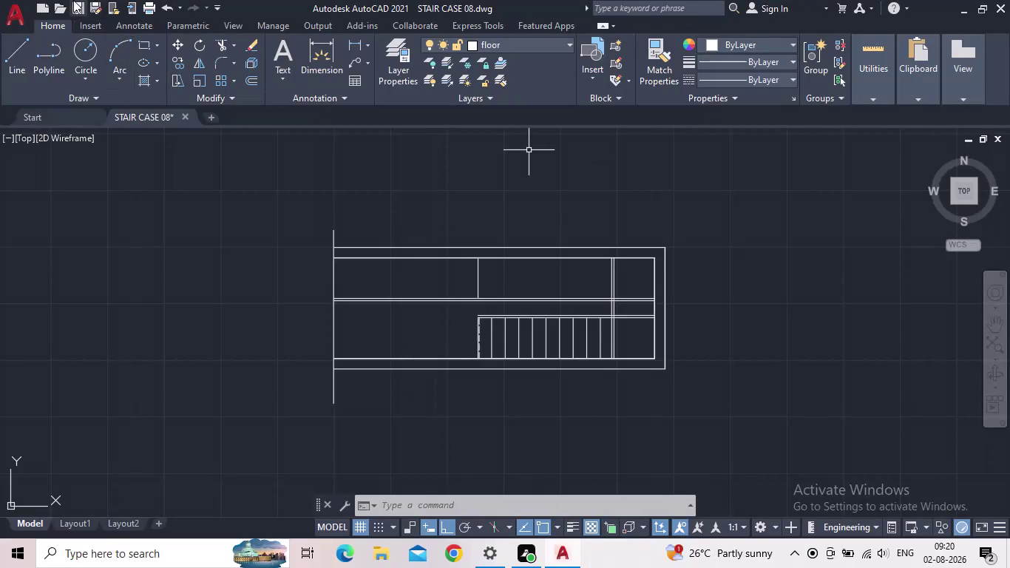
Save the staircase drawing.
click(77, 4)
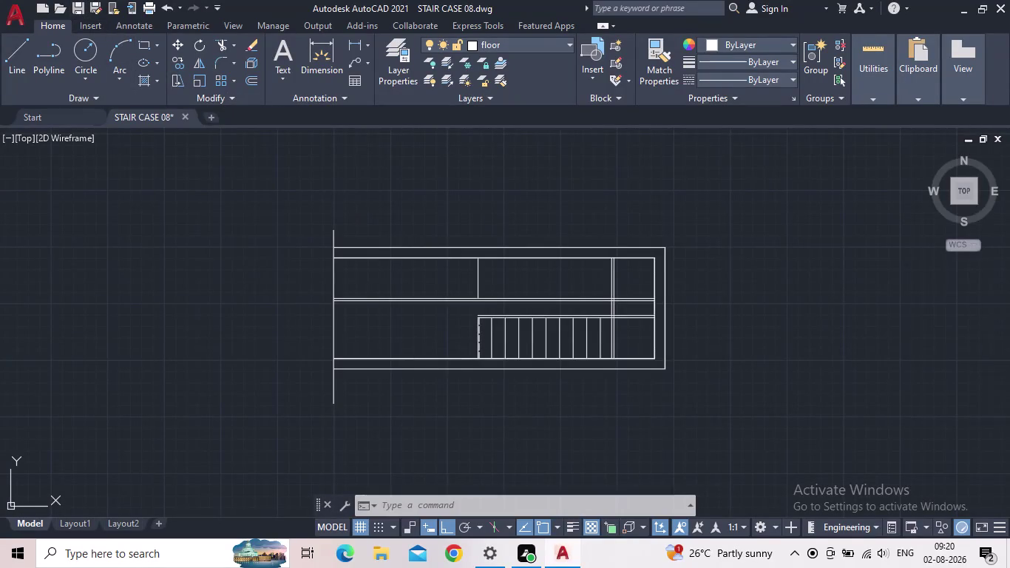
scroll(up, 3)
scroll(down, 3)
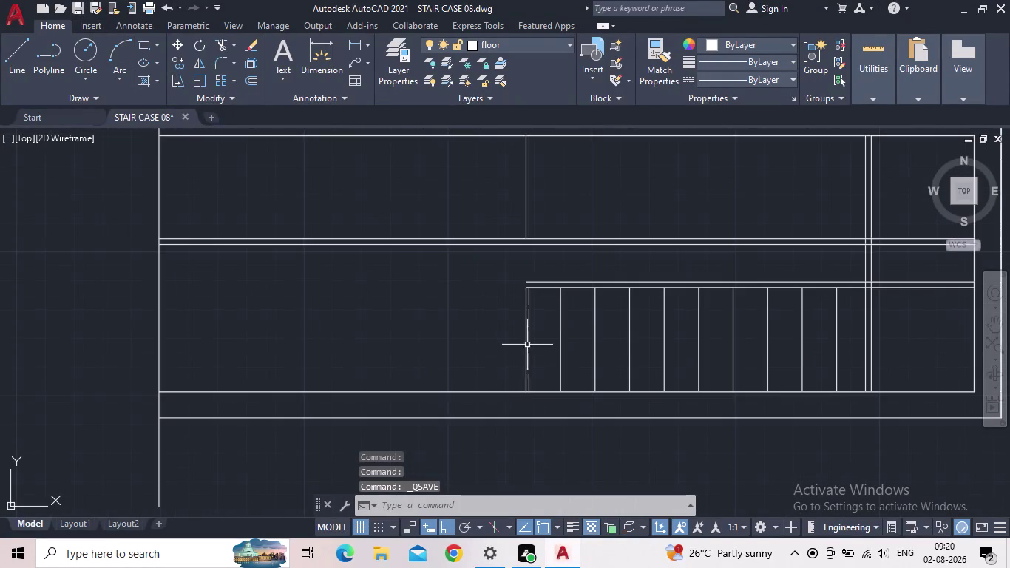
scroll(up, 3)
scroll(up, 3)
scroll(down, 3)
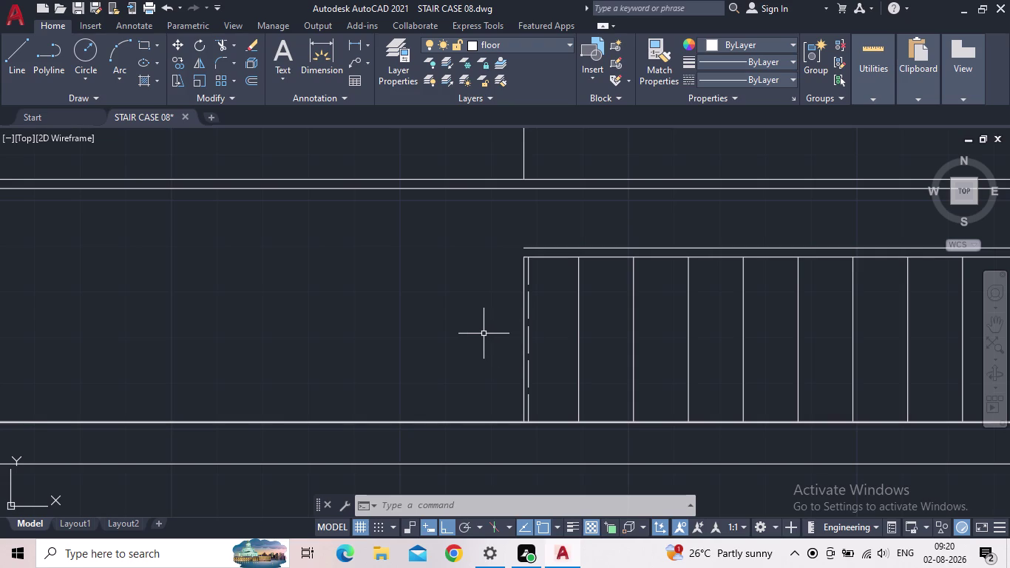
Zoom in and select the dashed nosing line at the first tread.
middle_click(561, 336)
scroll(up, 3)
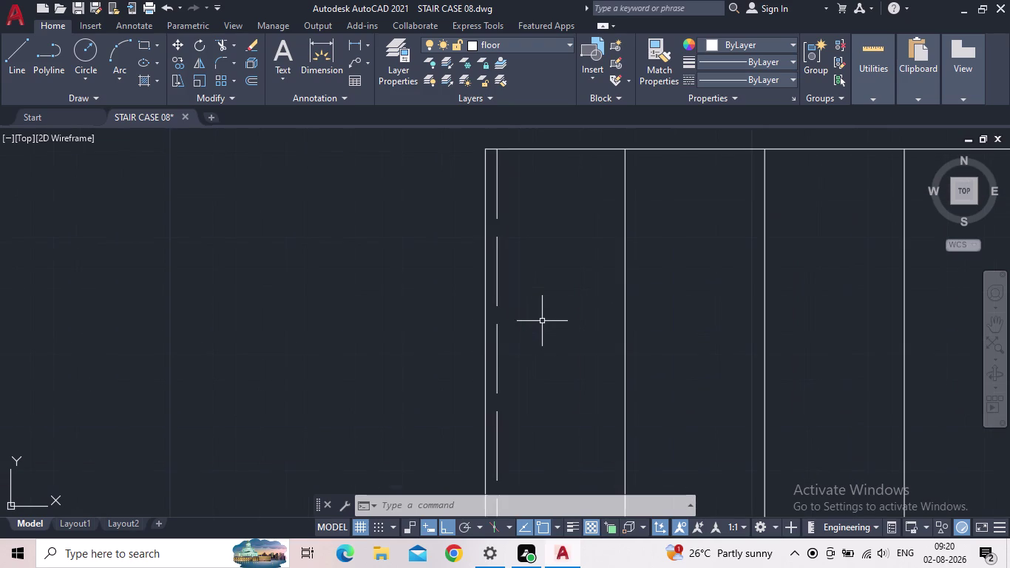
scroll(down, 3)
drag(543, 323, 531, 324)
click(529, 313)
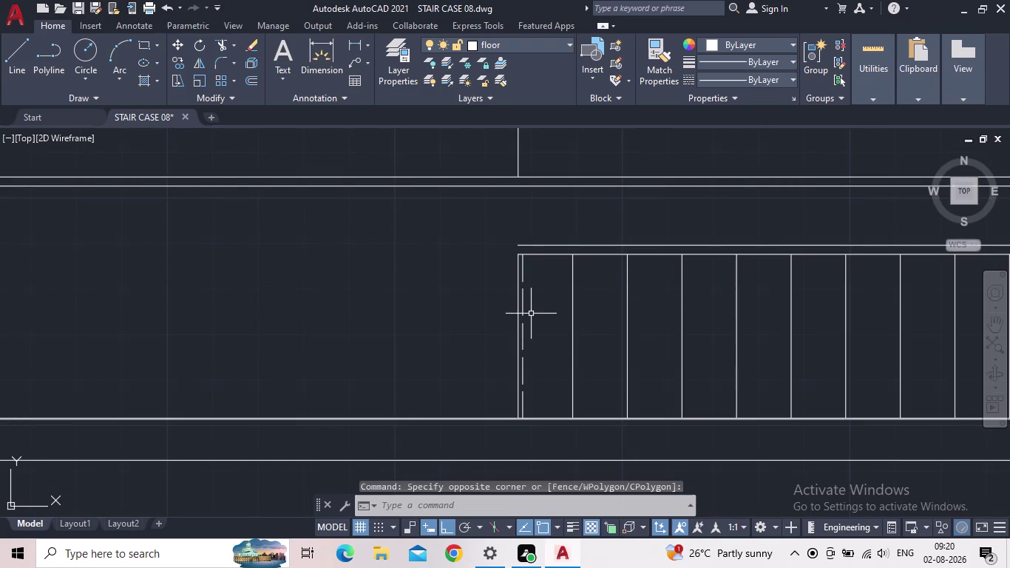
click(531, 313)
click(523, 310)
scroll(up, 3)
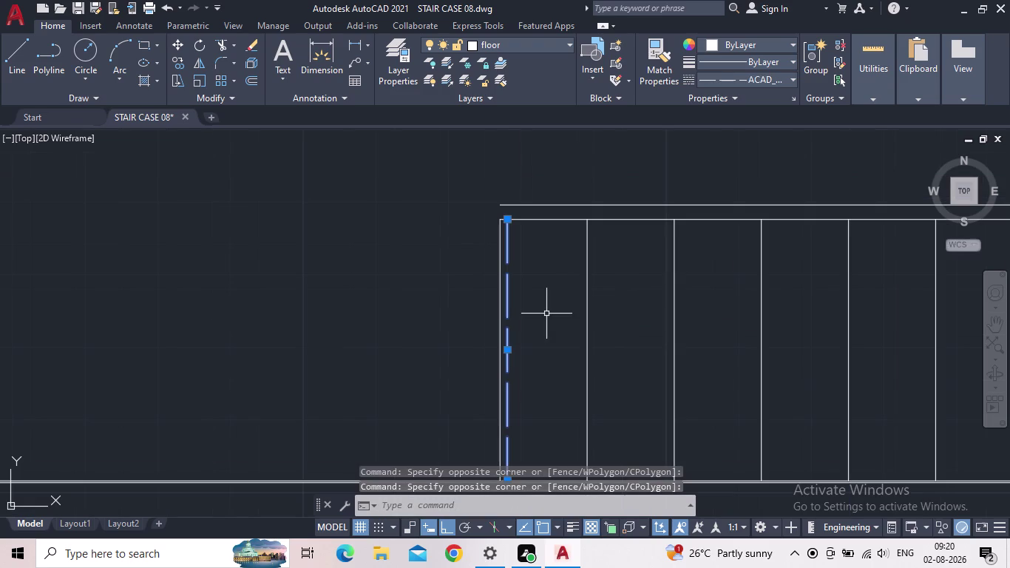
Start OFFSET with a 1' distance in Multiple mode.
key(o)
key(Return)
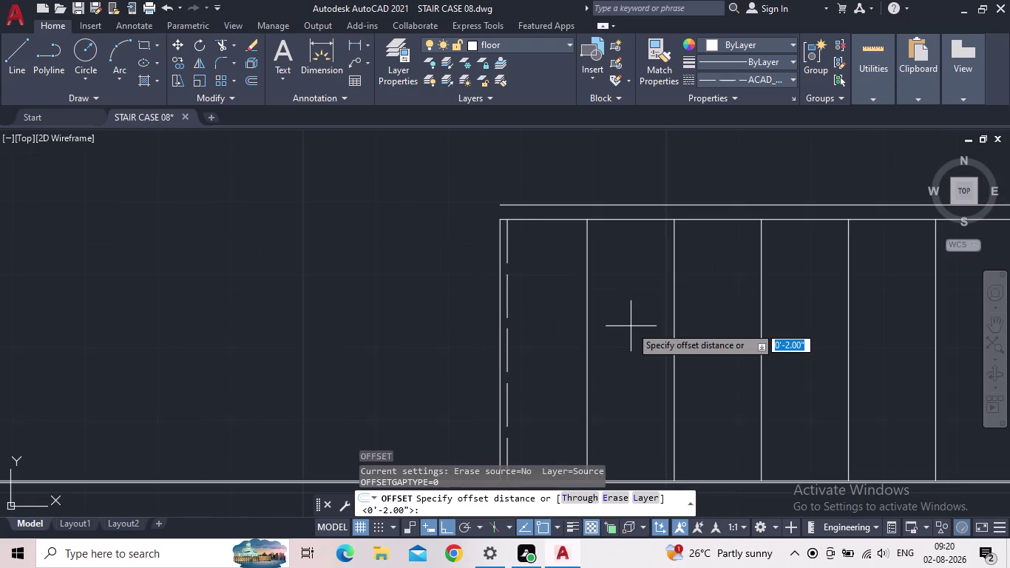
text(1')
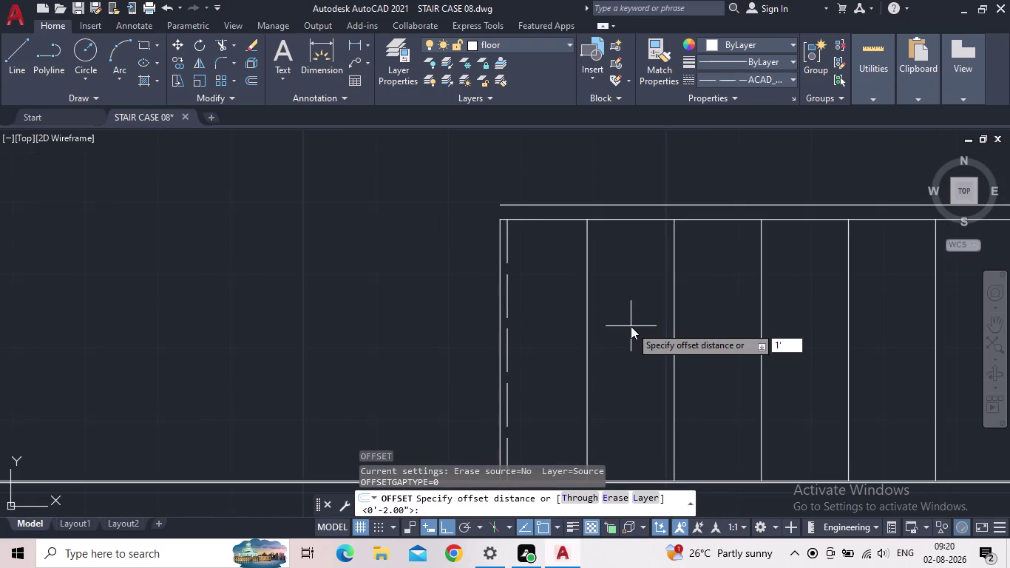
key(apostrophe)
key(BackSpace)
key(Return)
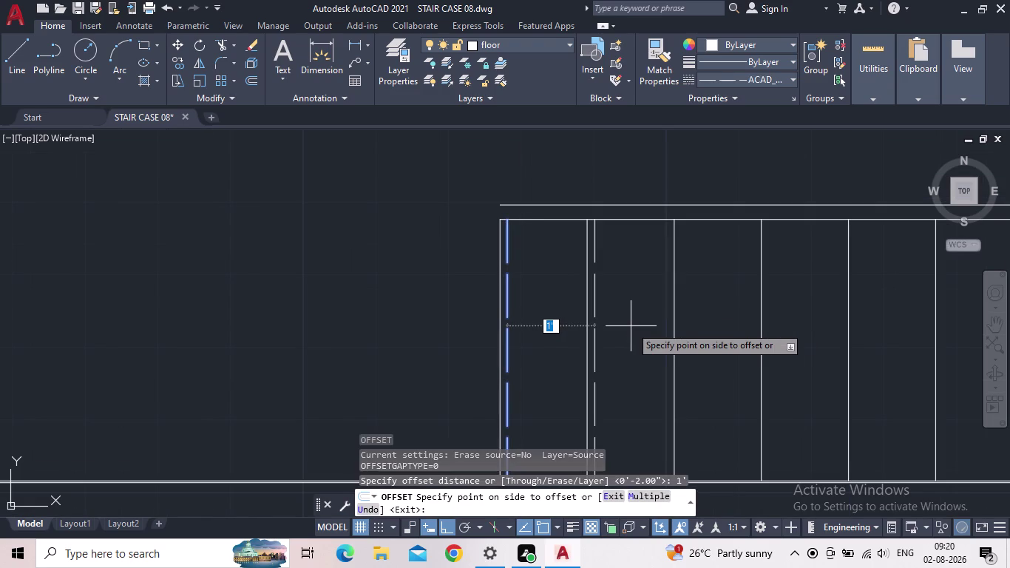
Place dashed nosing copies one foot apart across every tread to the right.
click(647, 492)
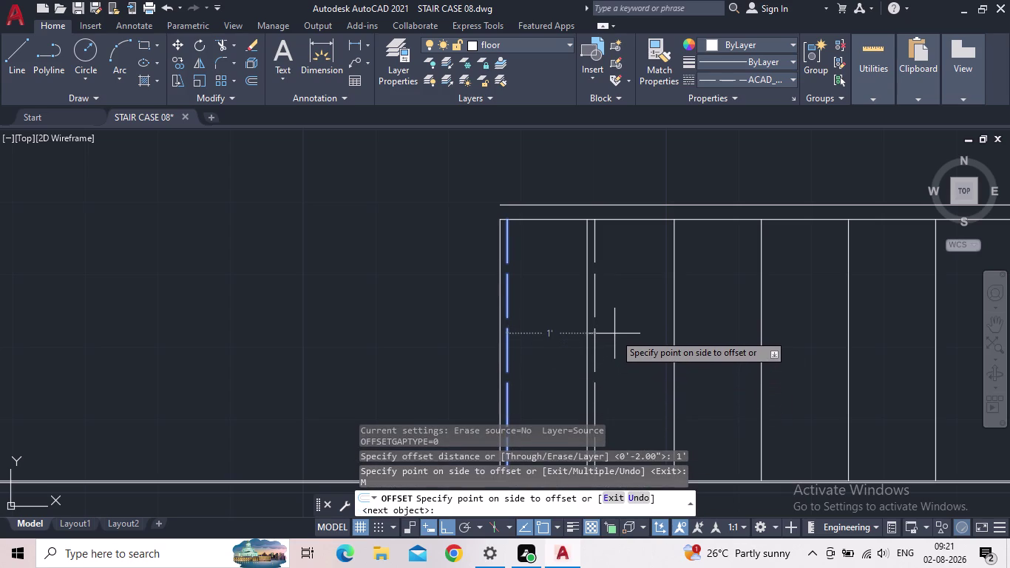
click(615, 334)
click(705, 332)
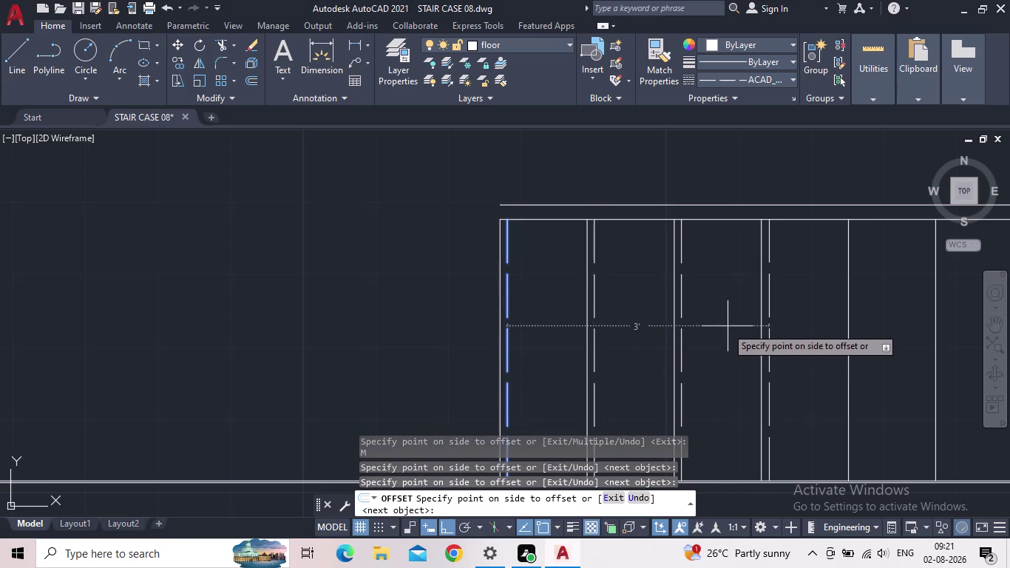
click(785, 323)
middle_drag(799, 325, 717, 328)
scroll(down, 3)
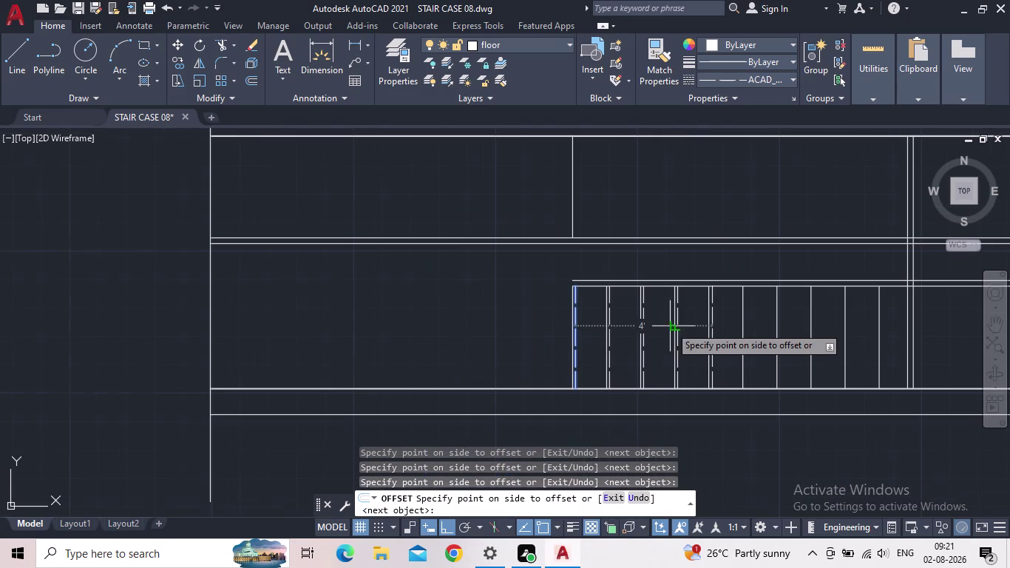
click(717, 327)
click(753, 329)
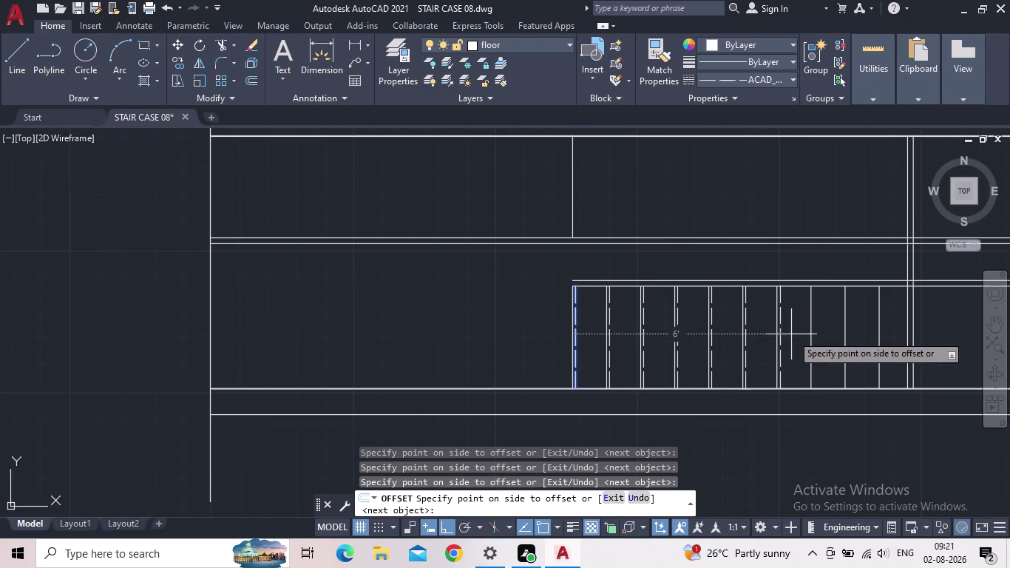
click(792, 334)
click(855, 337)
click(888, 338)
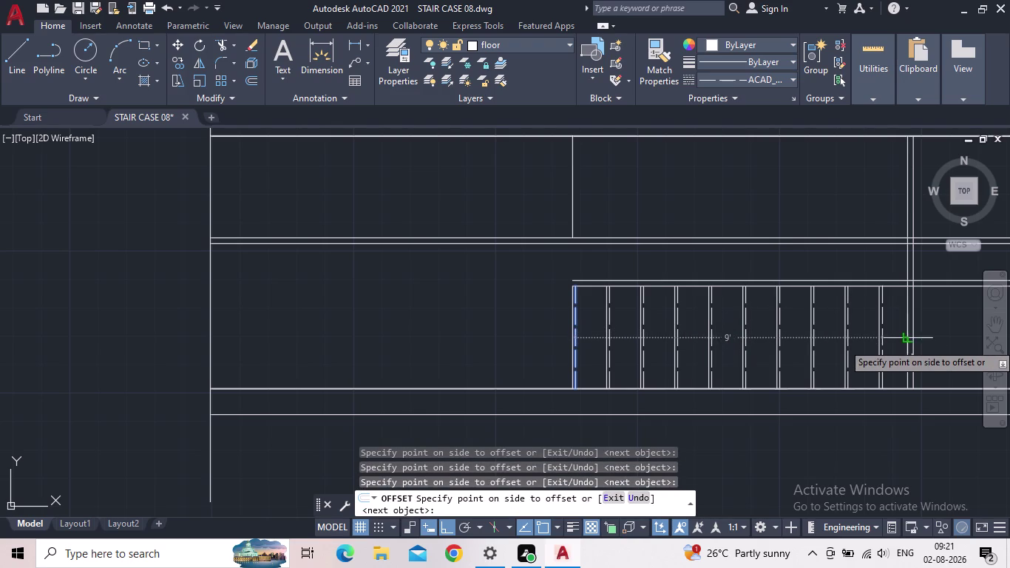
click(930, 342)
End the offset copies and select the last dashed nosing line.
middle_drag(921, 349, 899, 349)
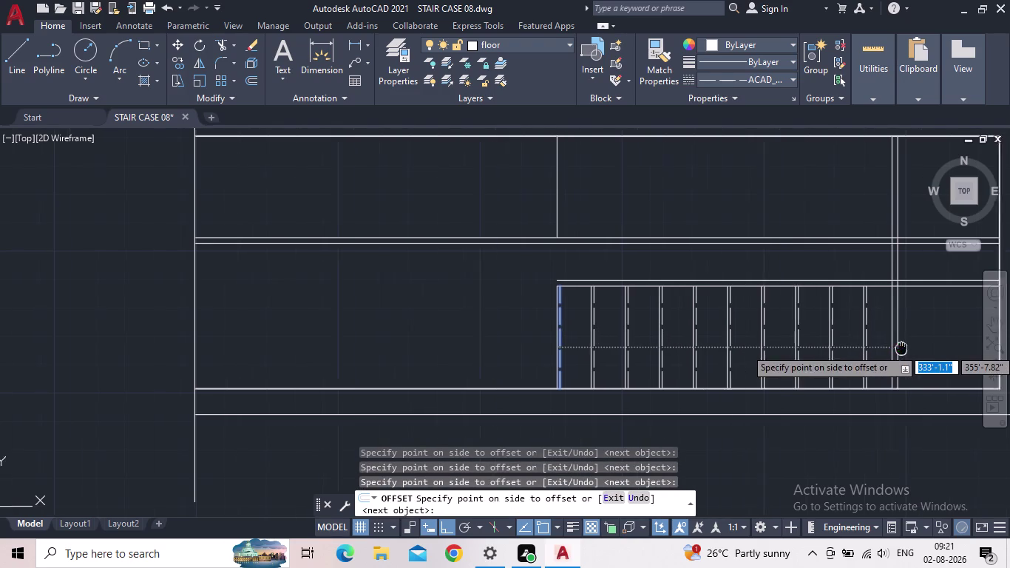
middle_drag(899, 349, 800, 348)
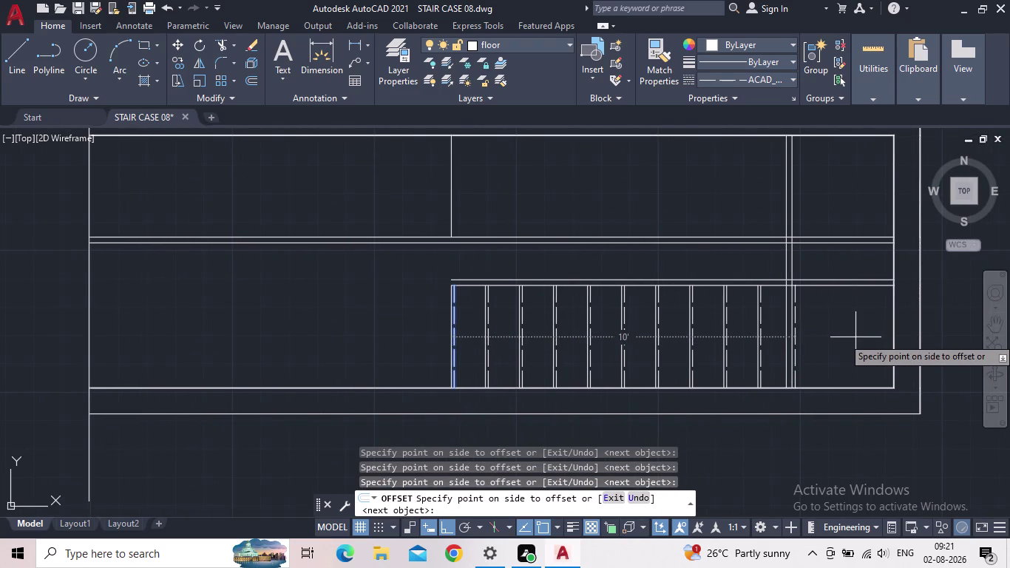
key(Escape)
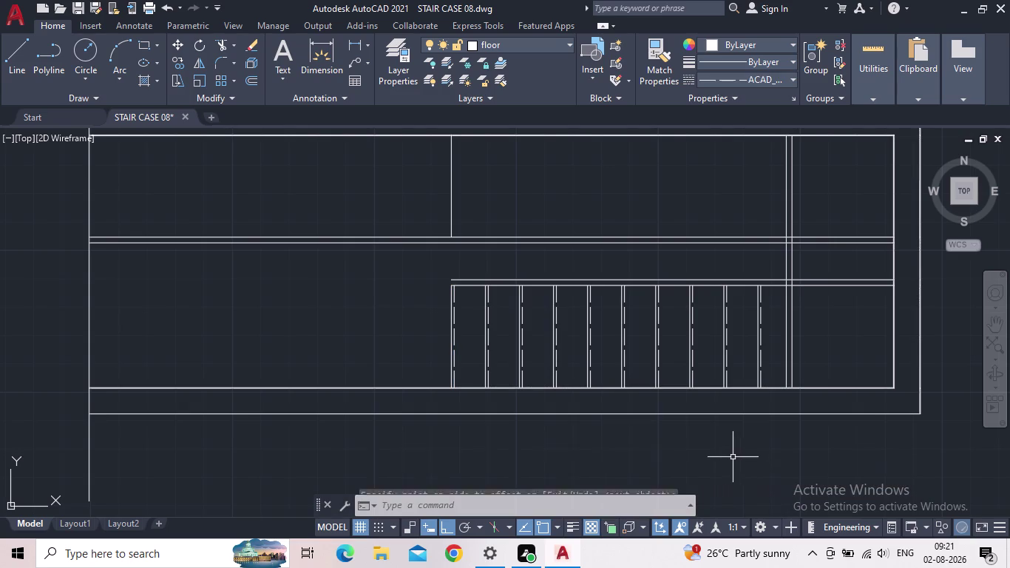
scroll(up, 3)
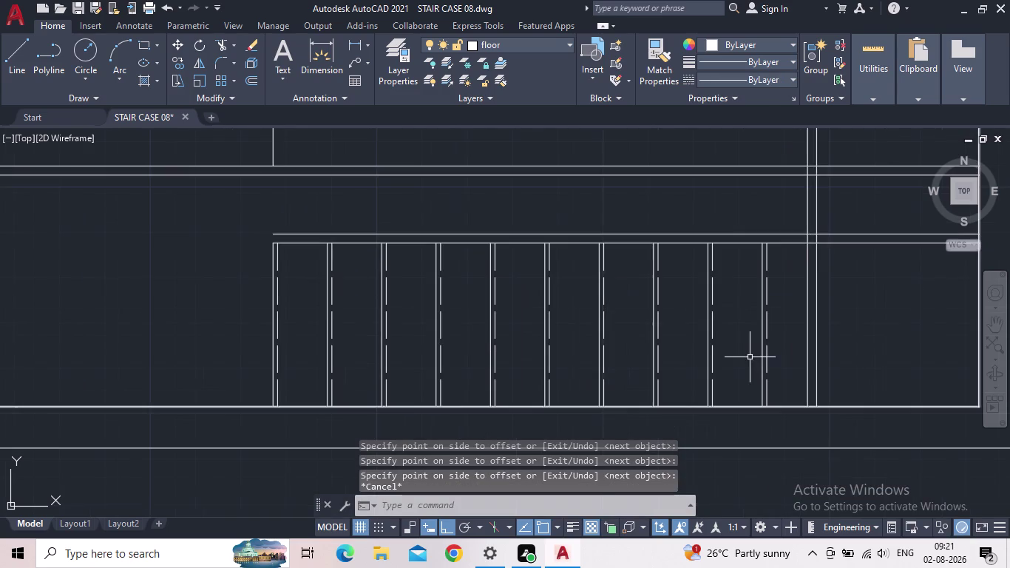
scroll(up, 3)
scroll(up, 3)
click(804, 317)
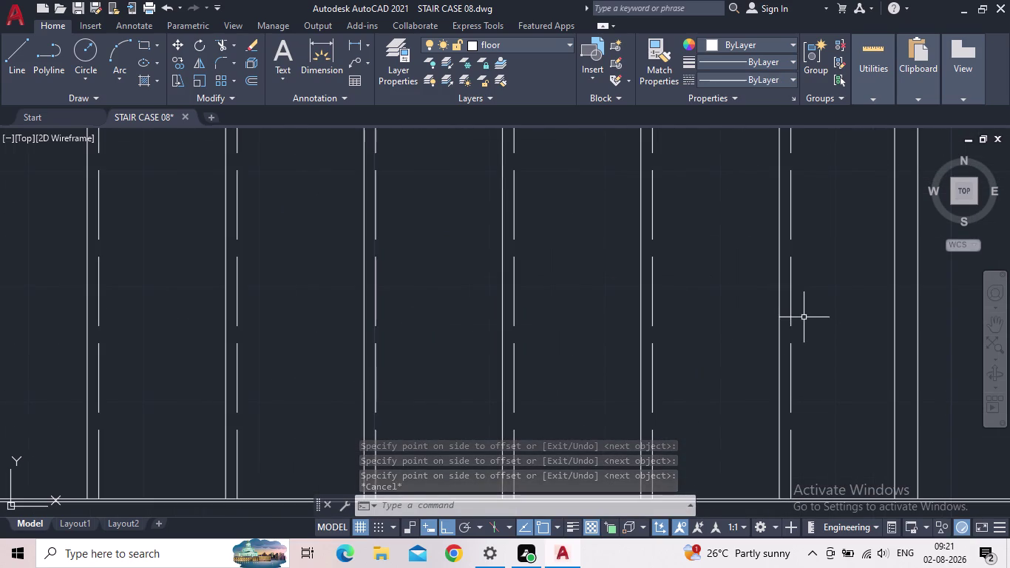
click(788, 321)
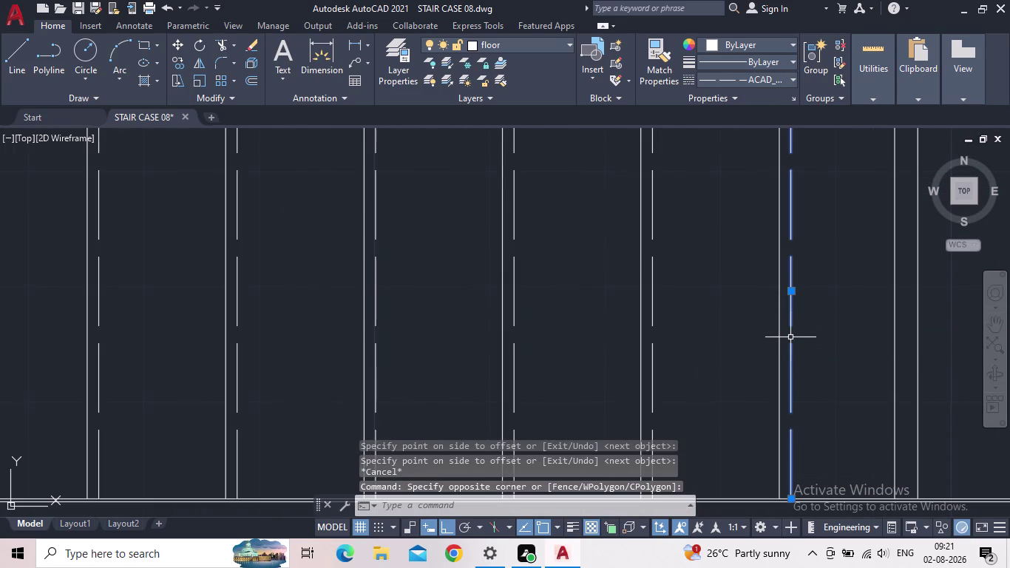
Try a 1' offset, then cancel it after inspecting the landing-side line.
key(o)
key(Return)
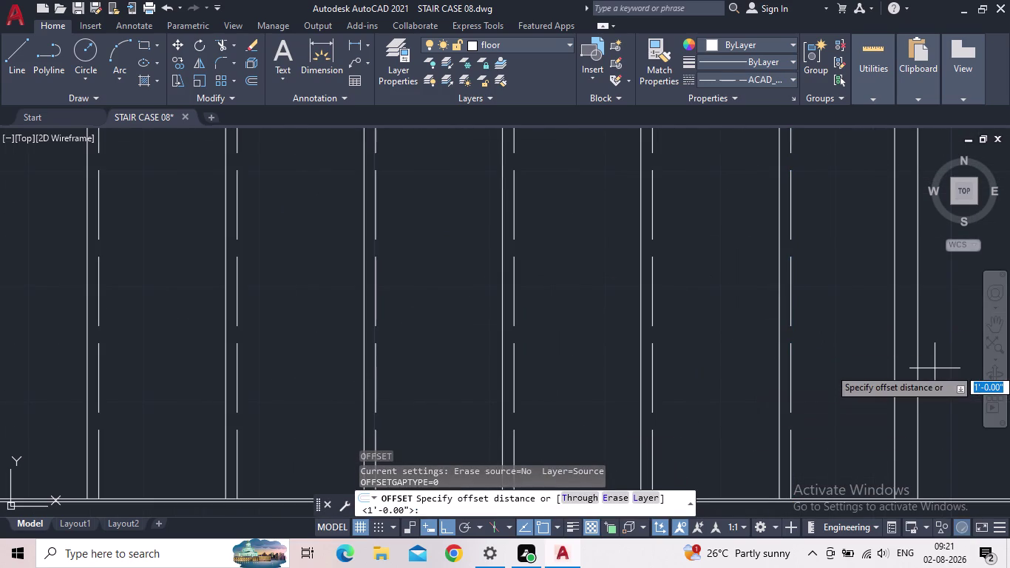
click(935, 368)
key(1)
key(apostrophe)
key(Return)
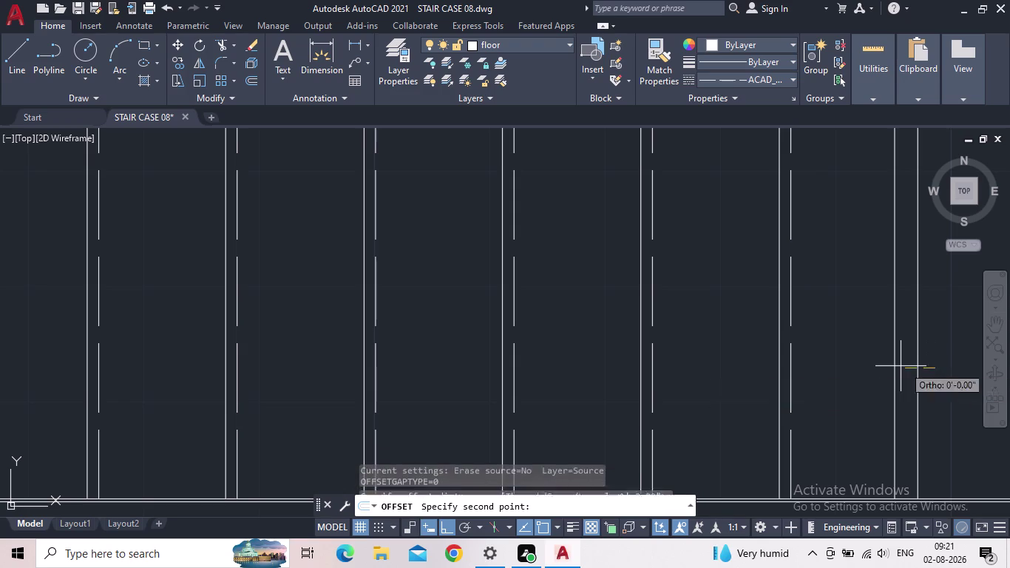
scroll(down, 3)
key(Escape)
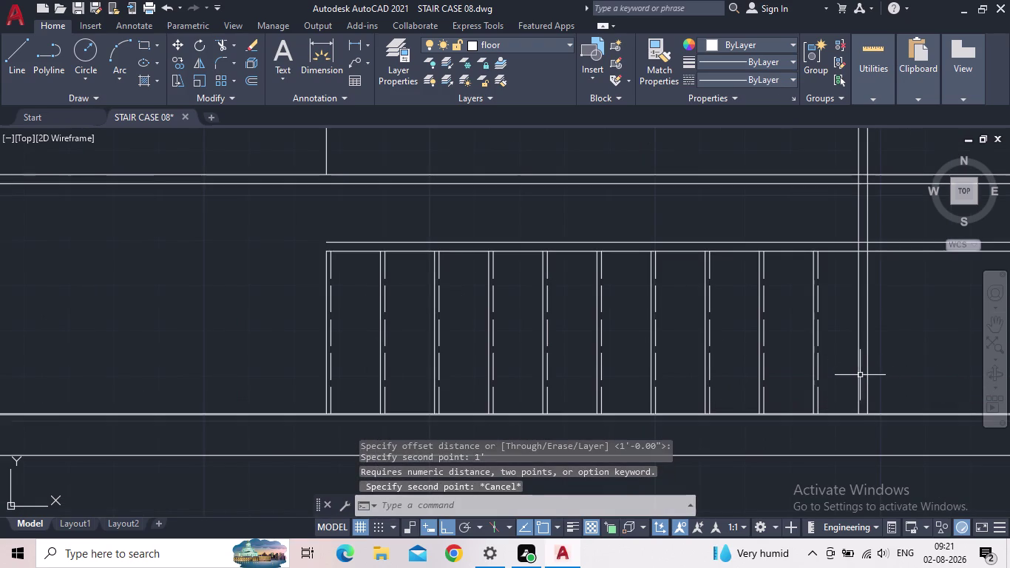
double_click(858, 377)
key(o)
key(Return)
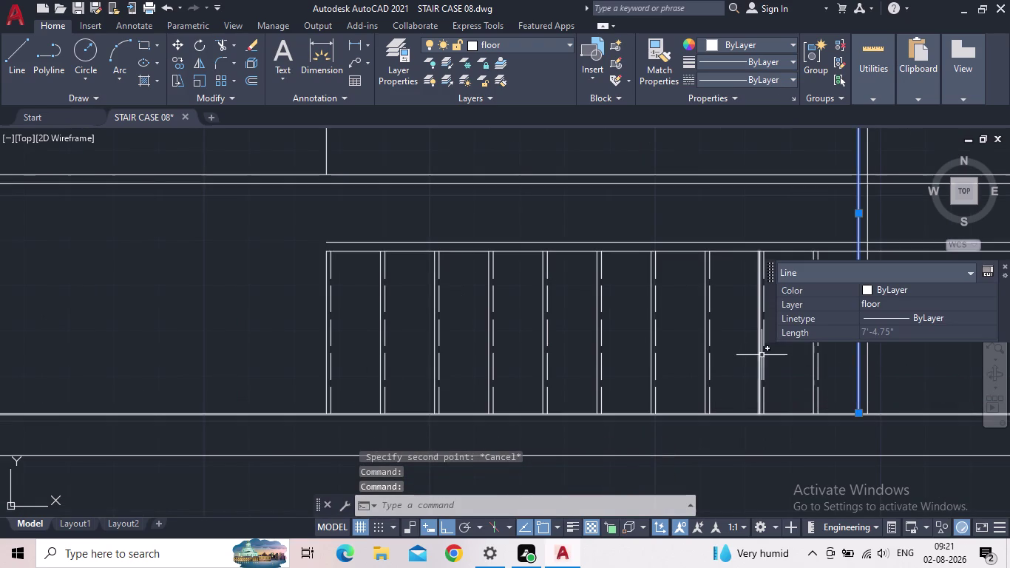
key(Escape)
Offset the last dashed nosing line 1' to the right, toward the landing.
key(o)
key(Return)
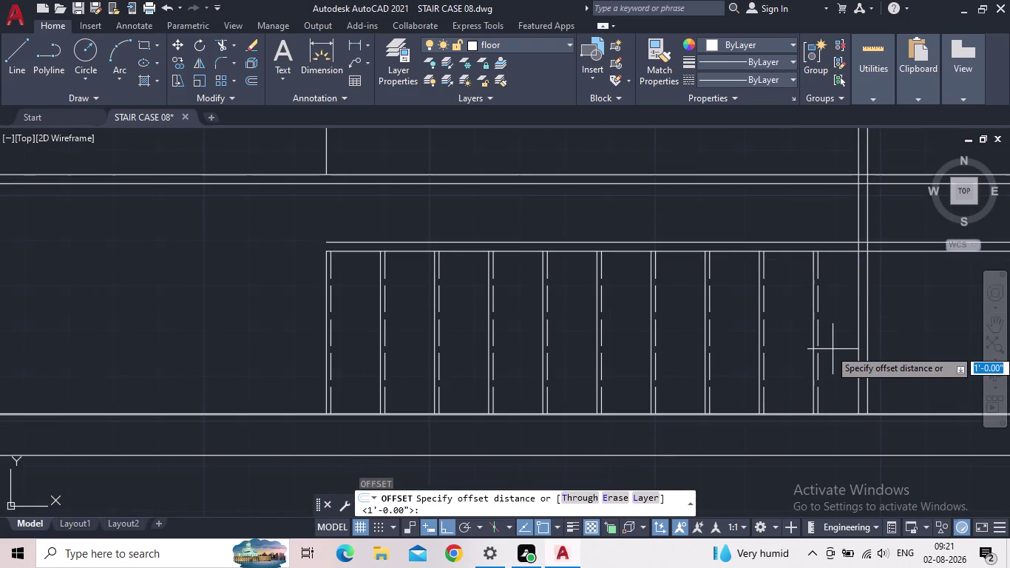
text(1')
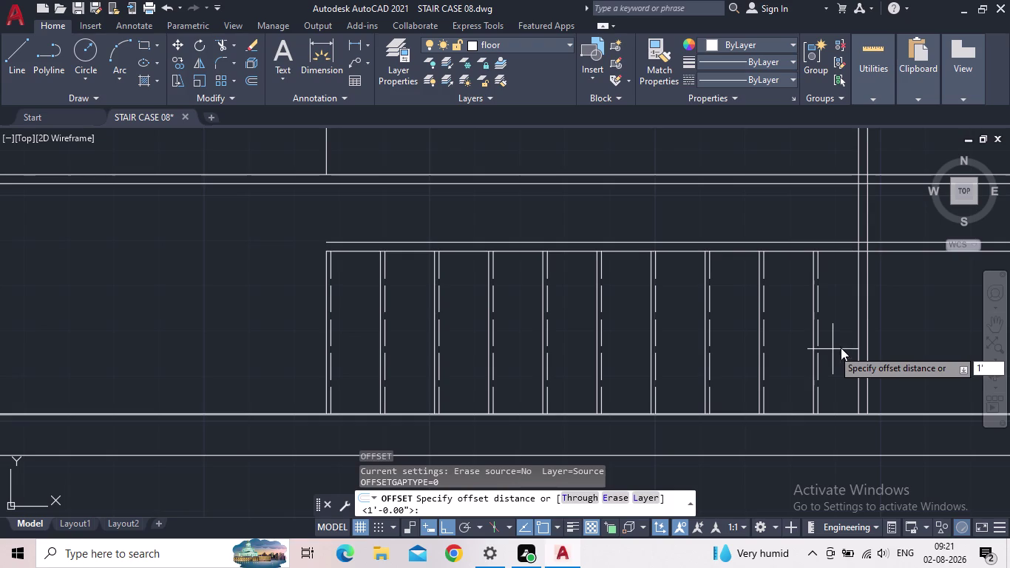
key(Return)
click(820, 337)
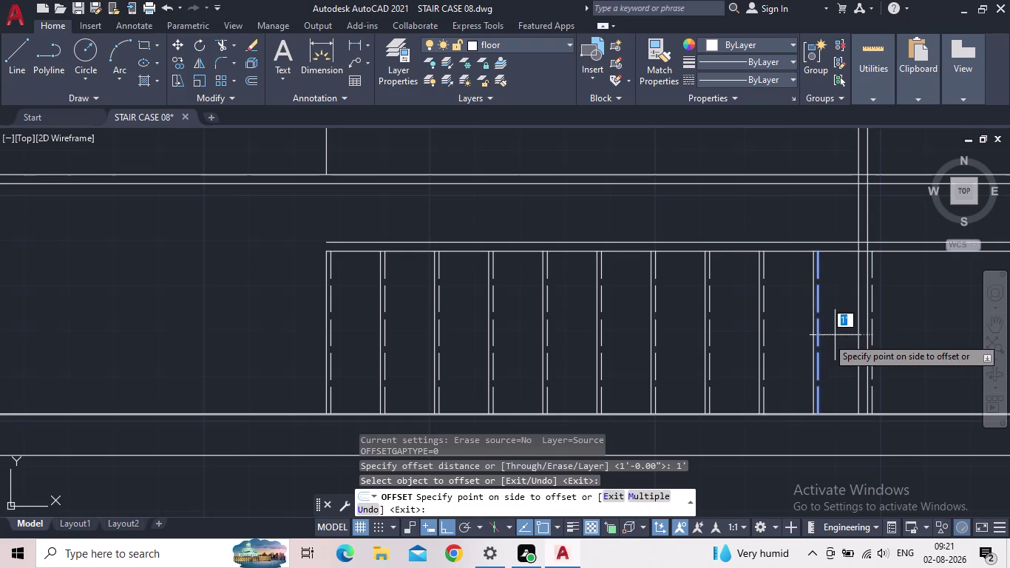
click(911, 335)
key(Escape)
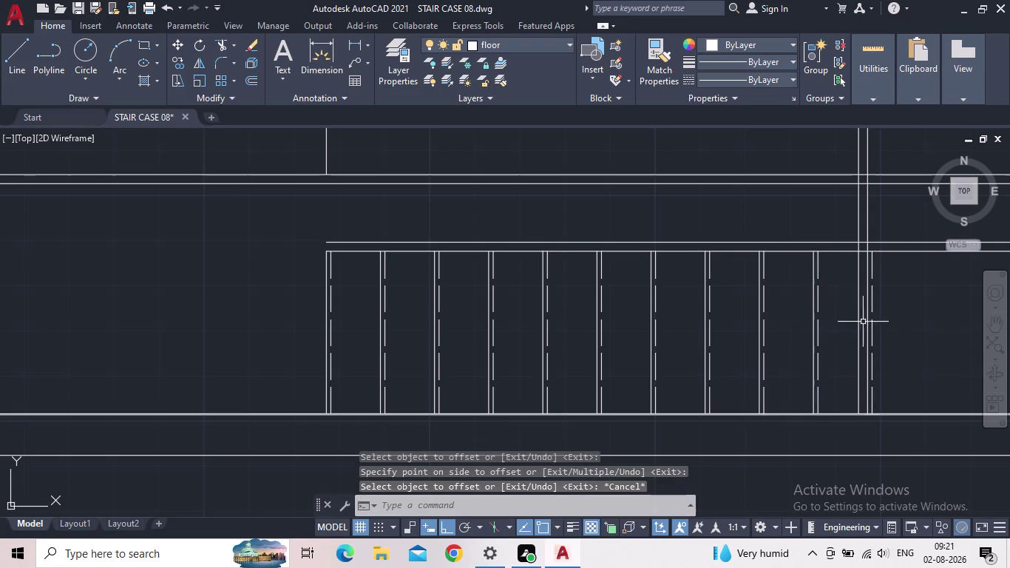
middle_drag(855, 299, 767, 341)
middle_drag(767, 334, 715, 207)
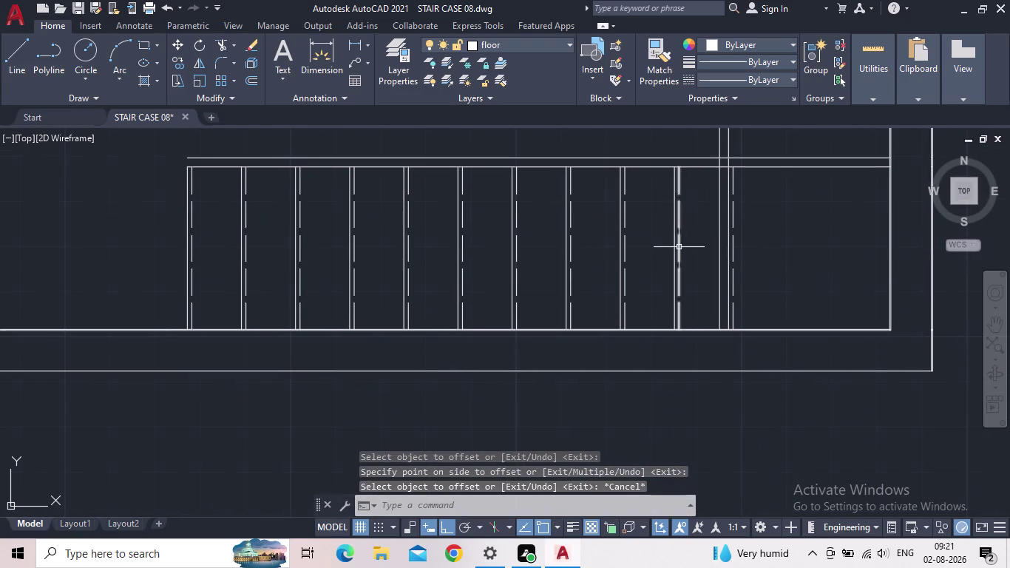
scroll(up, 3)
scroll(down, 3)
middle_drag(705, 238, 752, 291)
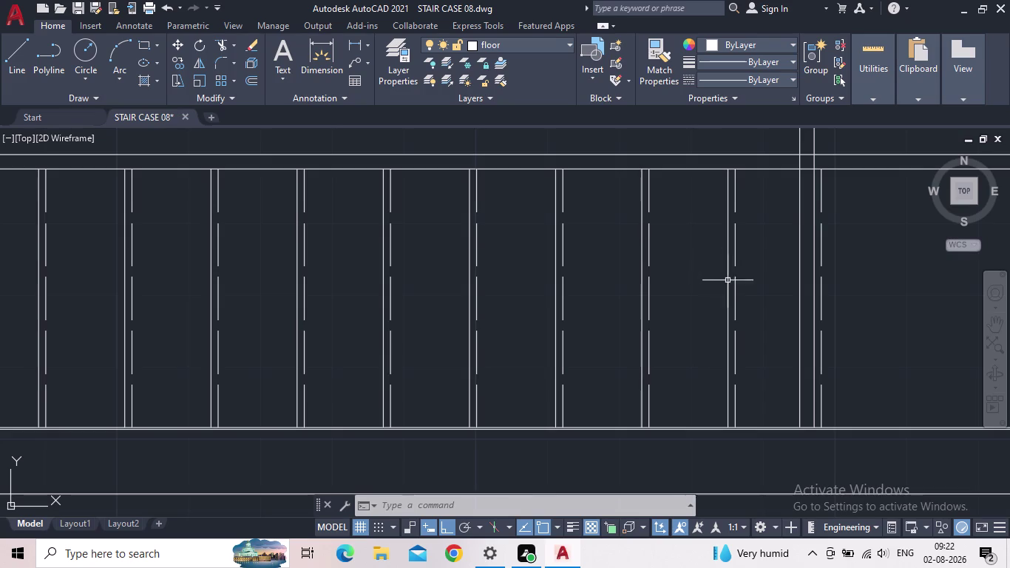
scroll(down, 3)
scroll(up, 3)
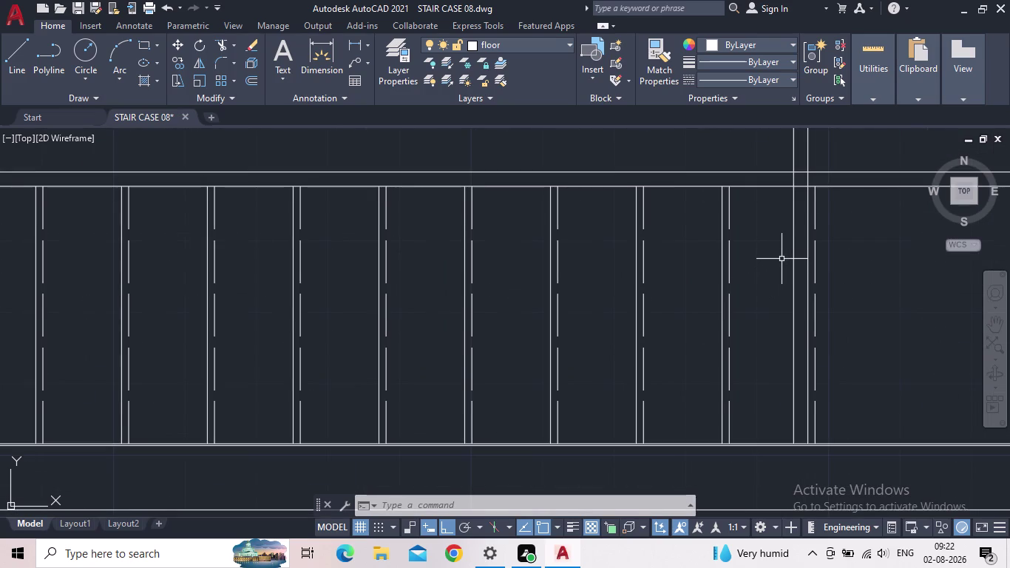
middle_drag(778, 274, 777, 277)
middle_drag(778, 277, 770, 314)
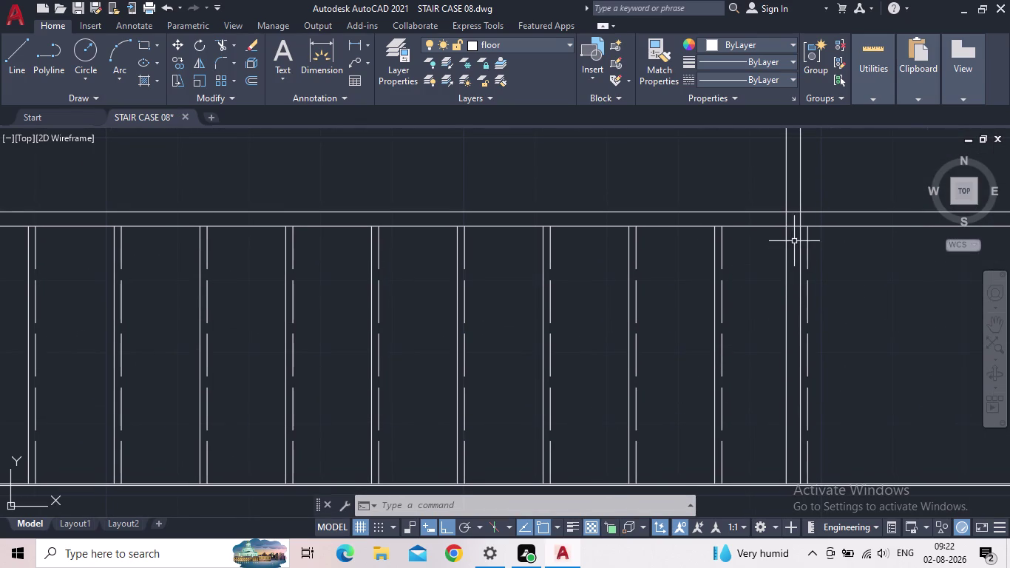
scroll(up, 3)
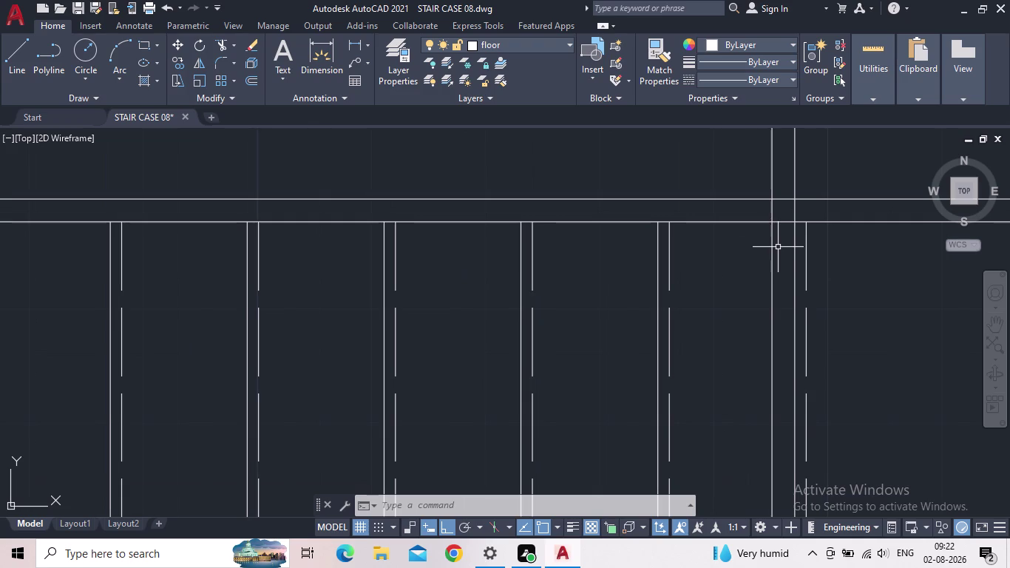
Start TRIM and fence-cut the first overshooting line ends.
text(TR)
key(space)
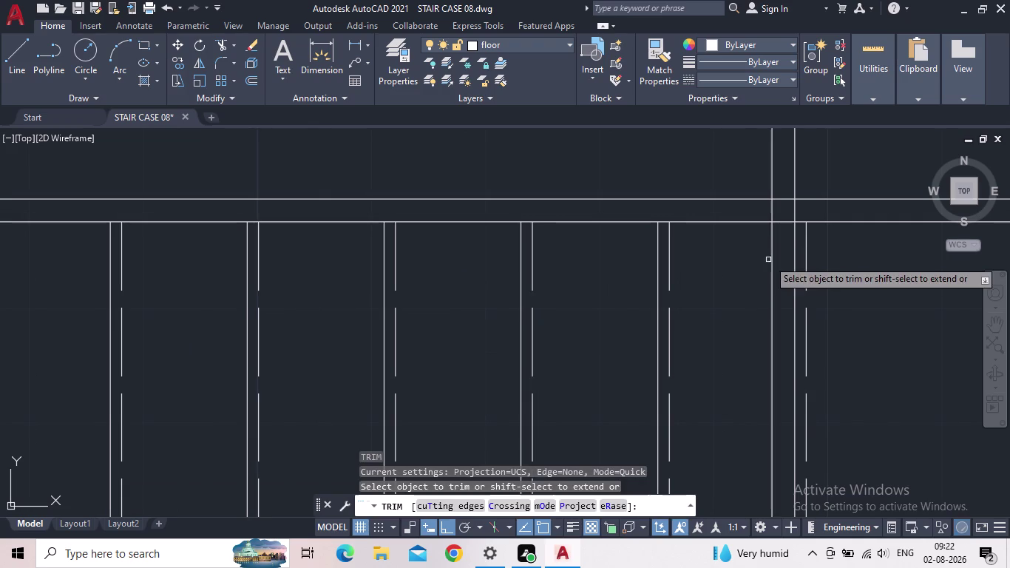
click(785, 274)
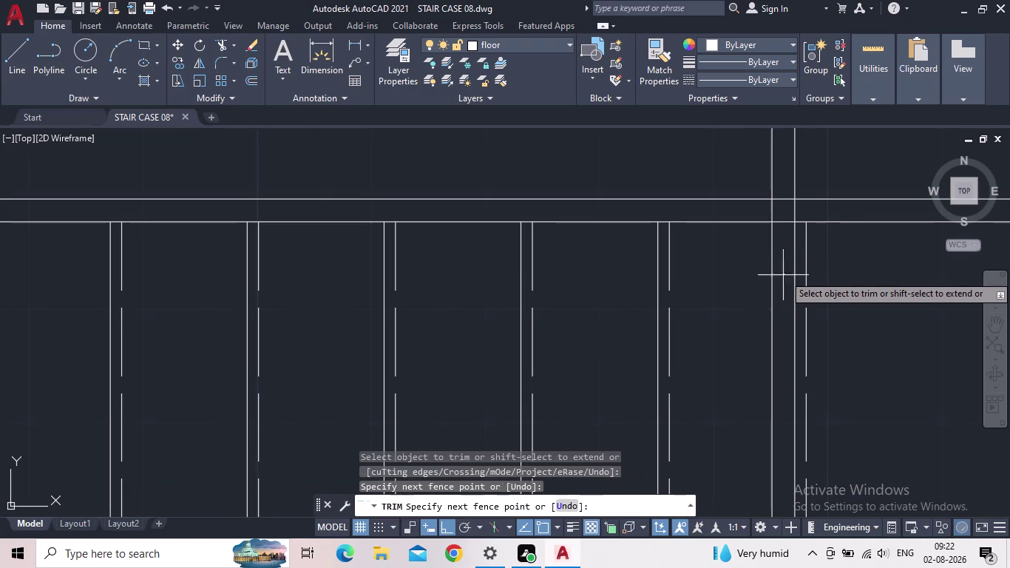
click(763, 278)
scroll(down, 3)
middle_click(761, 334)
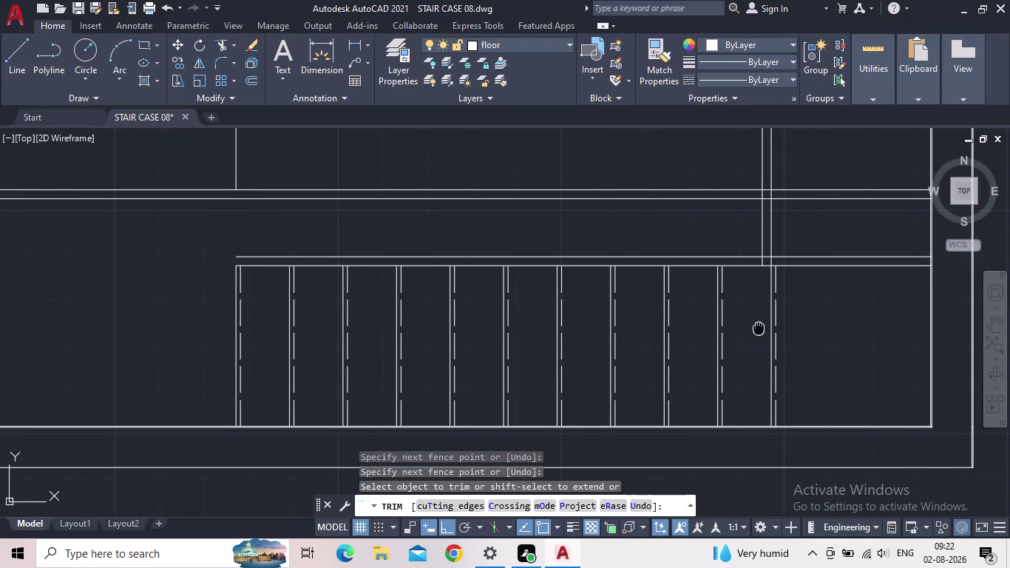
scroll(up, 3)
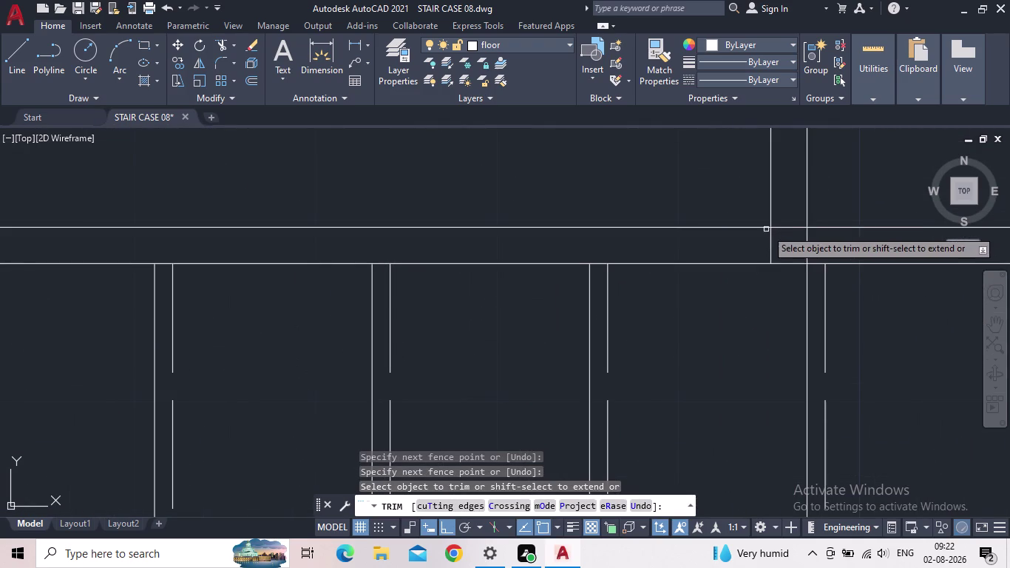
scroll(up, 3)
Fence-trim the line ends crossing near the landing corner.
click(785, 254)
click(757, 259)
drag(815, 245, 814, 233)
click(813, 190)
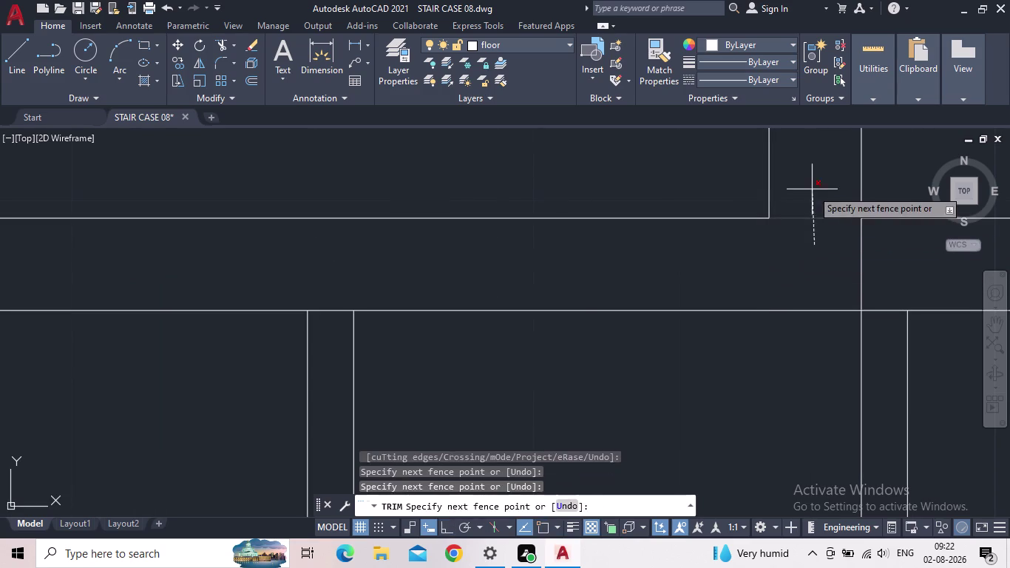
scroll(down, 3)
middle_drag(802, 242, 770, 331)
scroll(down, 3)
middle_drag(691, 266, 711, 377)
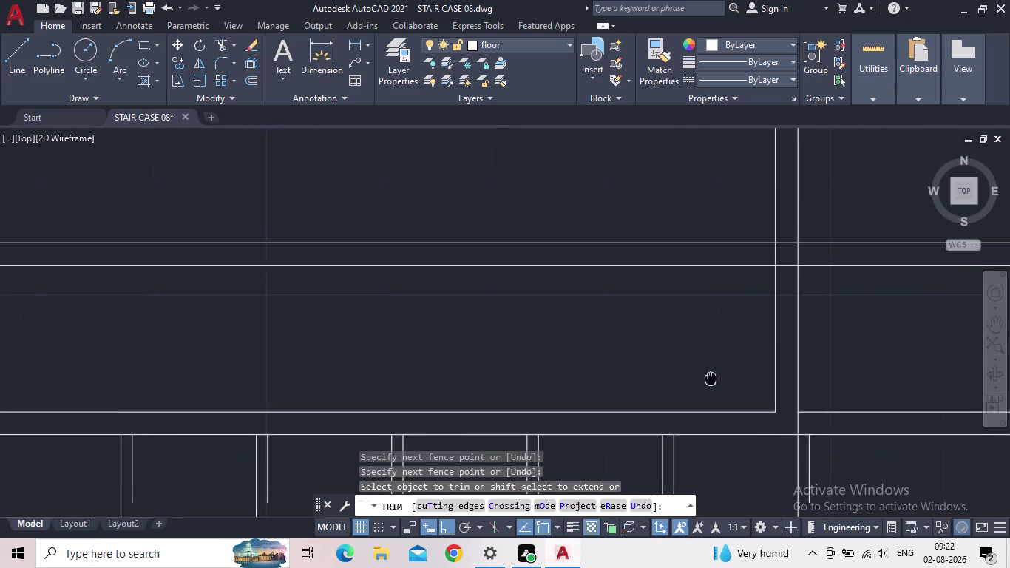
middle_drag(711, 377, 707, 370)
Trim the remaining overshooting lines at the landing edge.
click(787, 265)
click(785, 257)
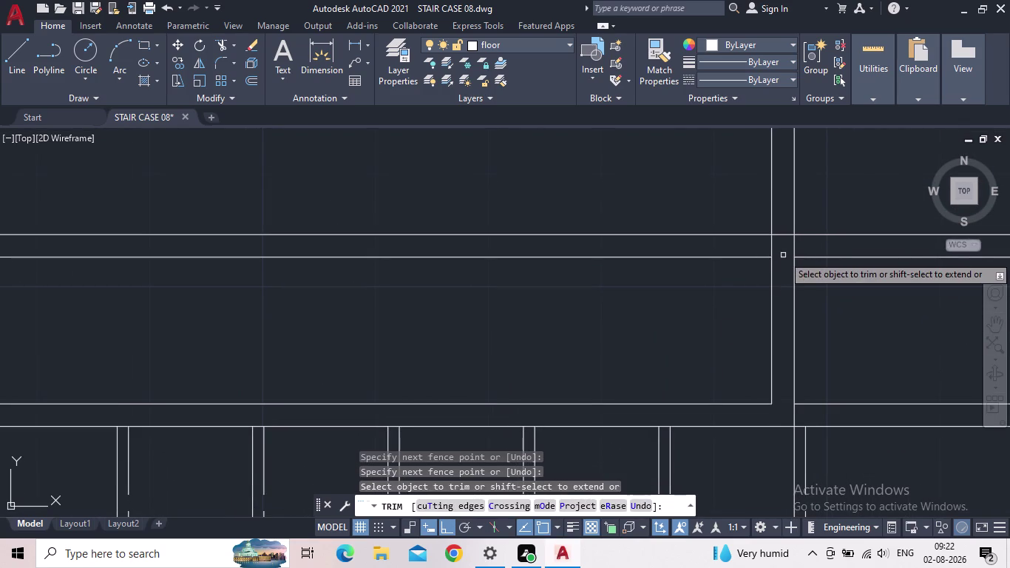
click(780, 251)
click(765, 252)
scroll(down, 3)
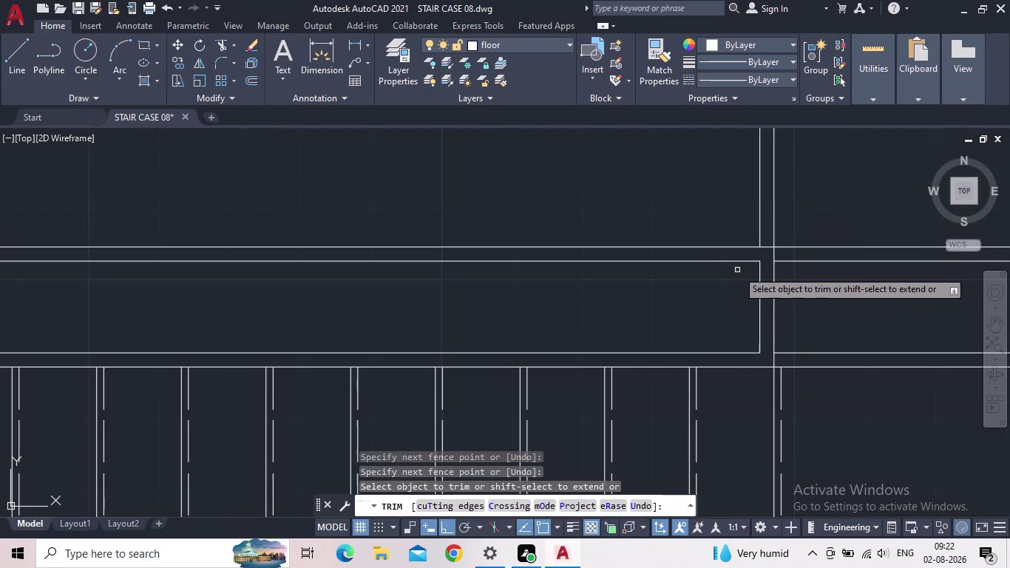
scroll(down, 3)
End trimming and begin selecting the short vertical line in the upper flight.
middle_drag(755, 306, 818, 302)
scroll(down, 3)
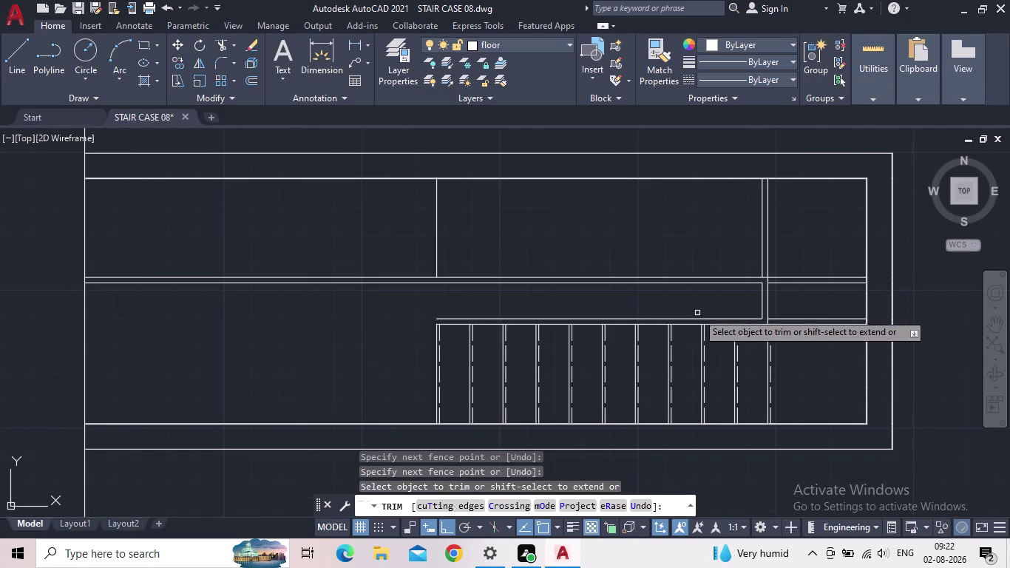
scroll(up, 3)
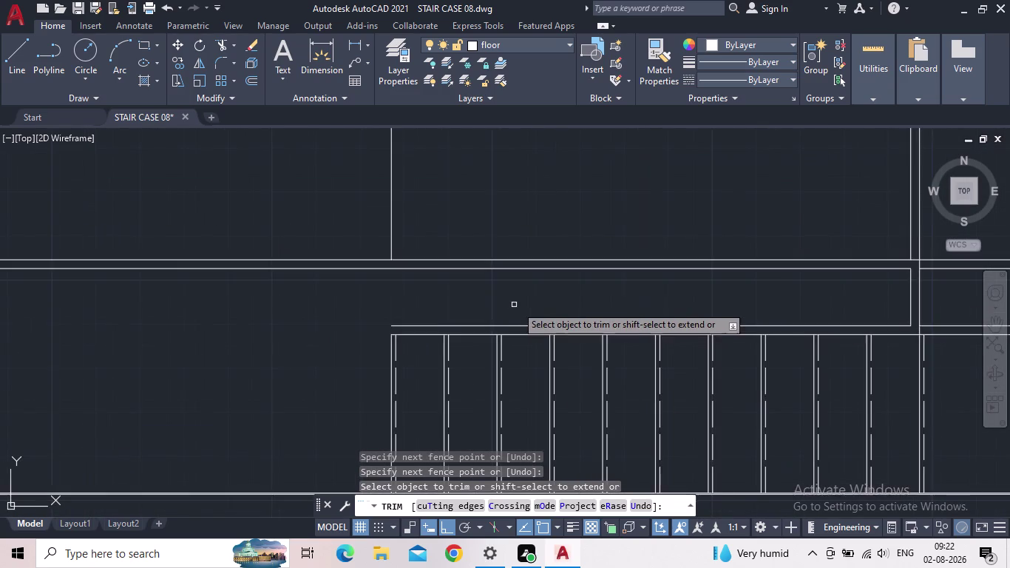
scroll(down, 3)
middle_drag(547, 309, 446, 290)
key(Escape)
middle_drag(614, 297, 509, 251)
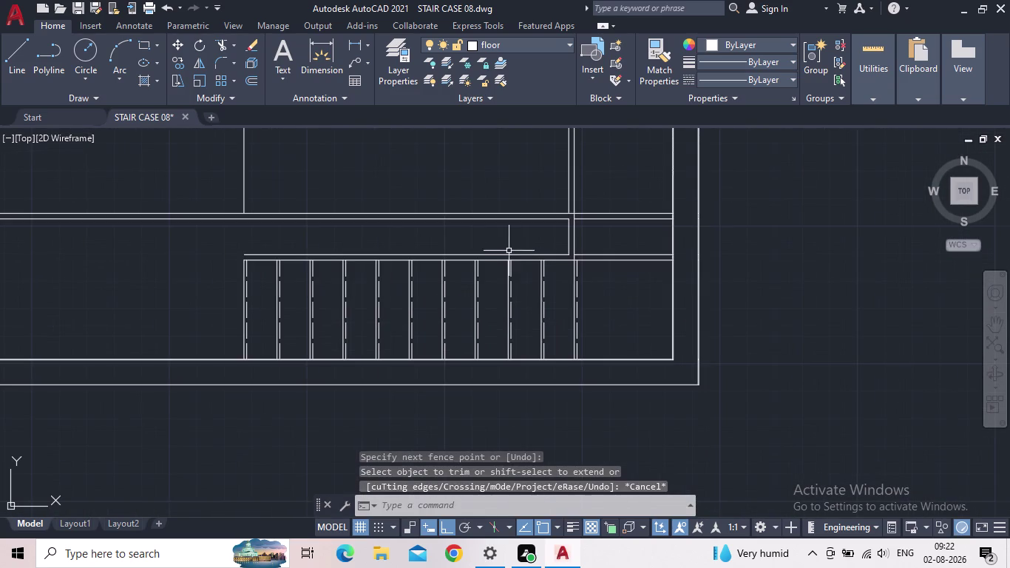
middle_drag(581, 256, 699, 303)
drag(404, 219, 354, 223)
Delete the short stray vertical line in the upper flight.
click(316, 216)
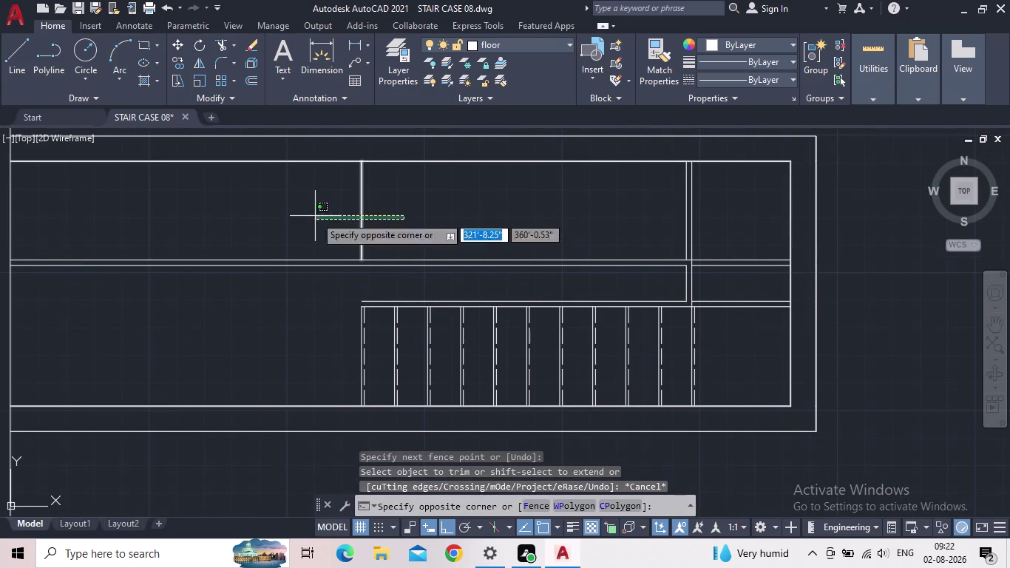
key(Delete)
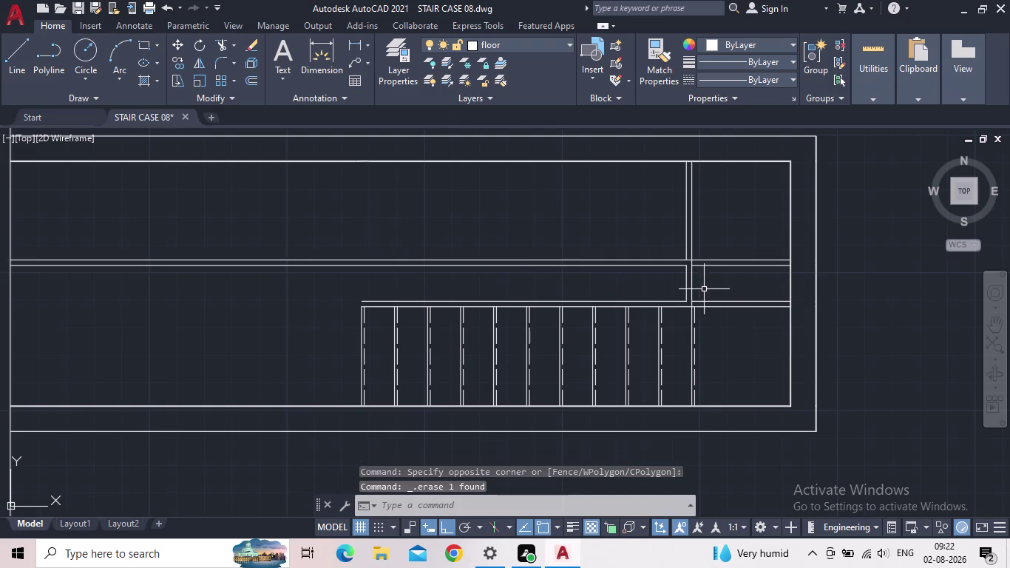
scroll(up, 3)
drag(717, 341, 702, 343)
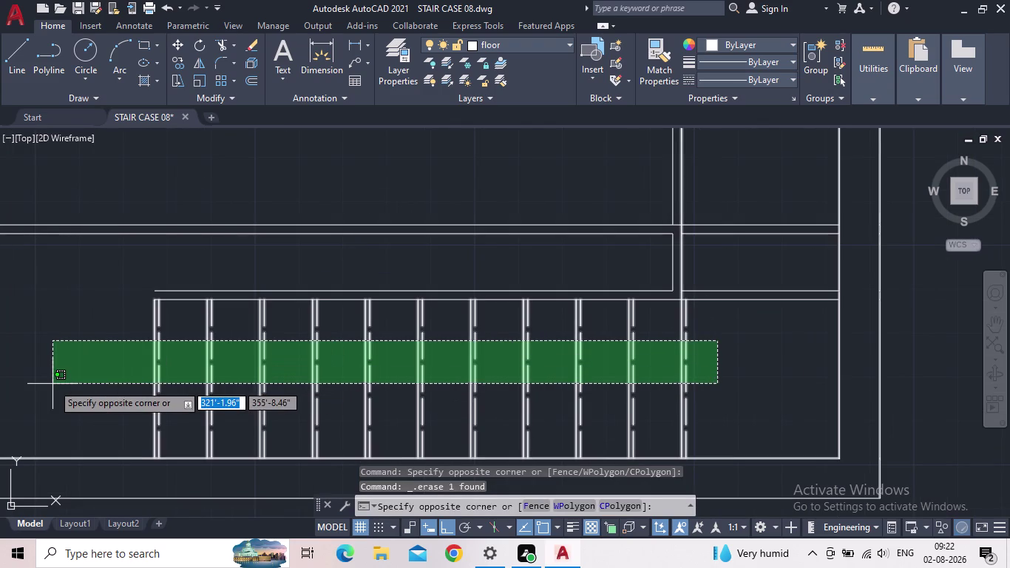
click(53, 384)
key(Escape)
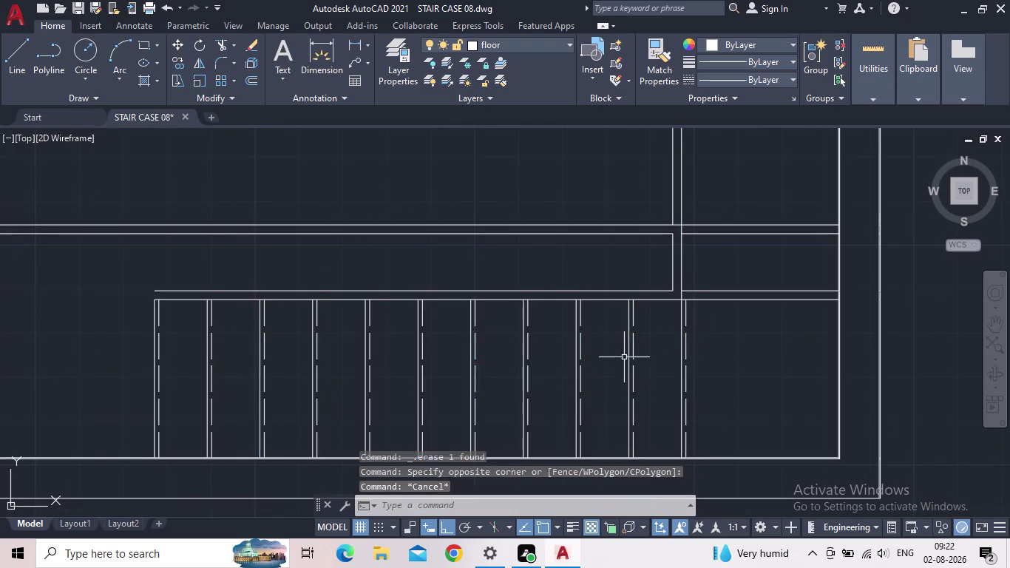
scroll(down, 3)
Select the first vertical line splitting the landing.
middle_drag(639, 228, 506, 247)
scroll(up, 3)
drag(536, 254, 528, 259)
click(525, 260)
middle_drag(606, 256, 636, 195)
scroll(down, 3)
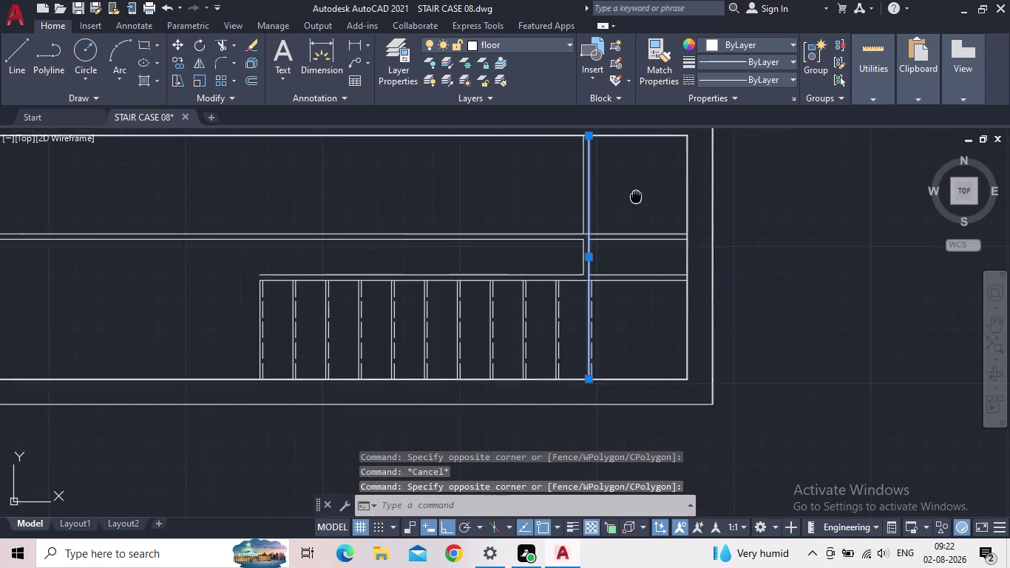
scroll(up, 3)
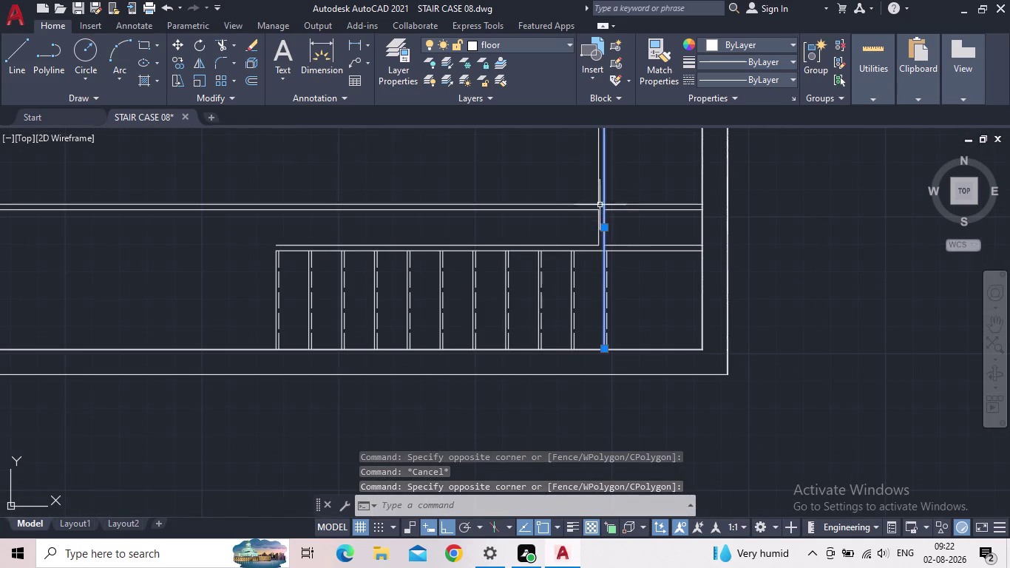
middle_drag(521, 190, 501, 307)
scroll(up, 3)
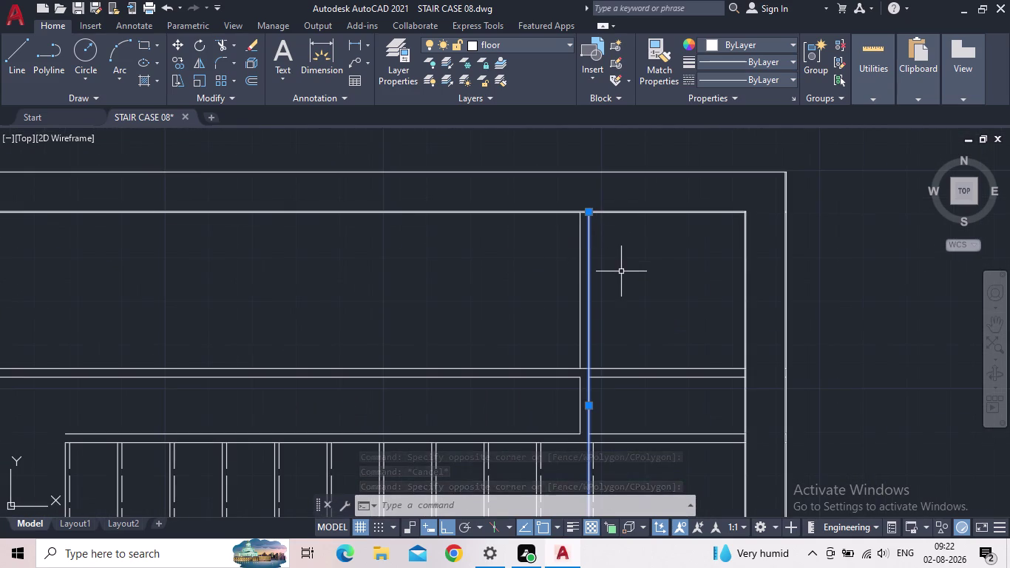
scroll(up, 3)
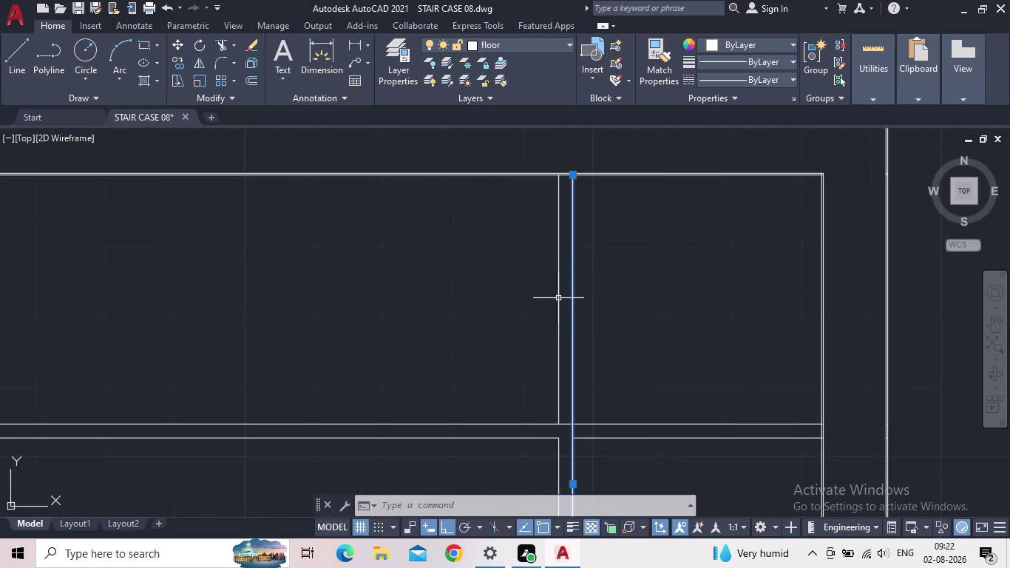
Add the parallel divider line and delete both landing dividers.
click(555, 300)
click(560, 299)
drag(561, 301, 548, 304)
click(548, 303)
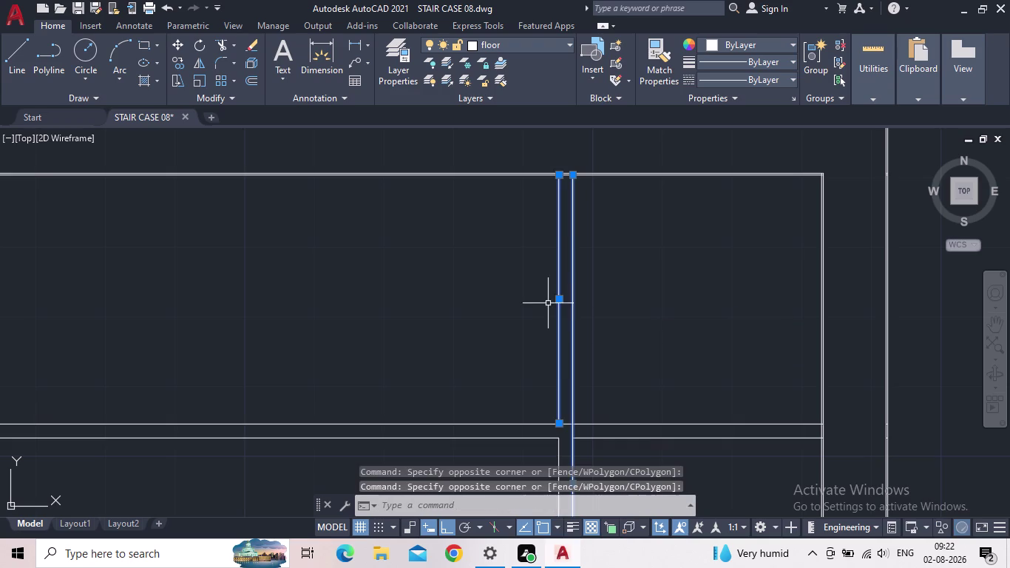
key(Delete)
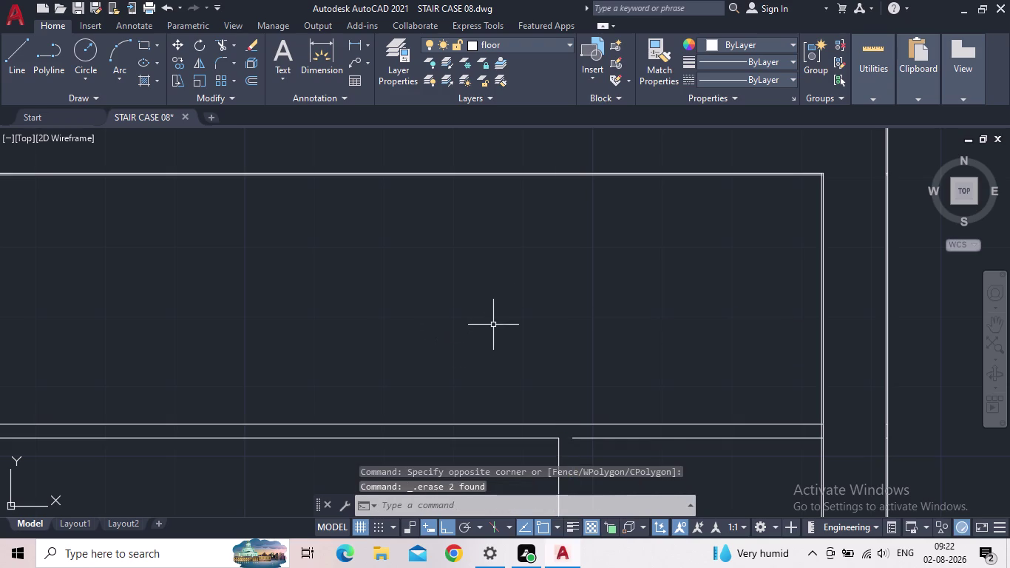
Undo the recent view changes from the Quick Access Toolbar.
scroll(down, 3)
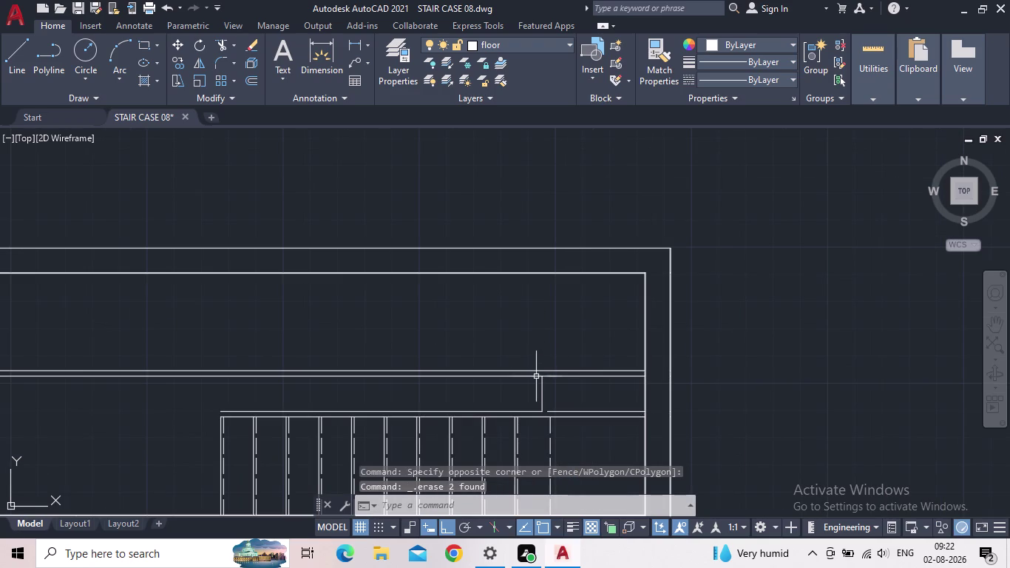
click(160, 6)
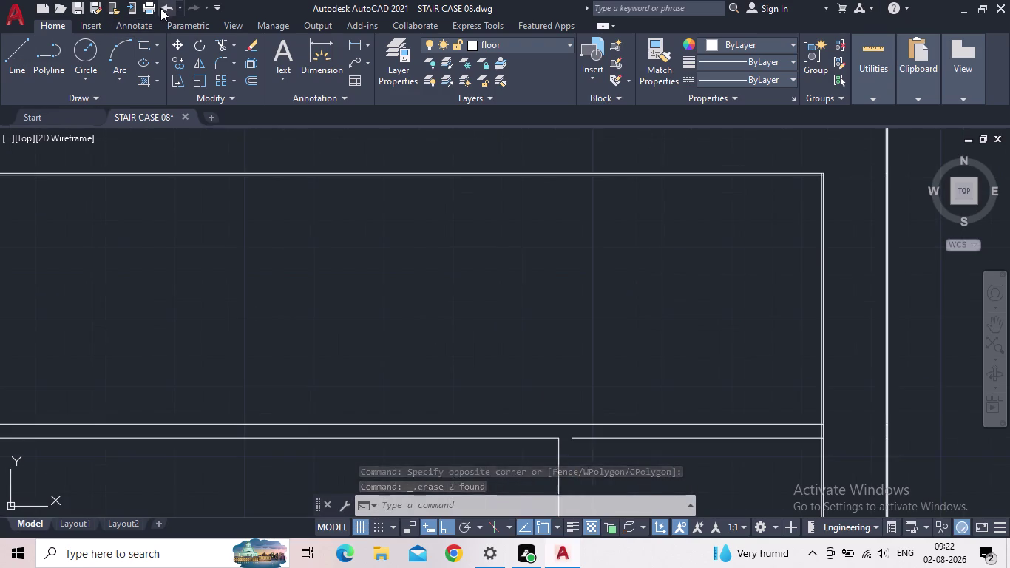
scroll(down, 3)
middle_click(511, 350)
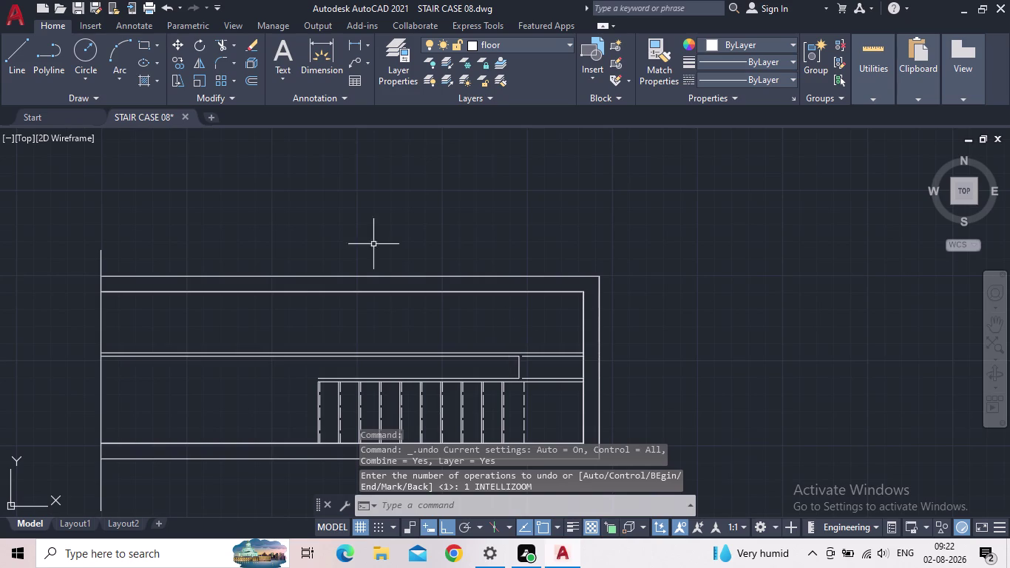
click(166, 7)
scroll(down, 3)
middle_drag(506, 332, 537, 267)
click(163, 6)
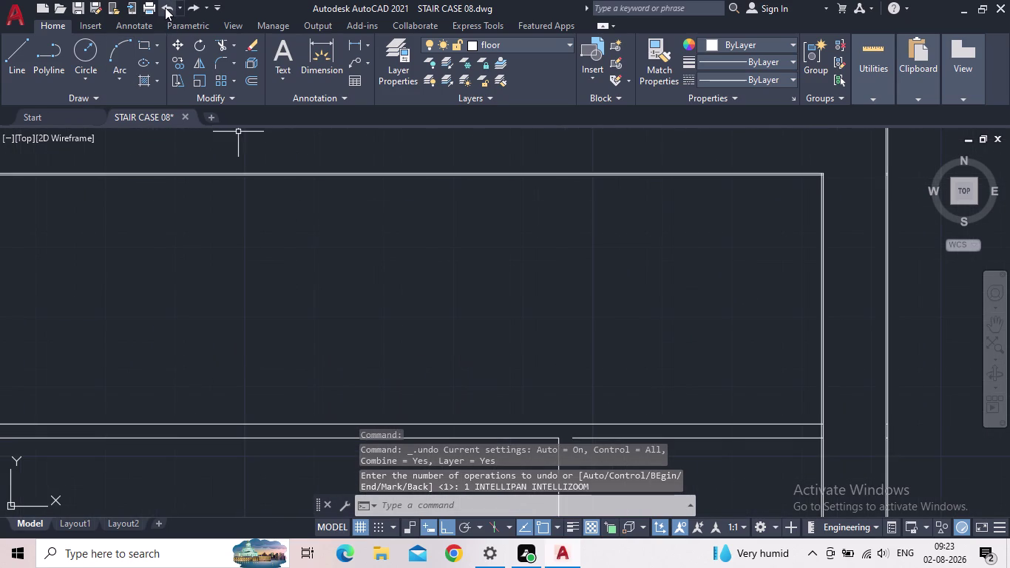
Undo the landing-line deletion and window-select the tread lines to check them.
click(165, 7)
scroll(down, 3)
middle_drag(530, 352, 588, 259)
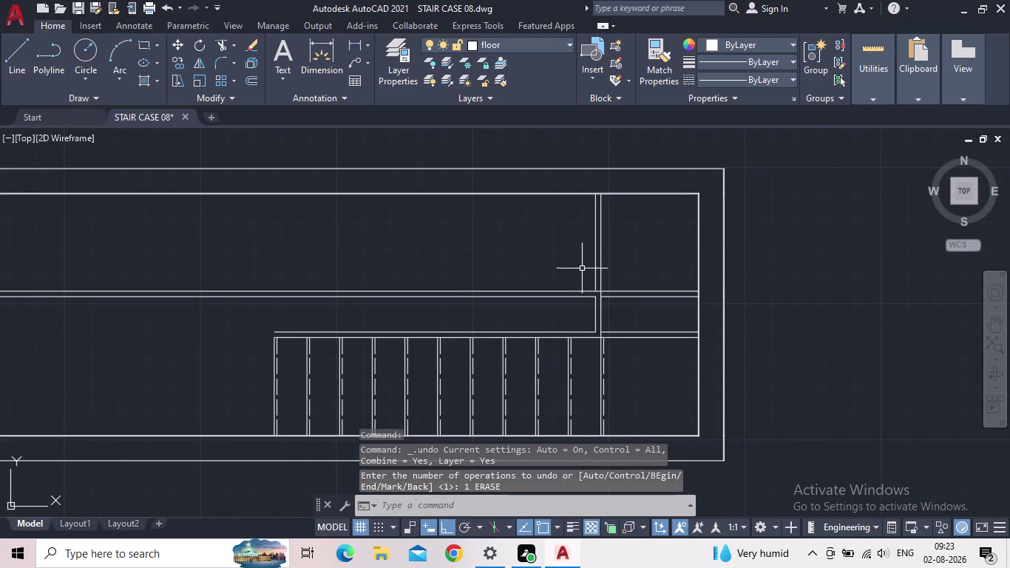
scroll(up, 3)
middle_drag(584, 287, 574, 207)
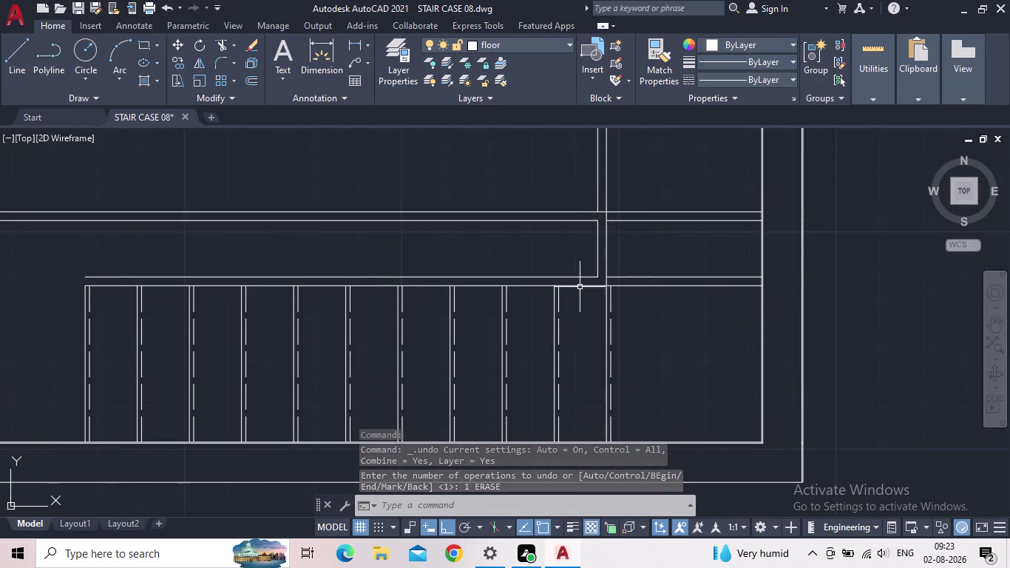
scroll(down, 3)
click(624, 333)
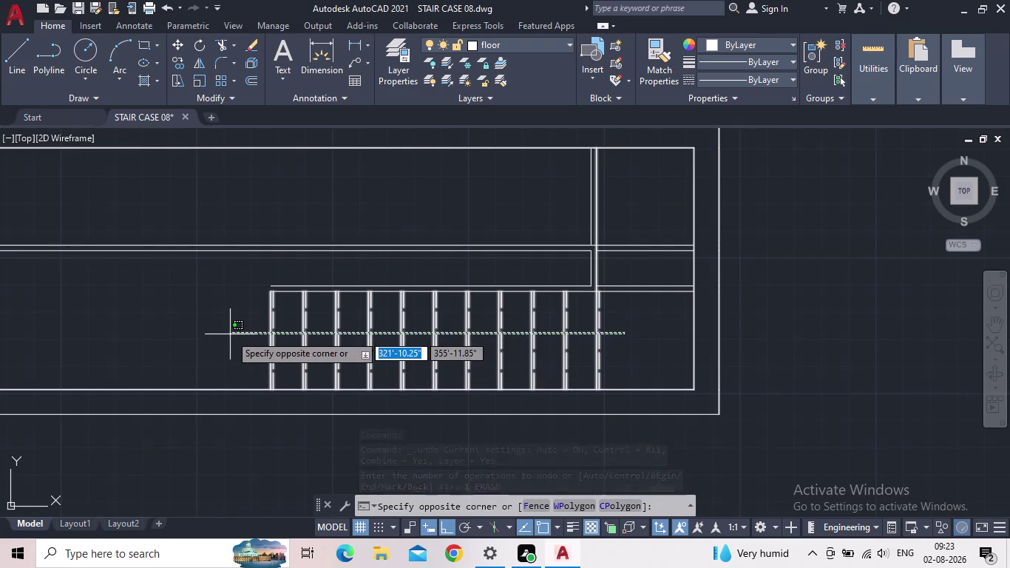
click(229, 338)
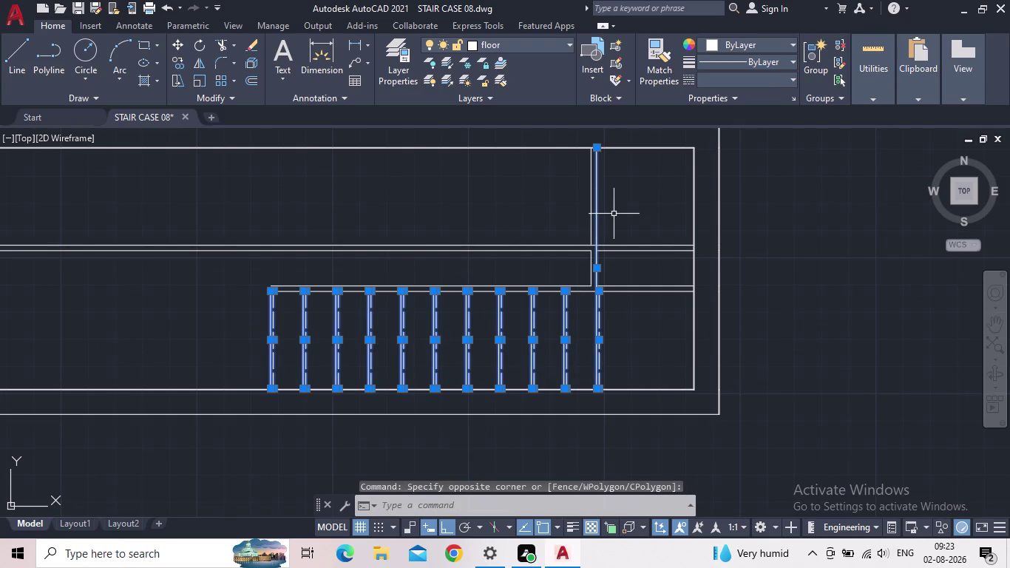
scroll(up, 3)
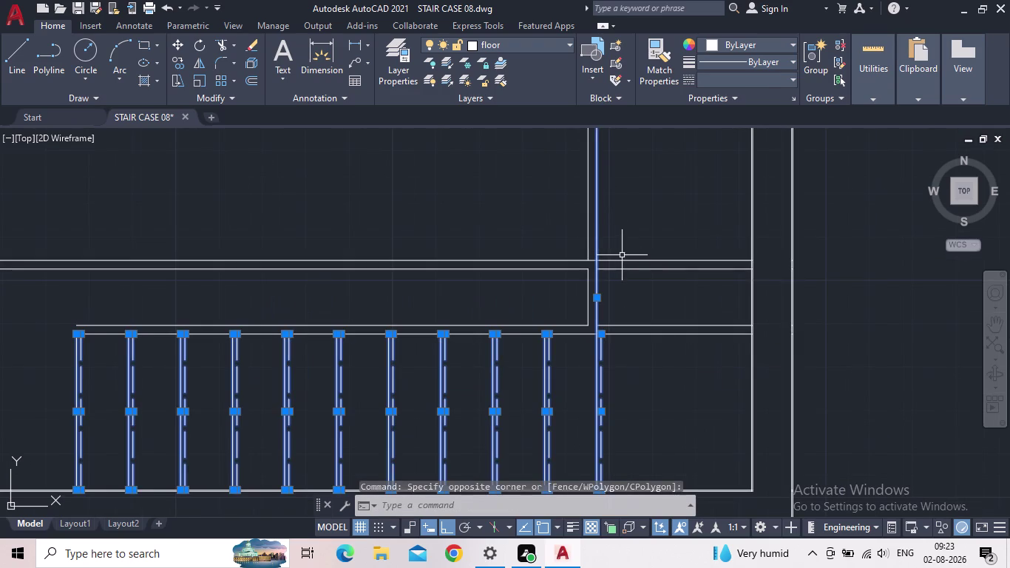
key(Escape)
Erase the duplicate vertical line at the landing corner.
middle_drag(630, 369, 637, 337)
scroll(up, 3)
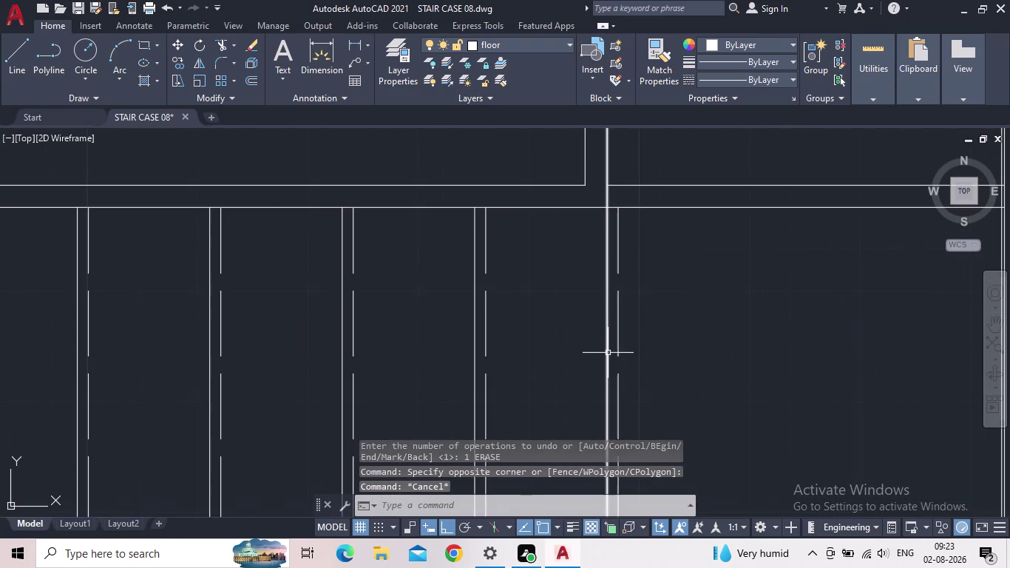
click(608, 353)
scroll(down, 3)
scroll(up, 3)
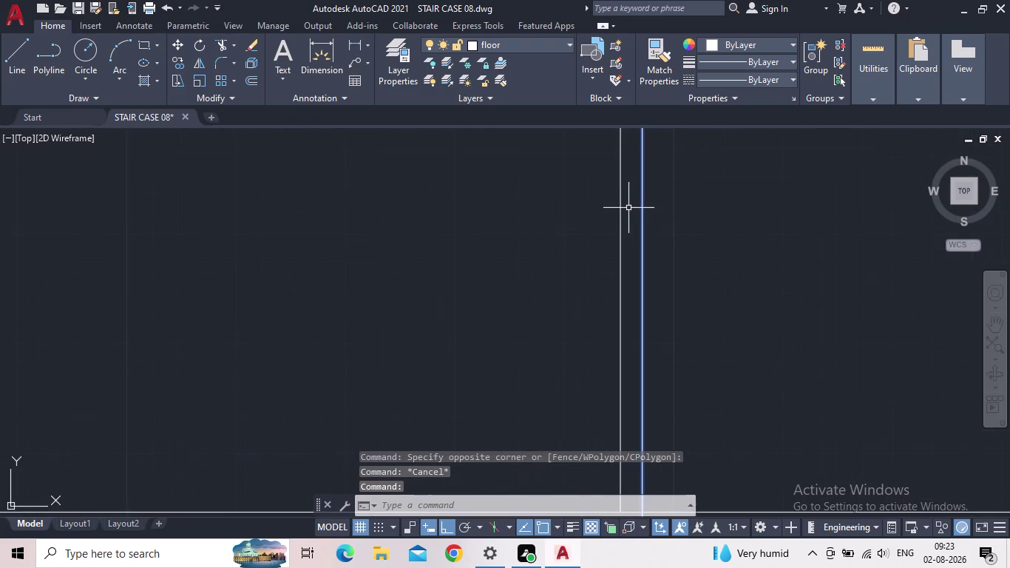
click(620, 253)
scroll(down, 3)
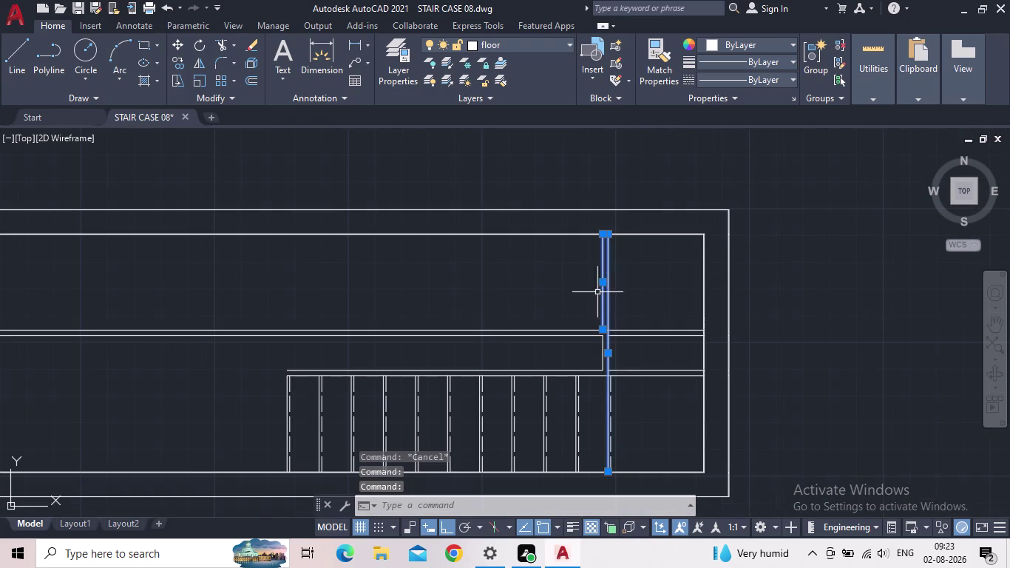
scroll(up, 3)
scroll(up, 3)
key(Escape)
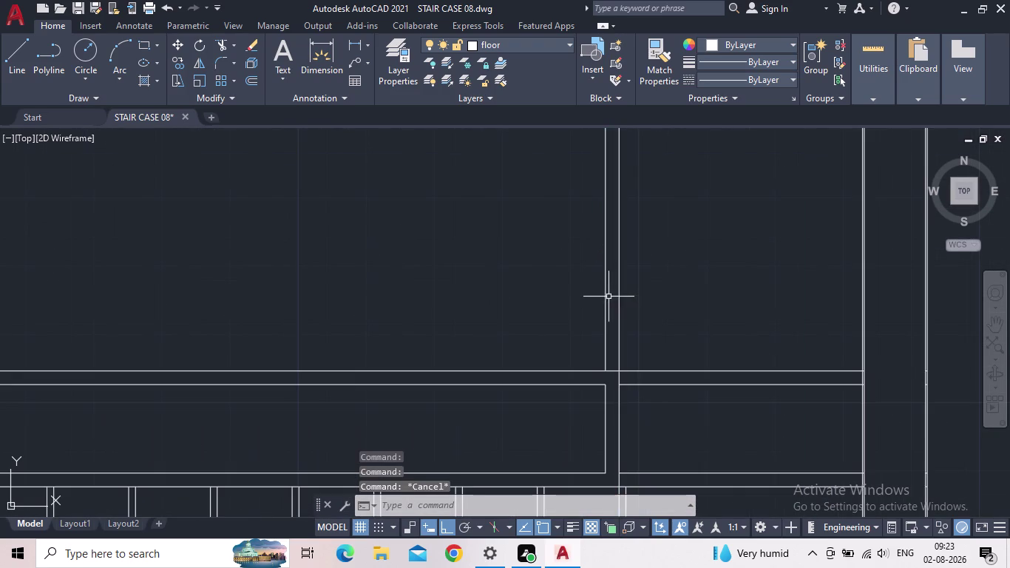
click(609, 297)
click(591, 297)
key(Delete)
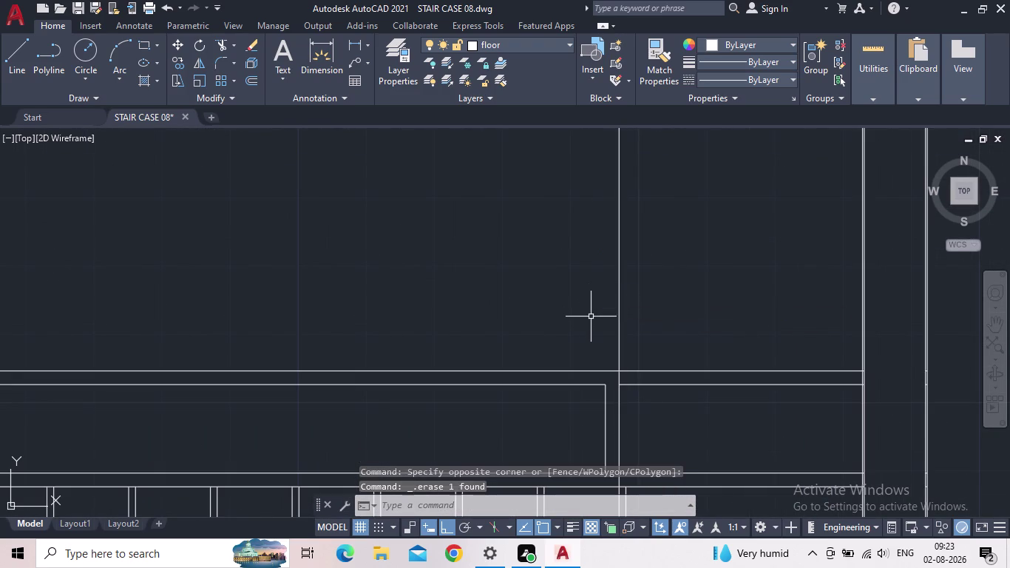
Grip-stretch the remaining line's endpoint so it stops at the flight's top tread line.
click(634, 309)
click(605, 306)
scroll(down, 3)
middle_drag(603, 256, 610, 315)
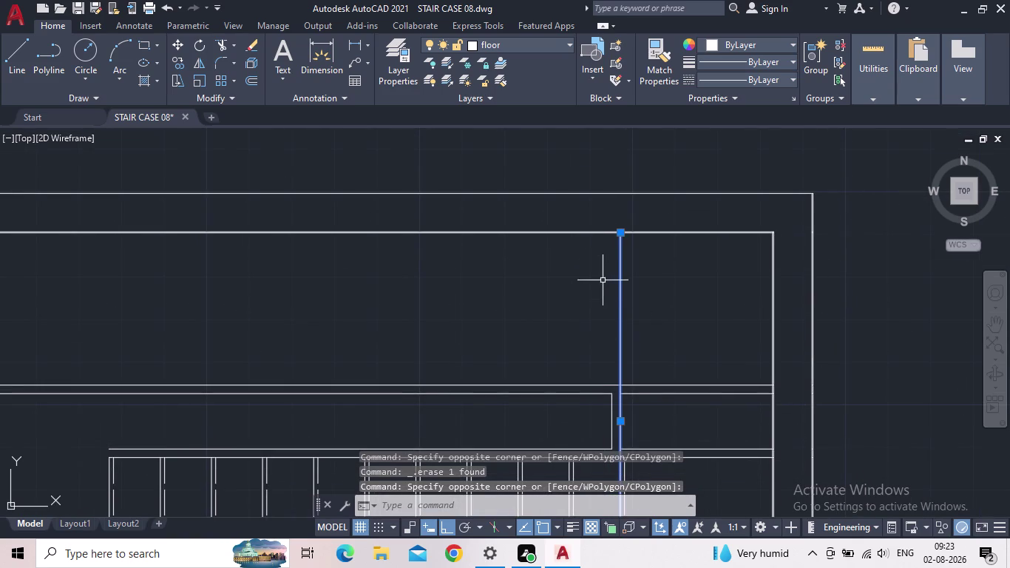
drag(624, 233, 630, 270)
middle_drag(634, 395, 652, 241)
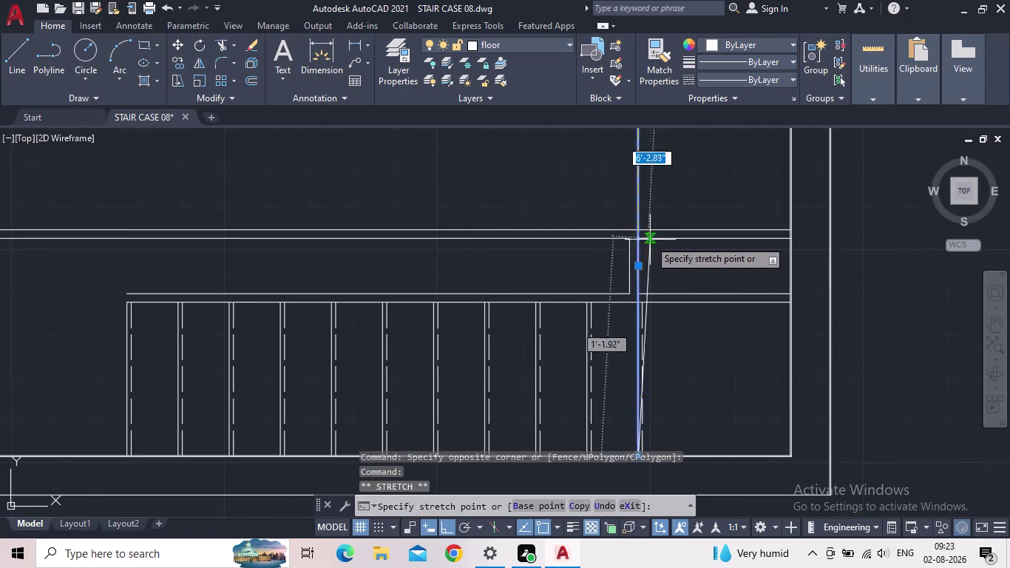
scroll(up, 3)
middle_drag(671, 391, 668, 289)
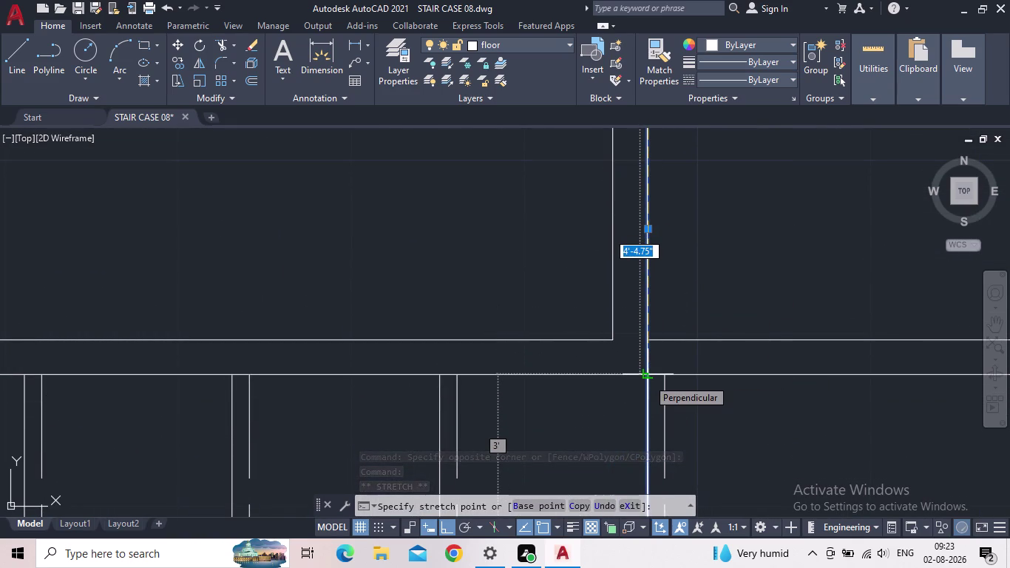
click(646, 340)
scroll(down, 3)
scroll(down, 3)
key(Escape)
Select all tread lines of the lower flight.
scroll(down, 3)
middle_drag(602, 322, 635, 285)
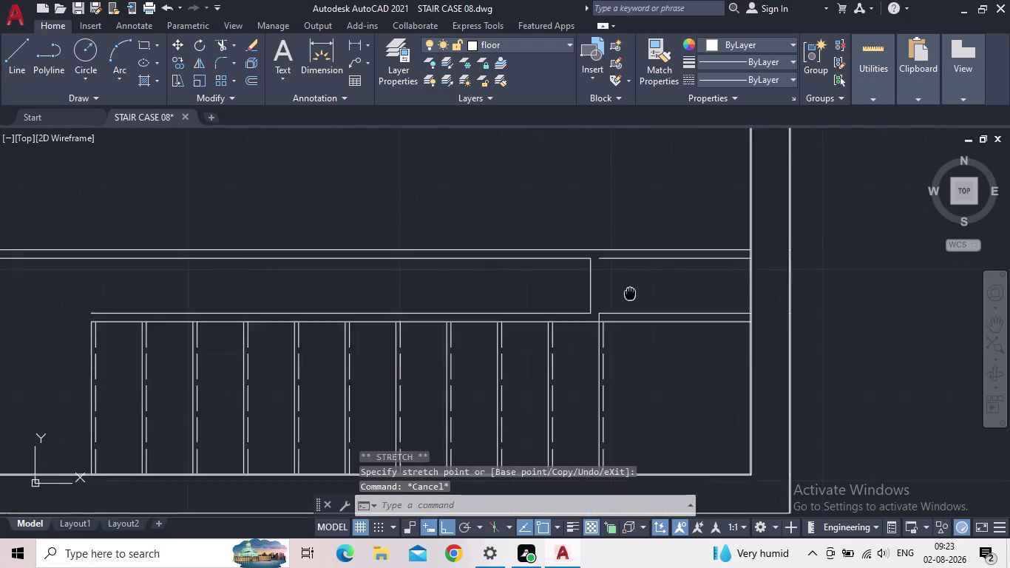
middle_drag(635, 285, 657, 251)
drag(661, 327, 630, 334)
click(23, 340)
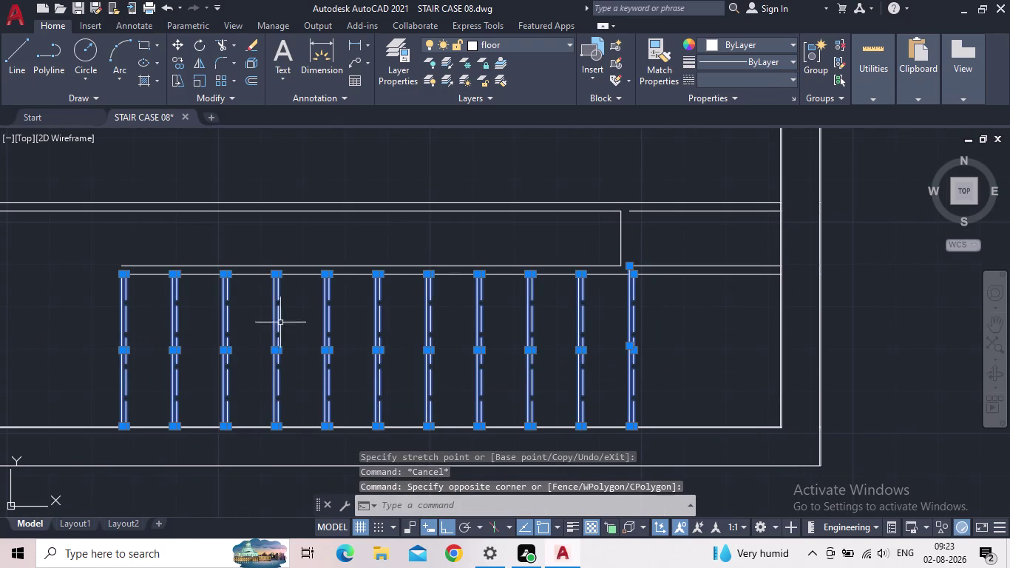
Run MI on the selected treads and pick two mirror-line points along the landing centre.
key(m)
key(i)
key(Return)
click(618, 238)
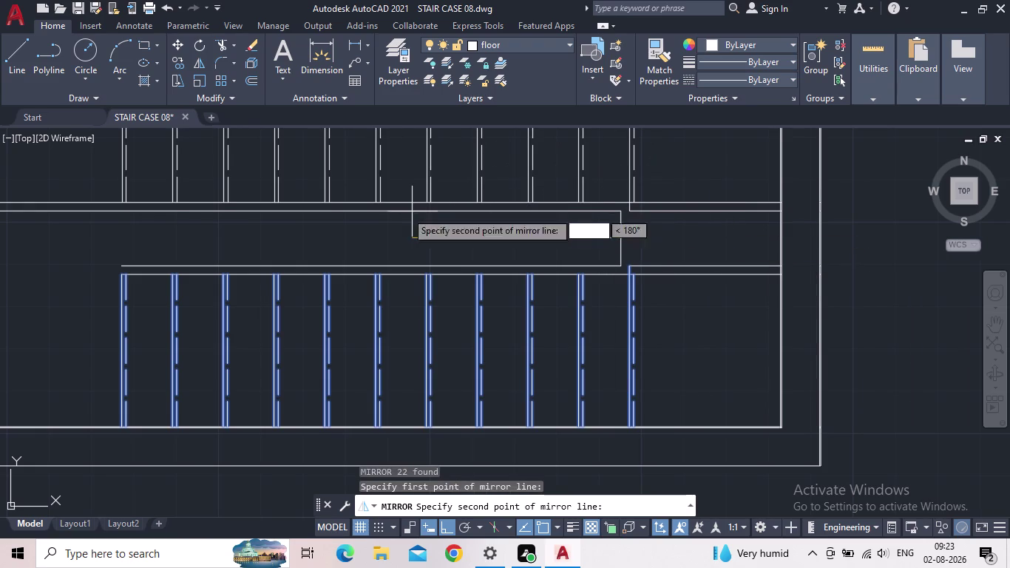
middle_drag(106, 239, 380, 275)
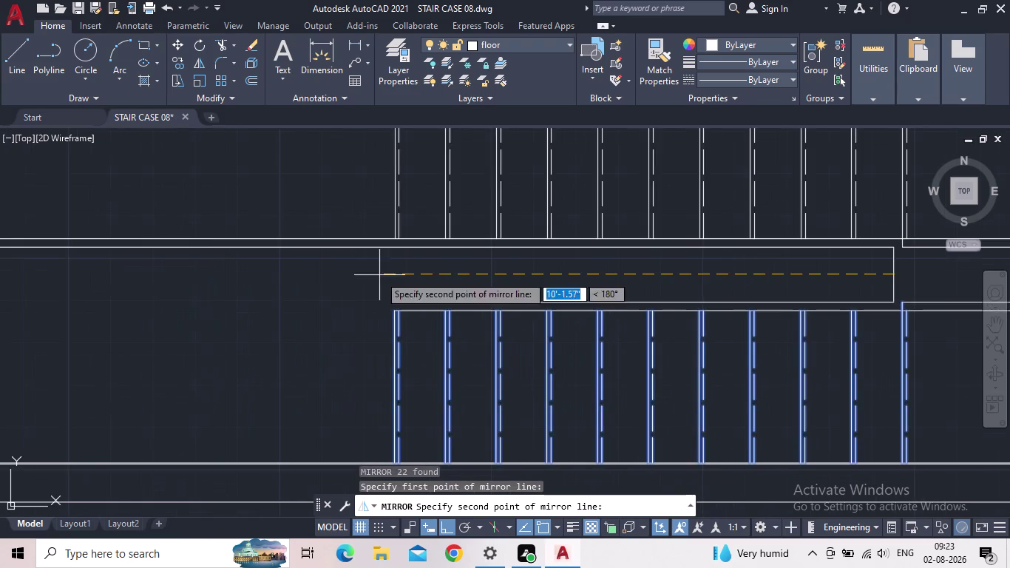
scroll(down, 3)
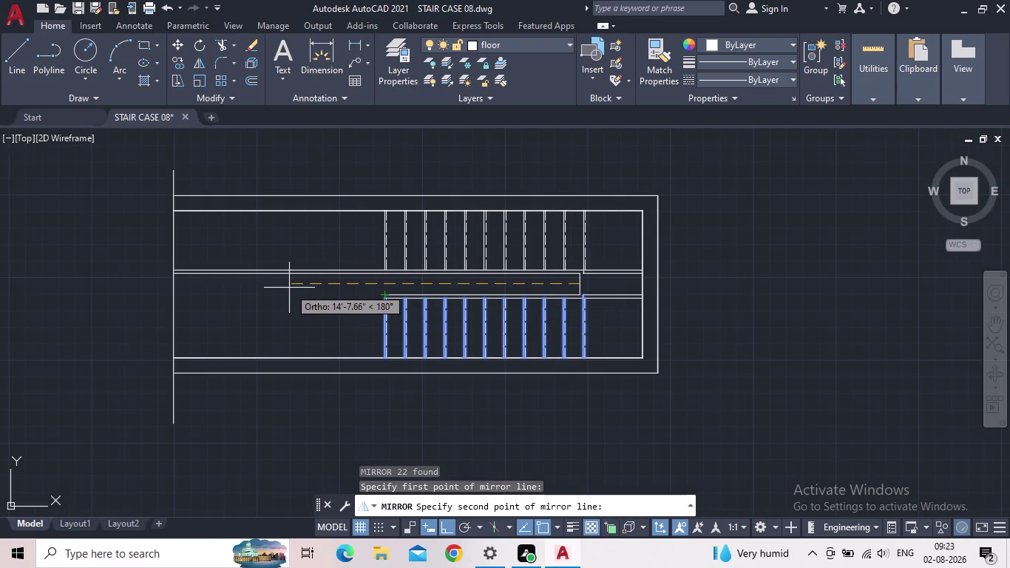
scroll(up, 3)
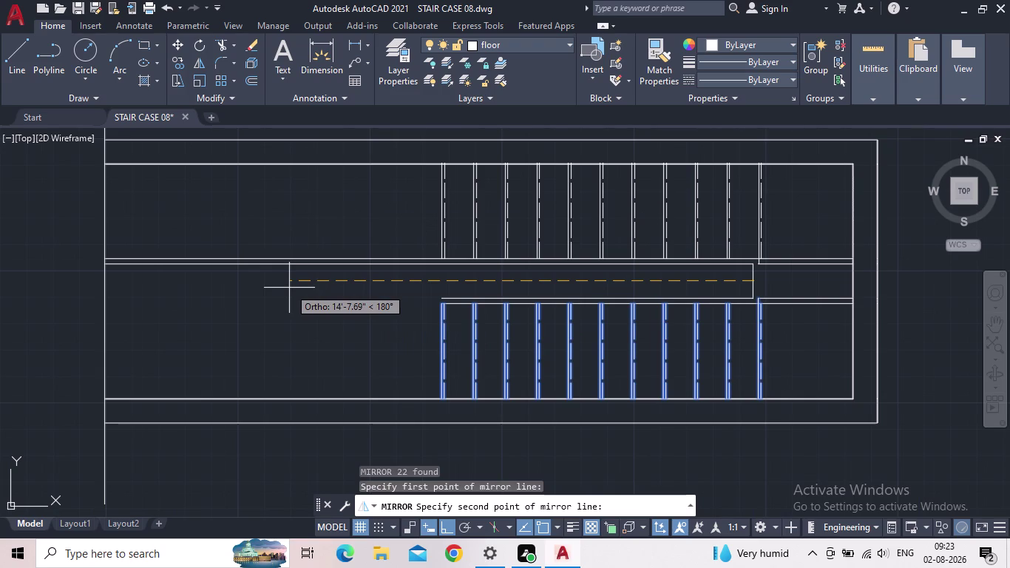
scroll(up, 3)
middle_drag(303, 286, 265, 381)
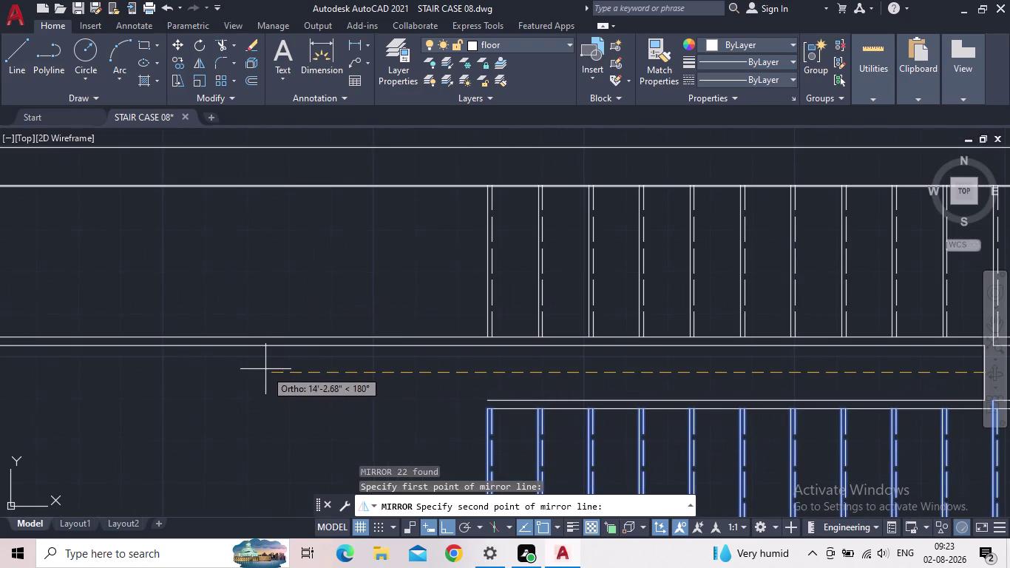
click(262, 364)
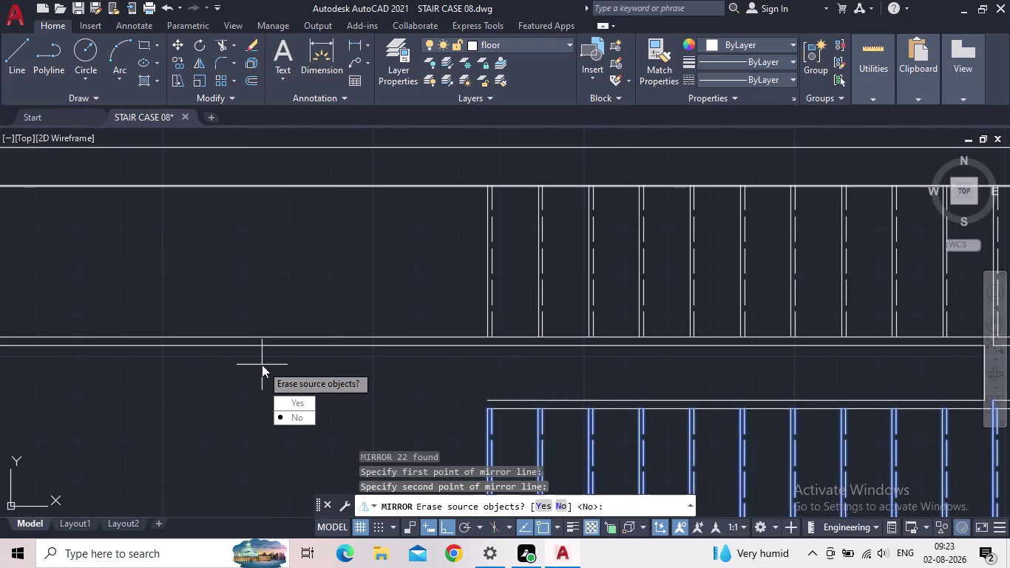
Keep the source treads and review both flights of the staircase.
scroll(down, 3)
drag(437, 445, 262, 365)
middle_drag(265, 307, 273, 293)
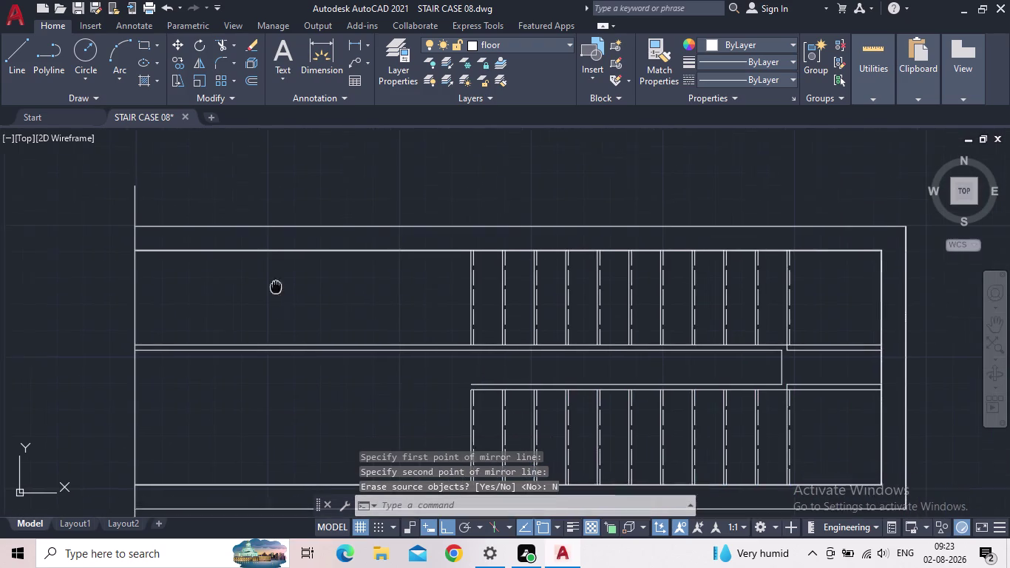
middle_drag(273, 294, 250, 233)
scroll(up, 3)
middle_drag(538, 273, 383, 366)
scroll(down, 3)
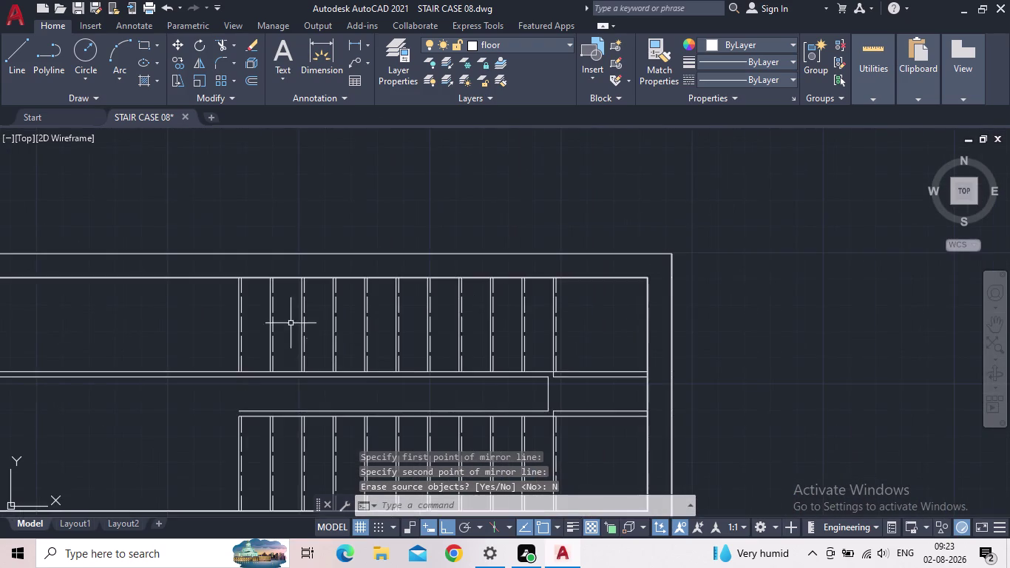
scroll(up, 3)
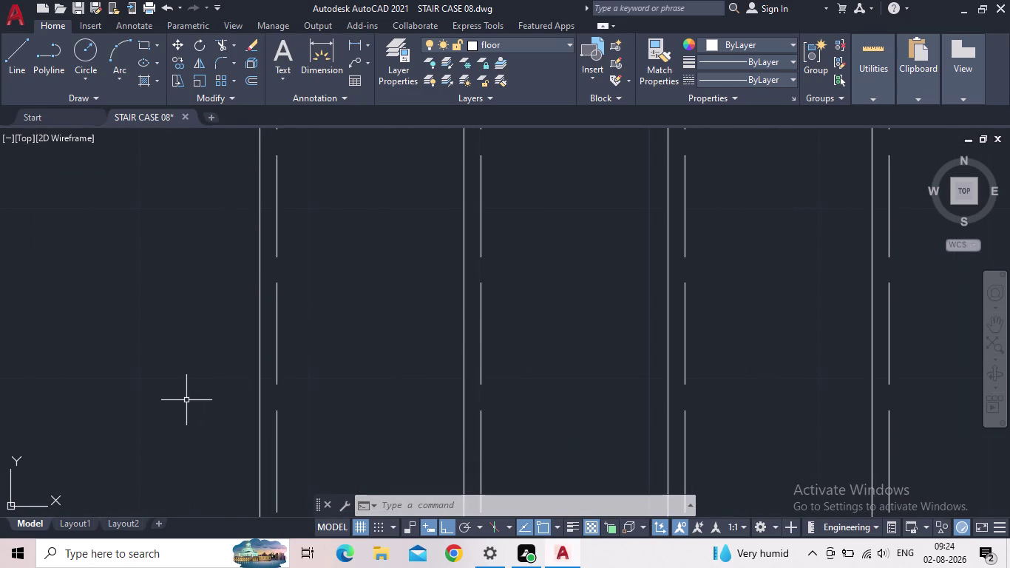
Pan and zoom across both flights' tread lines.
scroll(down, 3)
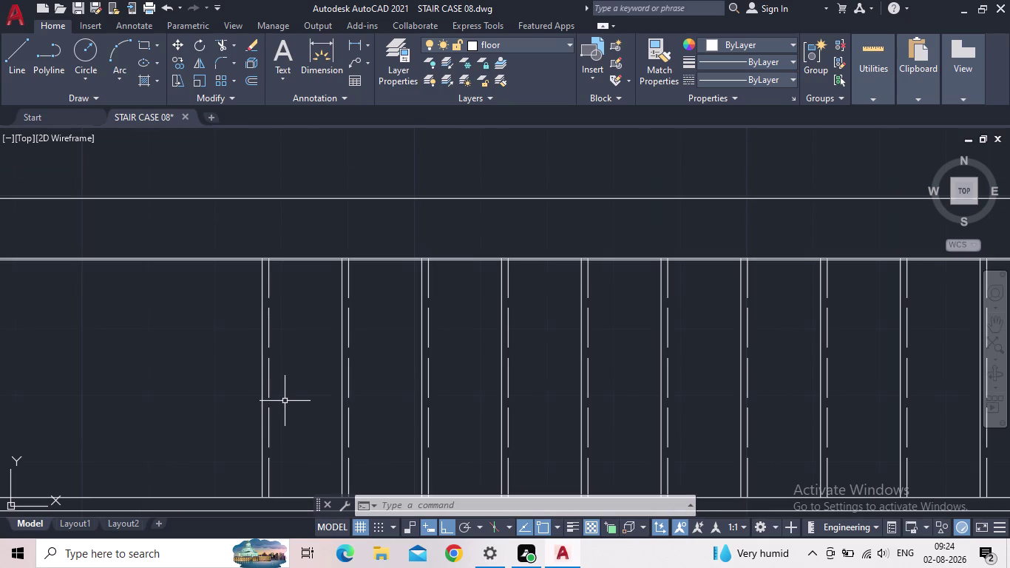
middle_drag(303, 386, 302, 385)
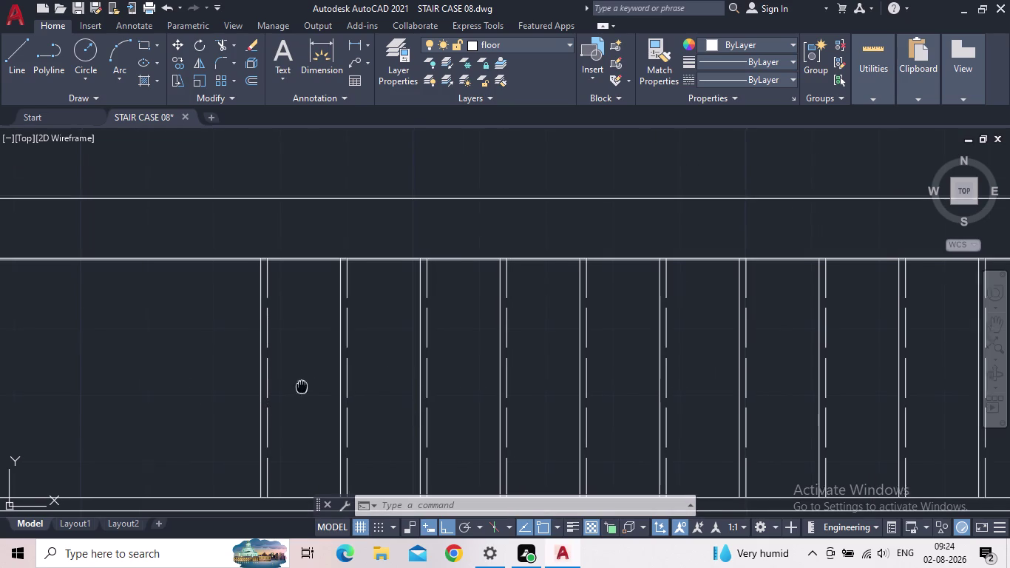
middle_drag(302, 386, 213, 384)
scroll(up, 3)
scroll(up, 3)
scroll(down, 3)
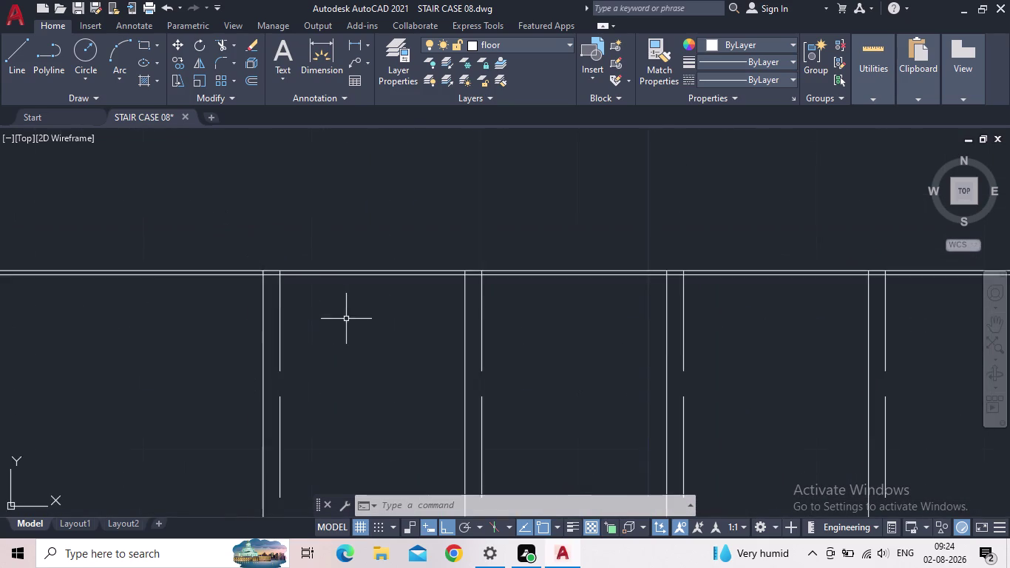
scroll(down, 3)
middle_drag(372, 380, 381, 170)
middle_drag(403, 378, 329, 114)
scroll(up, 3)
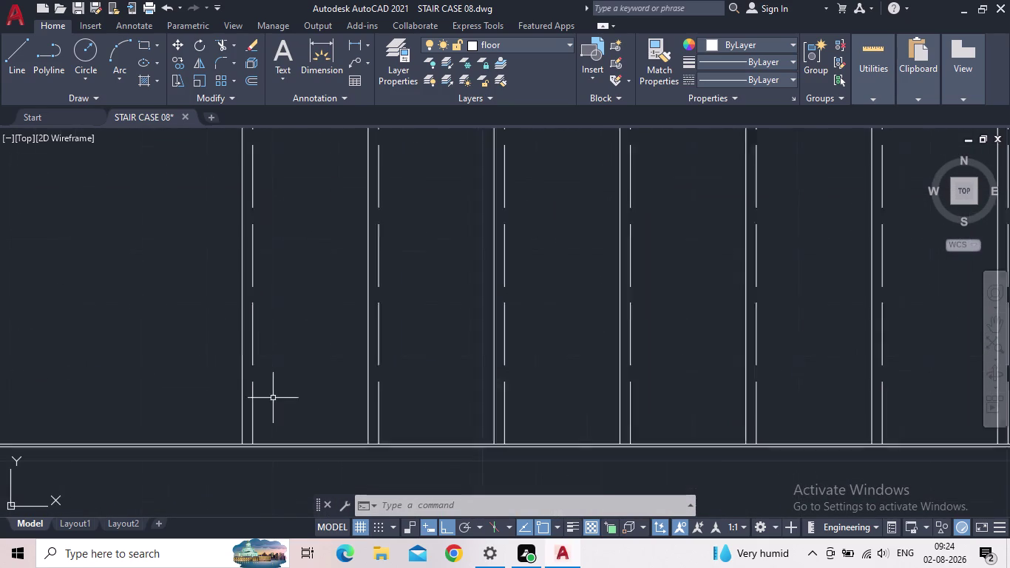
scroll(up, 3)
scroll(up, 3)
Survey the landing and the flight's top edge, then begin a linear dimension.
scroll(down, 3)
middle_drag(249, 298, 358, 567)
scroll(down, 3)
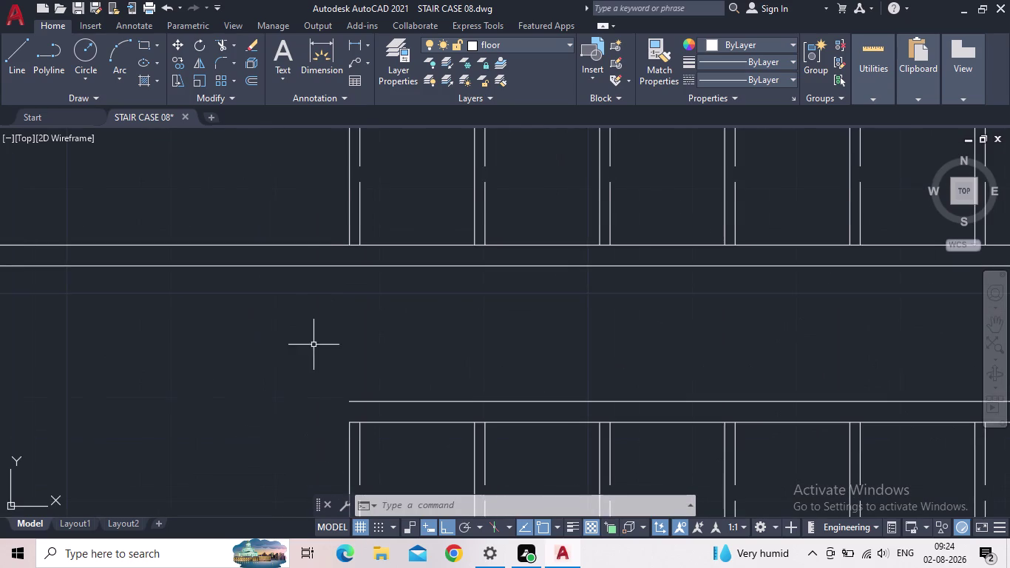
middle_drag(329, 219, 284, 478)
middle_drag(265, 190, 251, 287)
scroll(up, 3)
scroll(down, 3)
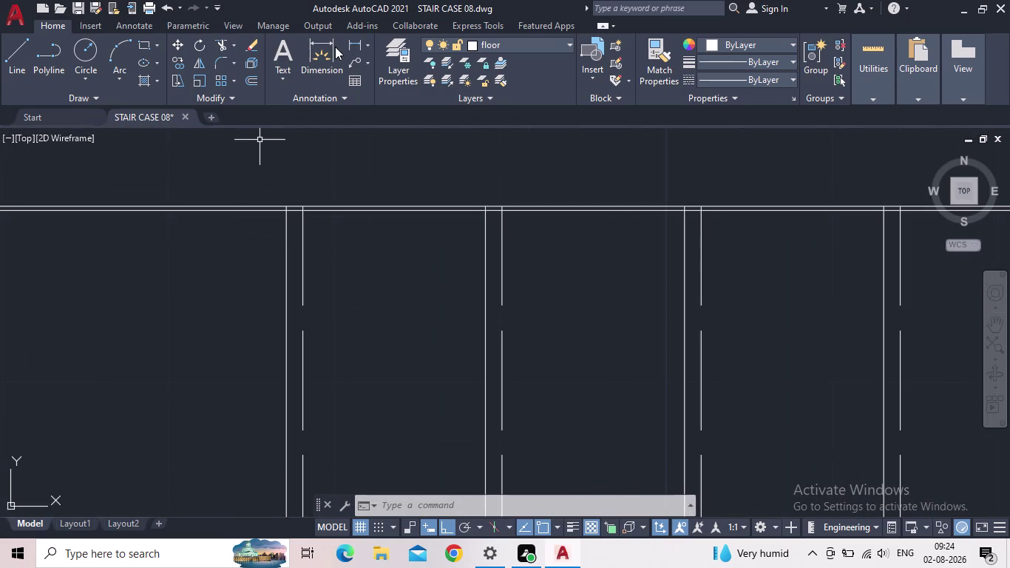
click(27, 62)
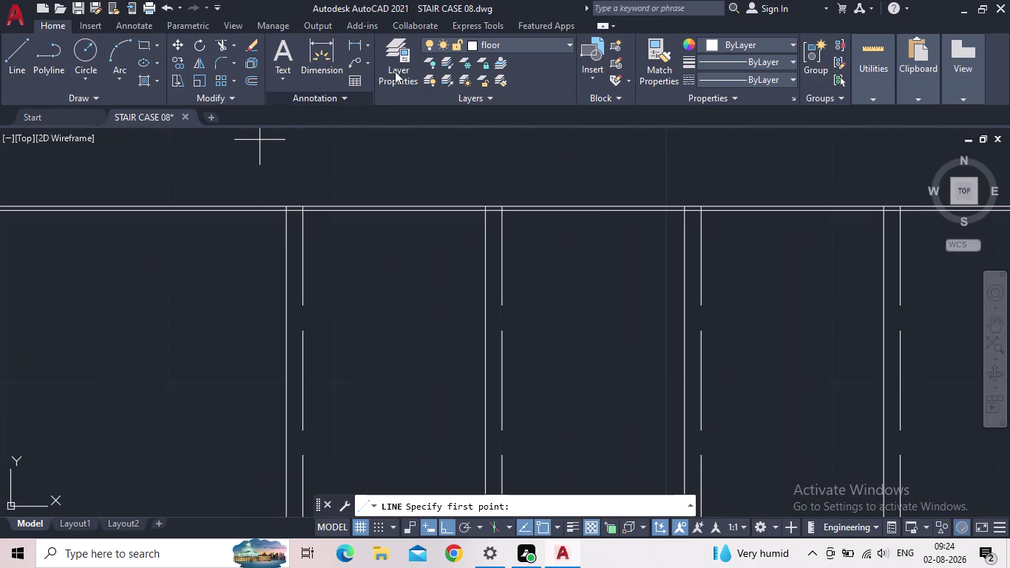
click(351, 43)
scroll(up, 3)
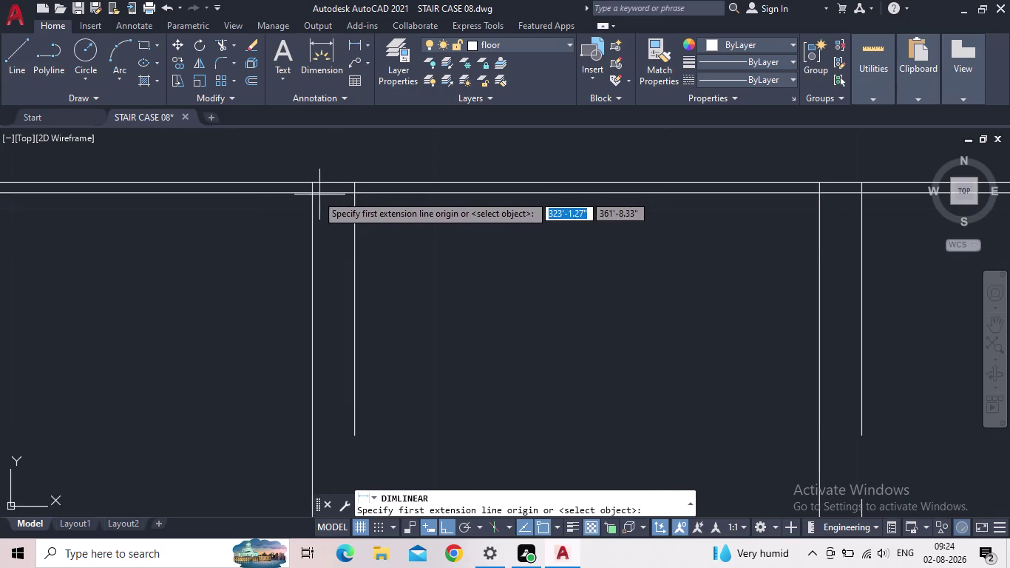
click(315, 193)
middle_drag(317, 371, 363, 182)
scroll(down, 3)
middle_drag(389, 398, 401, 338)
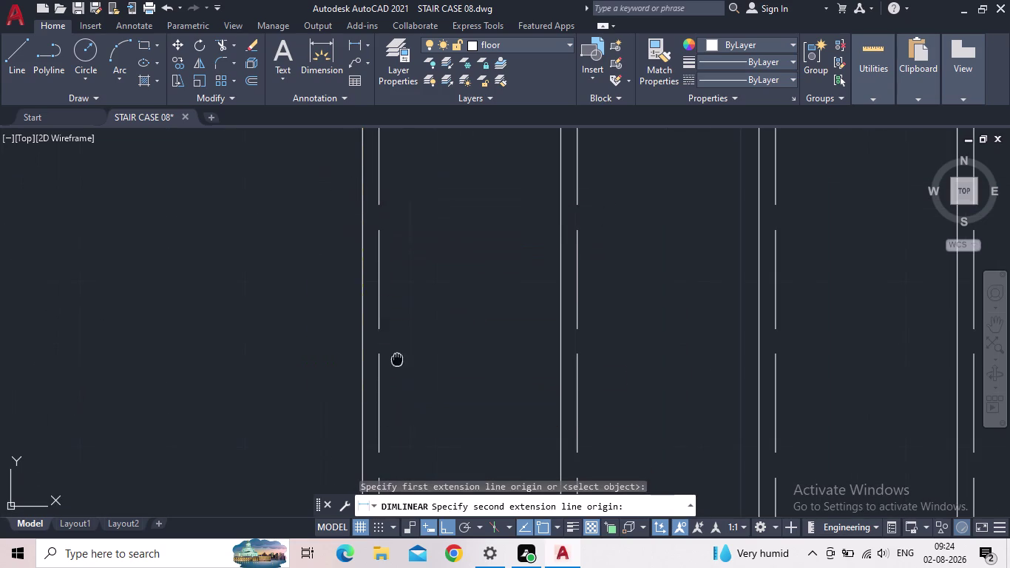
middle_drag(401, 339, 417, 188)
middle_drag(374, 440, 425, 287)
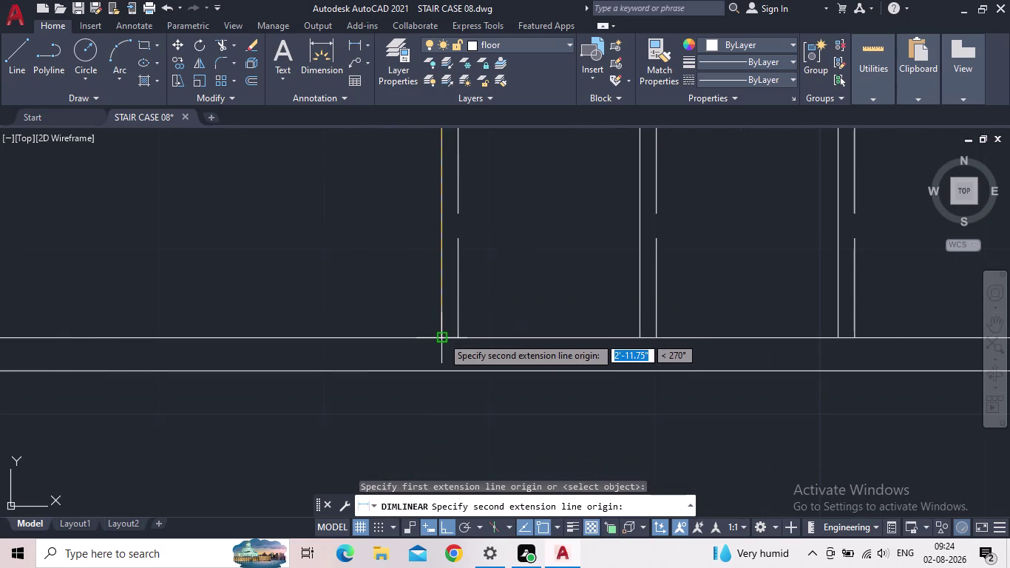
click(441, 336)
middle_drag(388, 327, 389, 480)
scroll(down, 3)
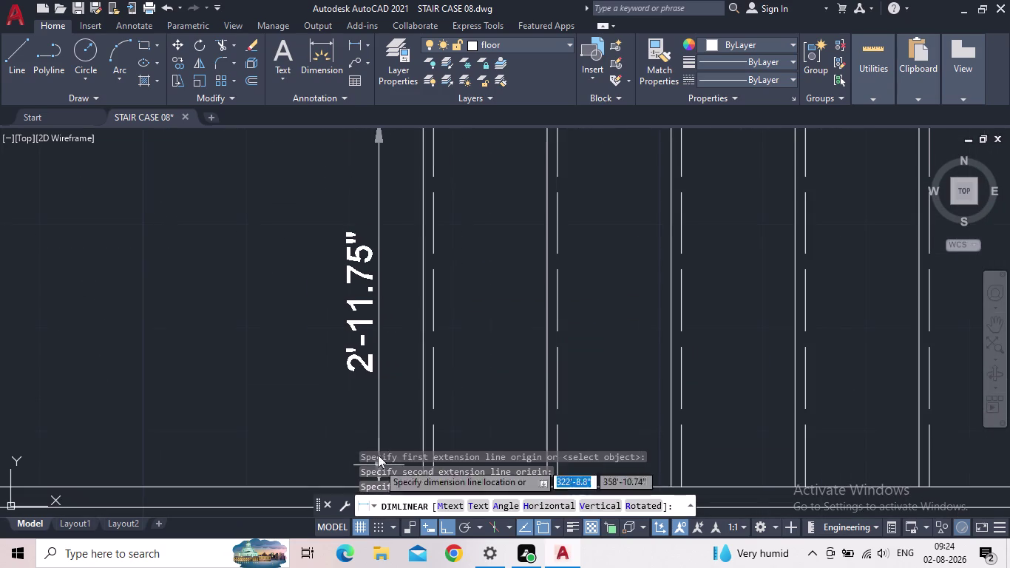
key(Escape)
middle_drag(408, 288, 387, 508)
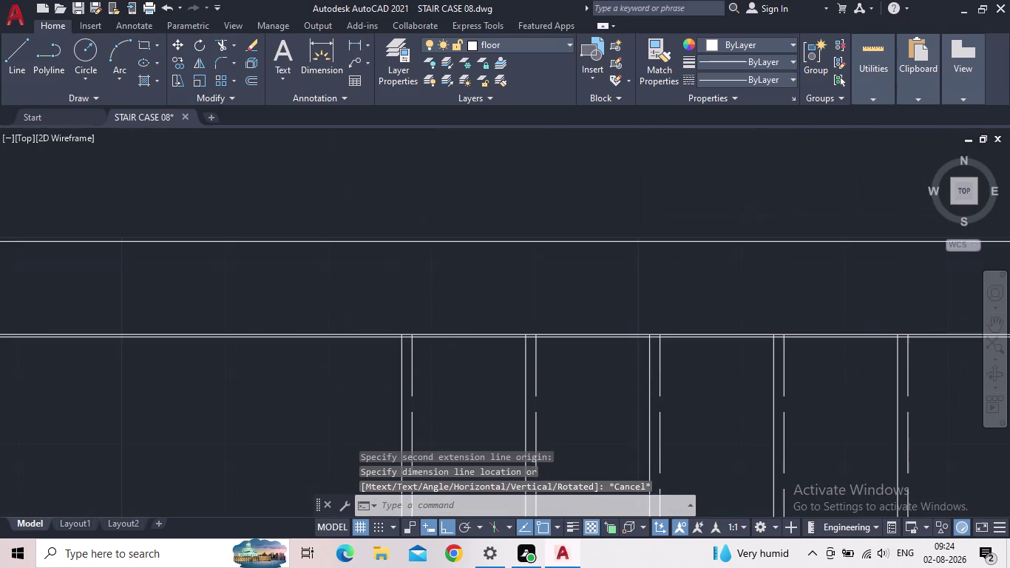
scroll(up, 3)
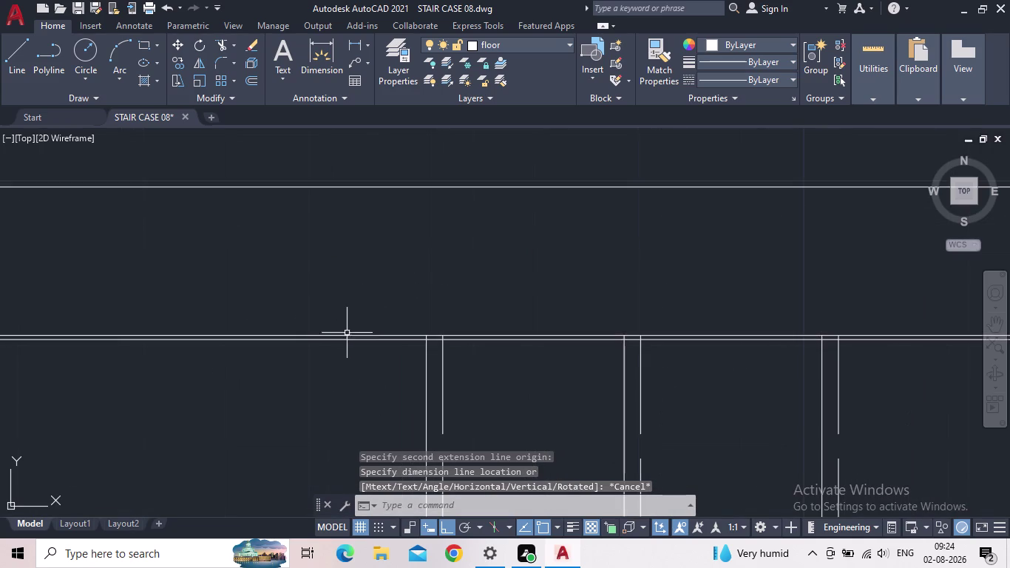
click(346, 339)
scroll(down, 3)
scroll(down, 3)
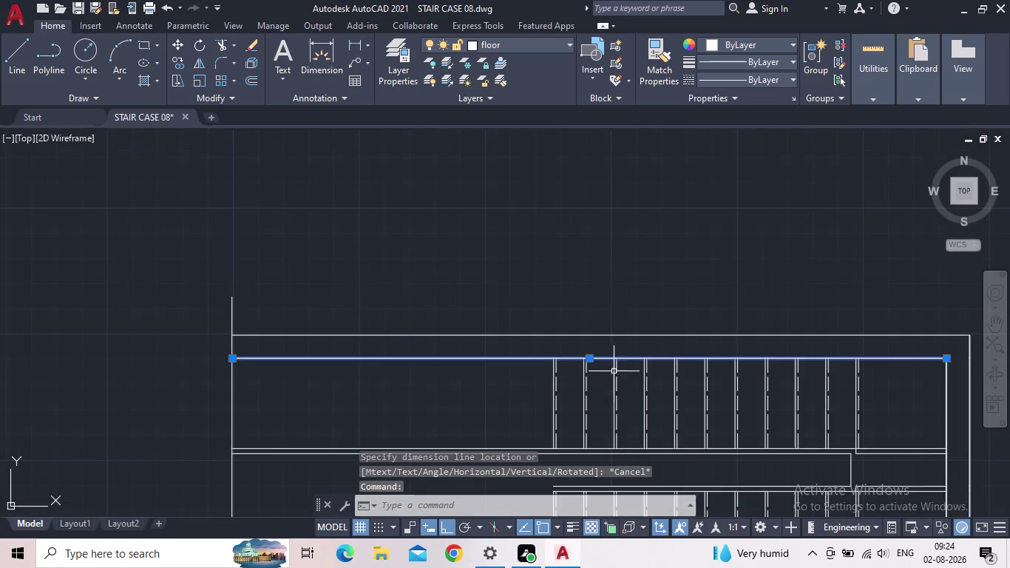
middle_drag(626, 376, 470, 396)
scroll(up, 3)
scroll(up, 3)
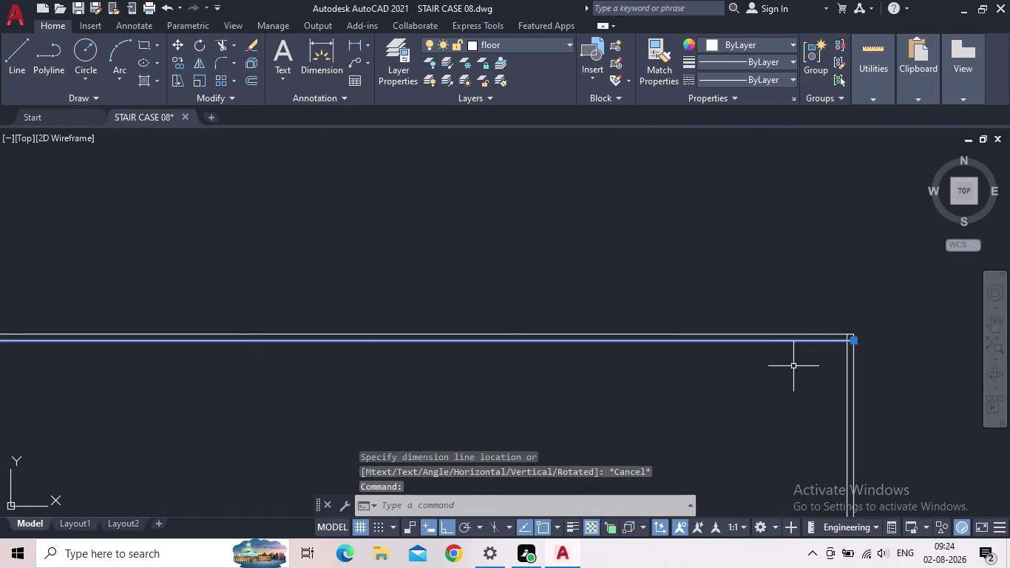
scroll(up, 3)
scroll(down, 3)
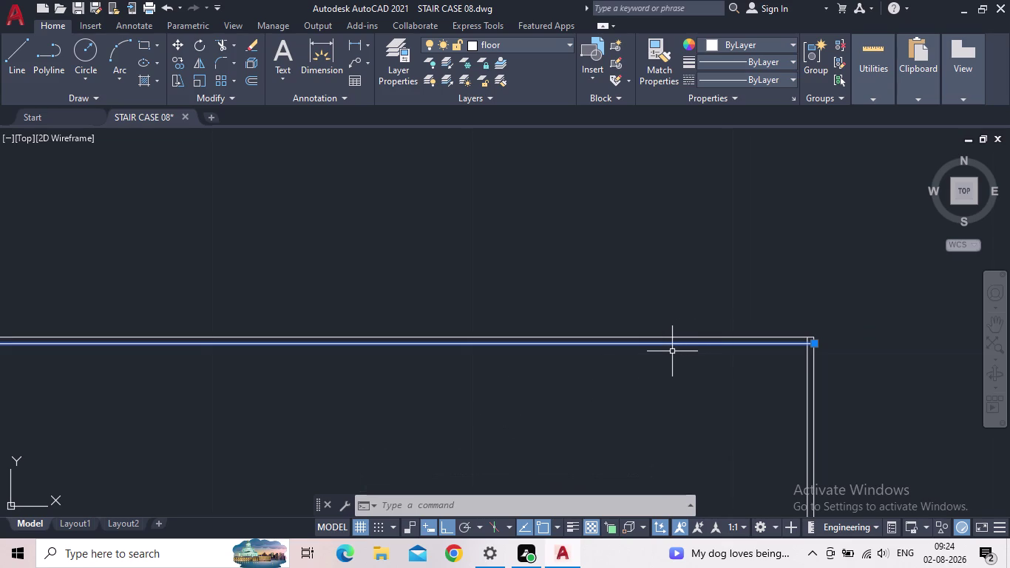
key(Escape)
key(o)
key(Return)
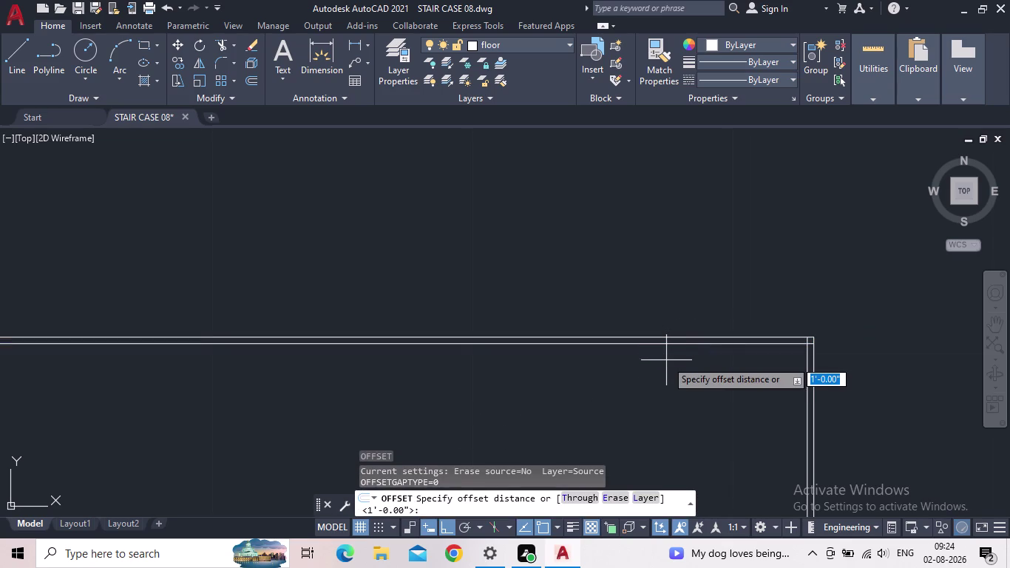
text(2")
key(Return)
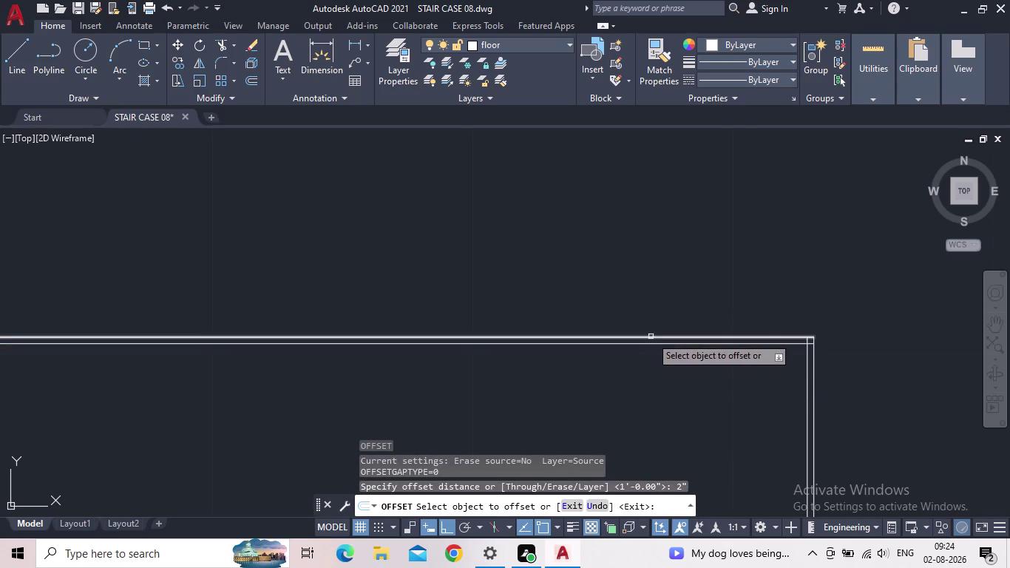
drag(651, 336, 653, 329)
key(Escape)
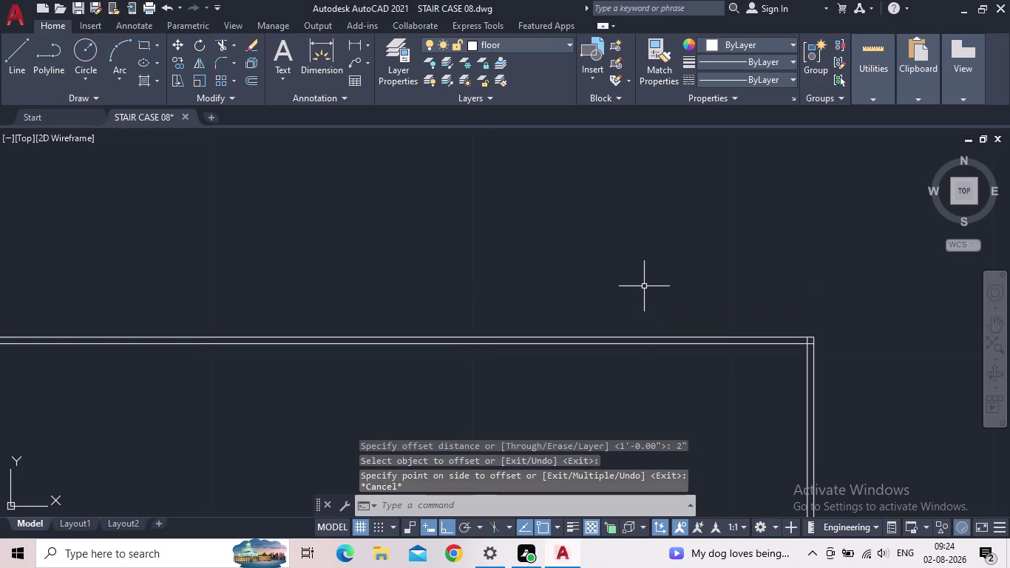
key(space)
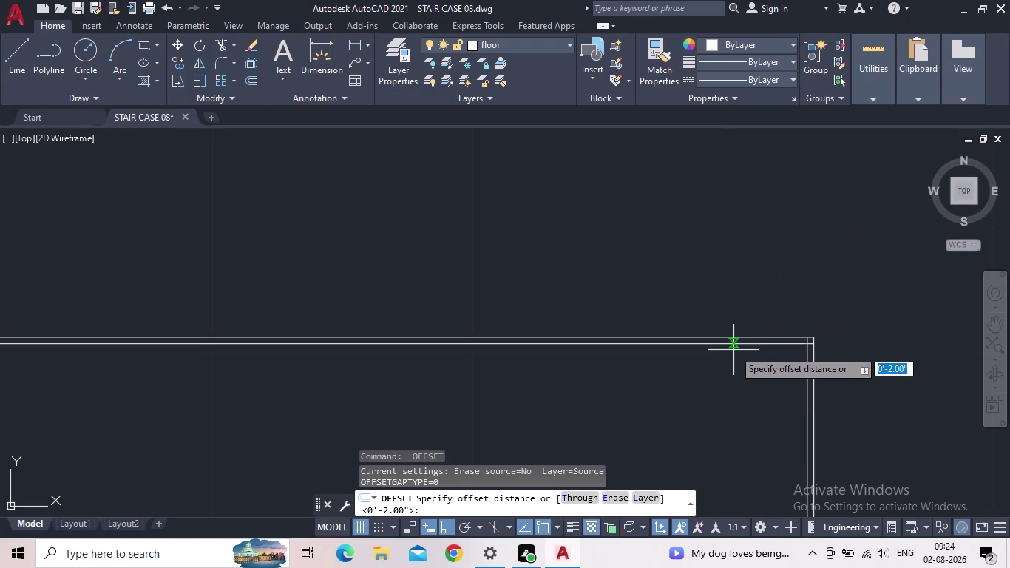
text(2")
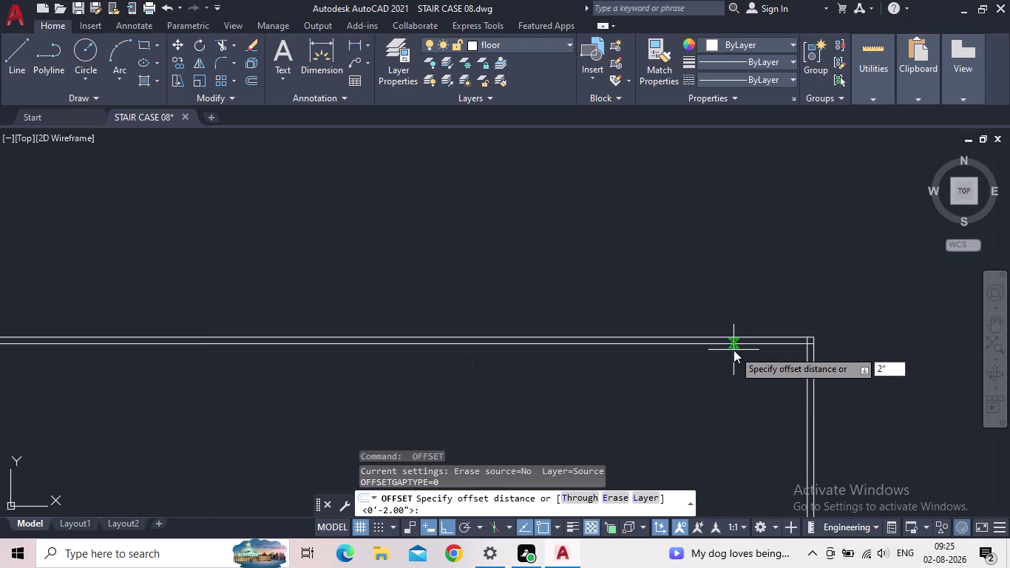
key(Return)
click(709, 340)
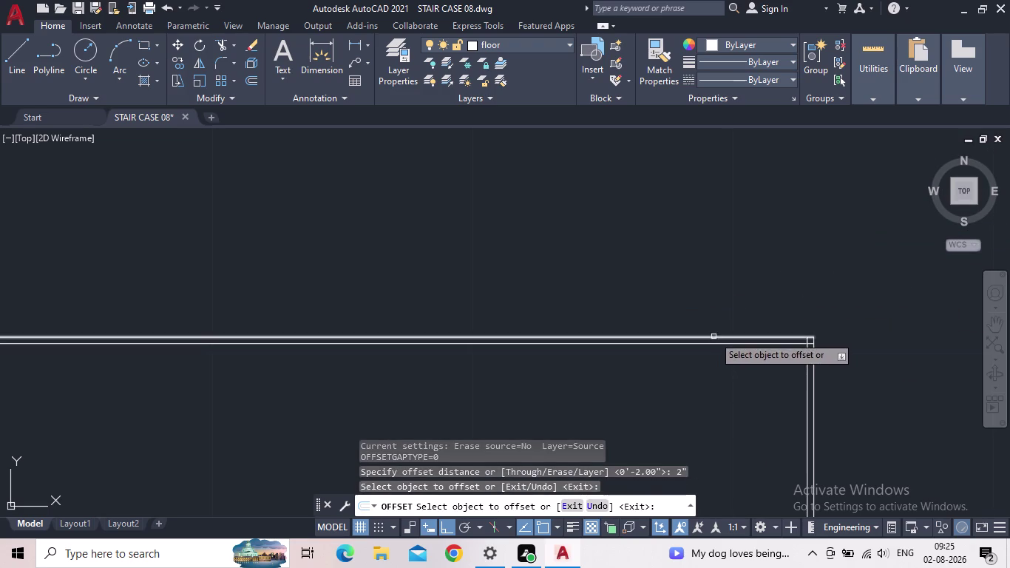
click(714, 336)
key(Escape)
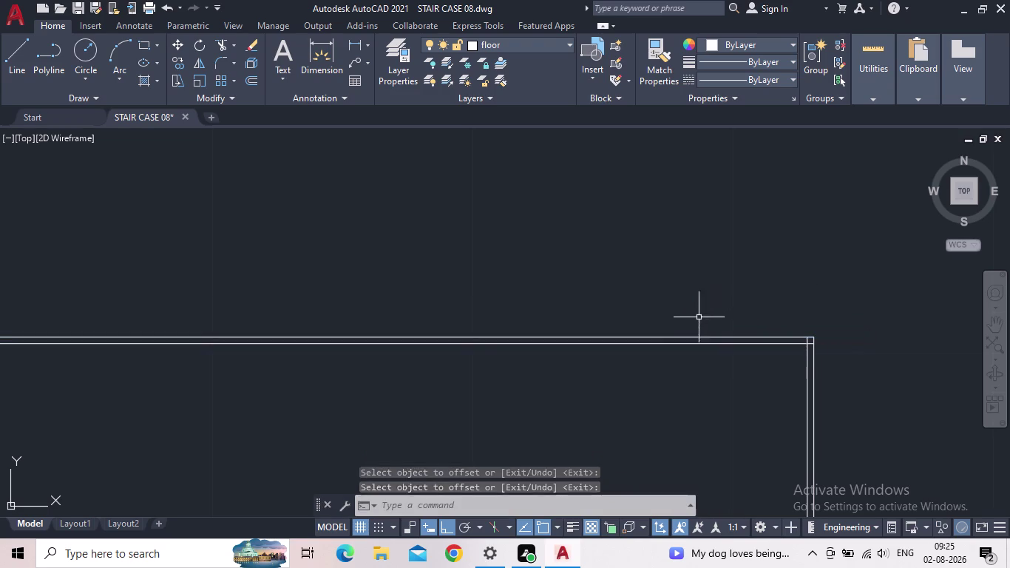
key(space)
text(2)
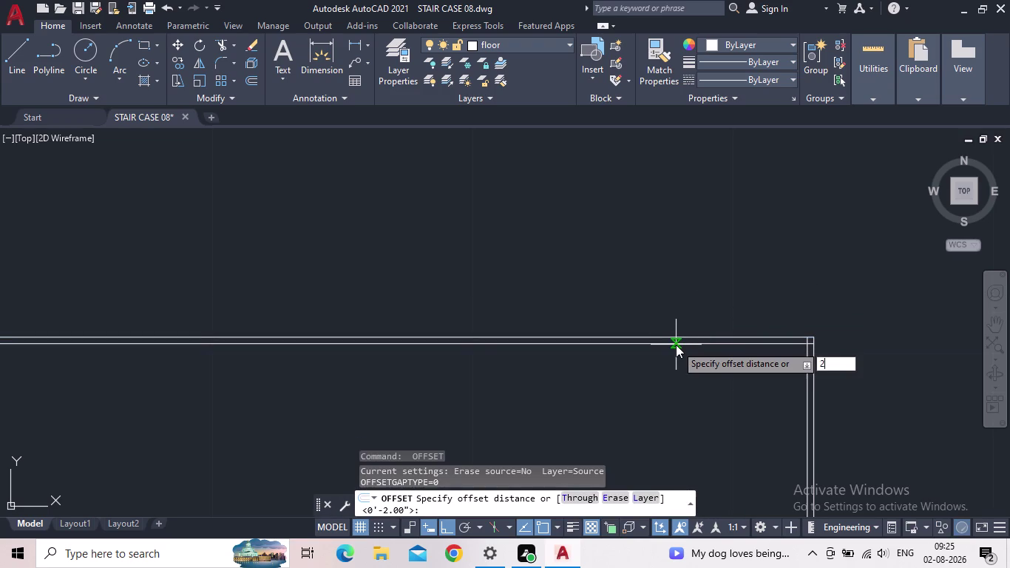
text(")
key(Return)
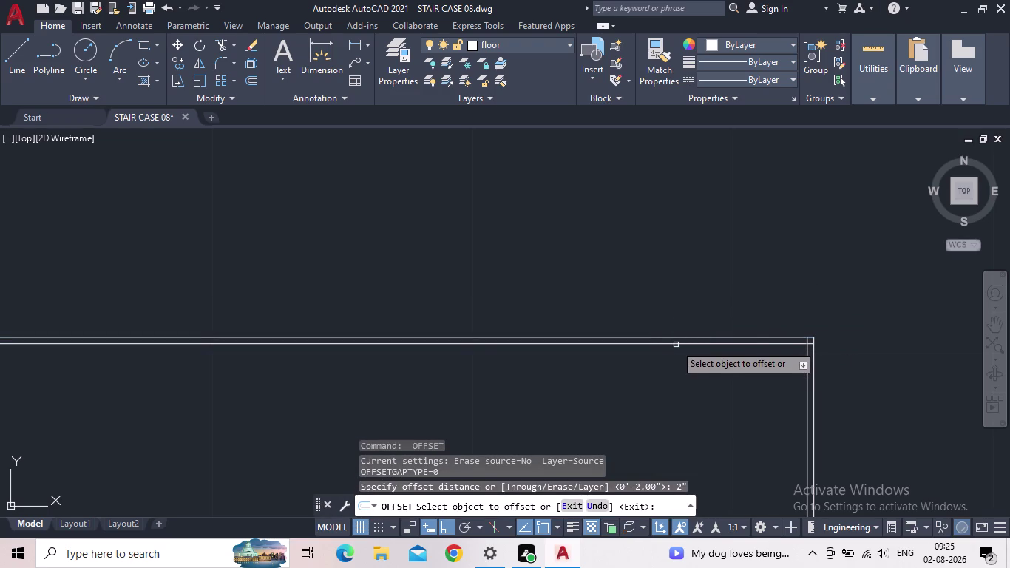
scroll(up, 3)
click(662, 330)
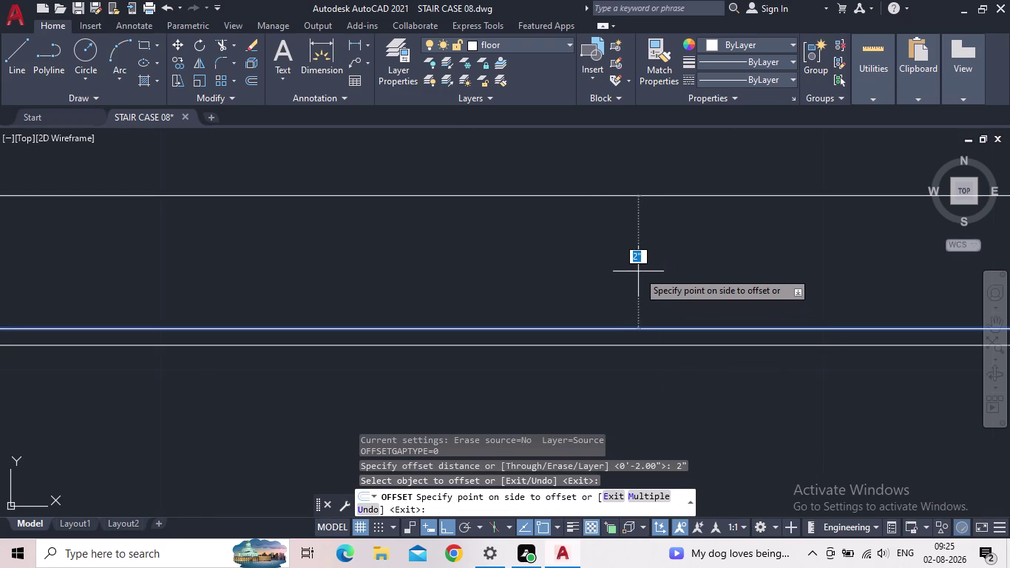
key(Escape)
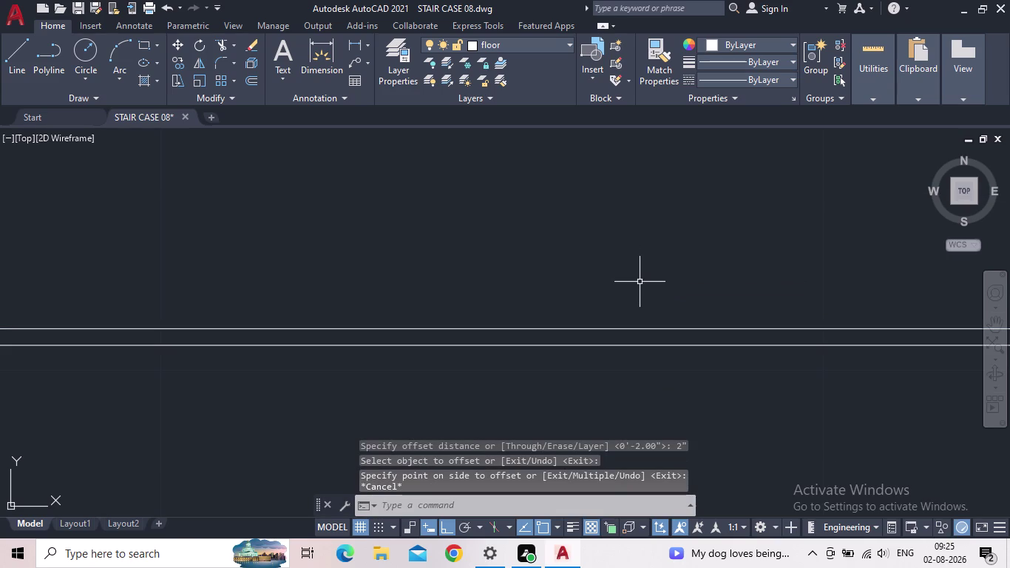
scroll(down, 3)
scroll(down, 3)
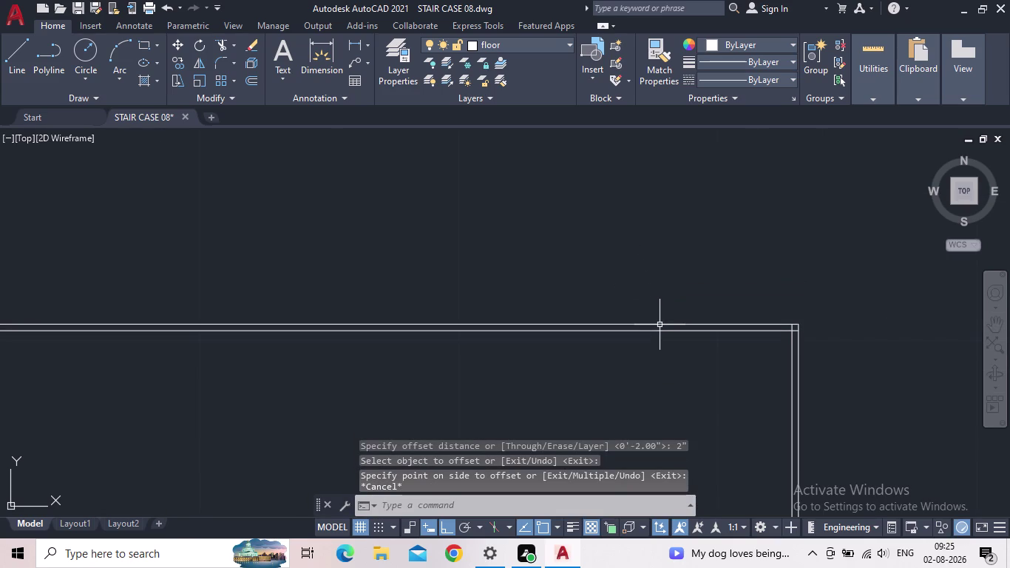
scroll(up, 3)
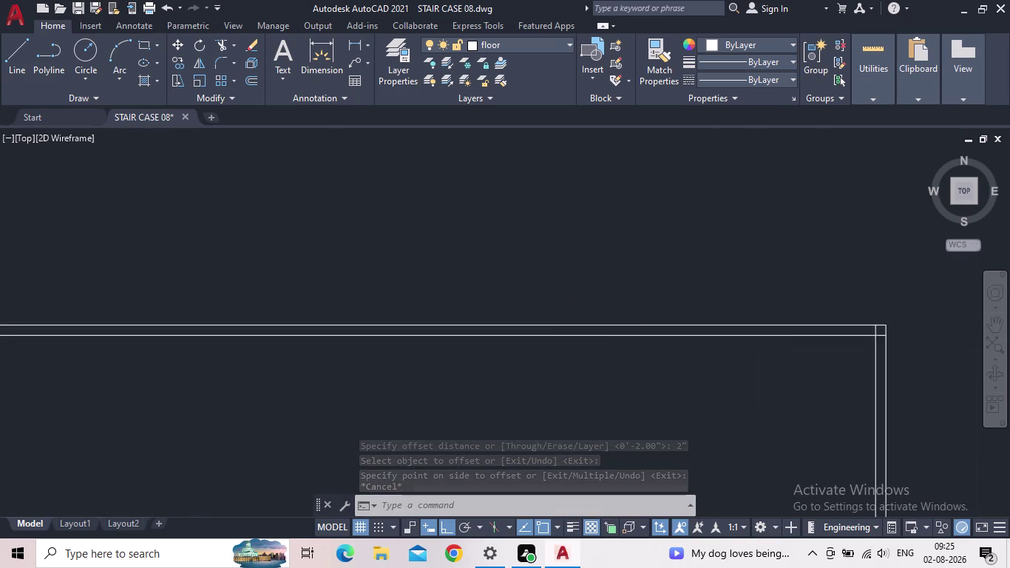
scroll(up, 3)
Measure the wall corner with a linear dimension, then cancel it without placing.
click(358, 40)
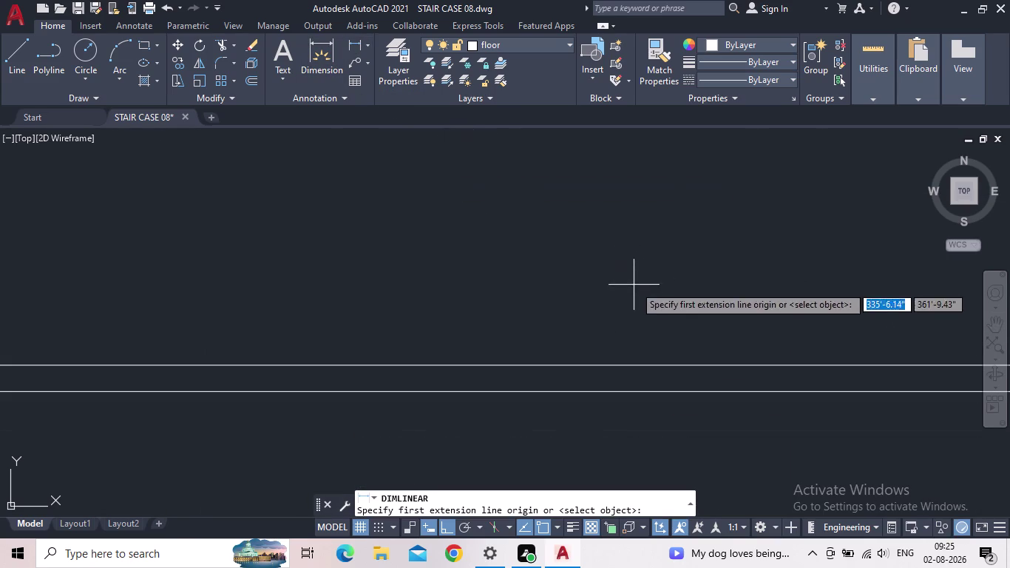
middle_drag(632, 298, 212, 246)
scroll(down, 3)
scroll(up, 3)
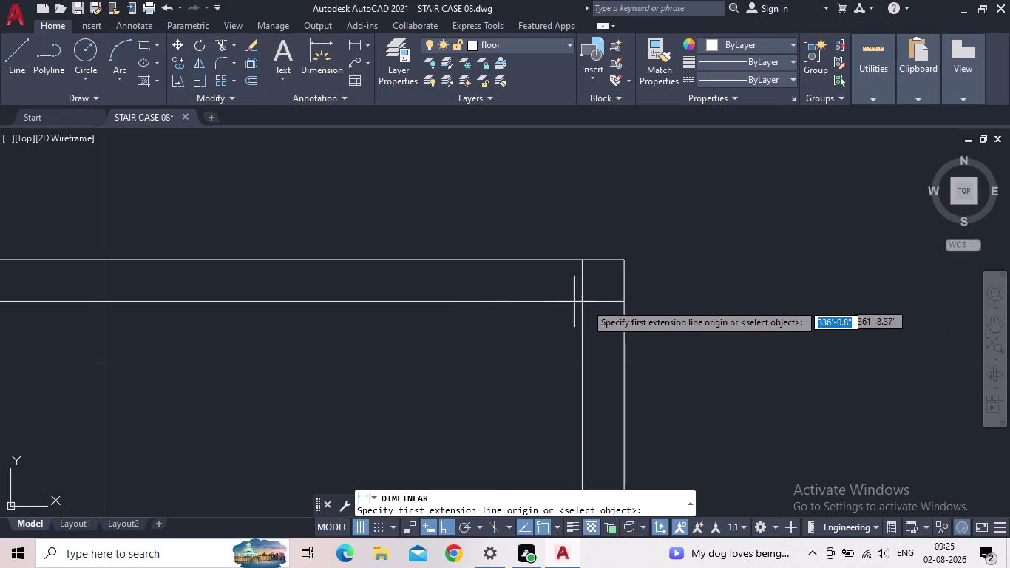
click(583, 304)
click(582, 263)
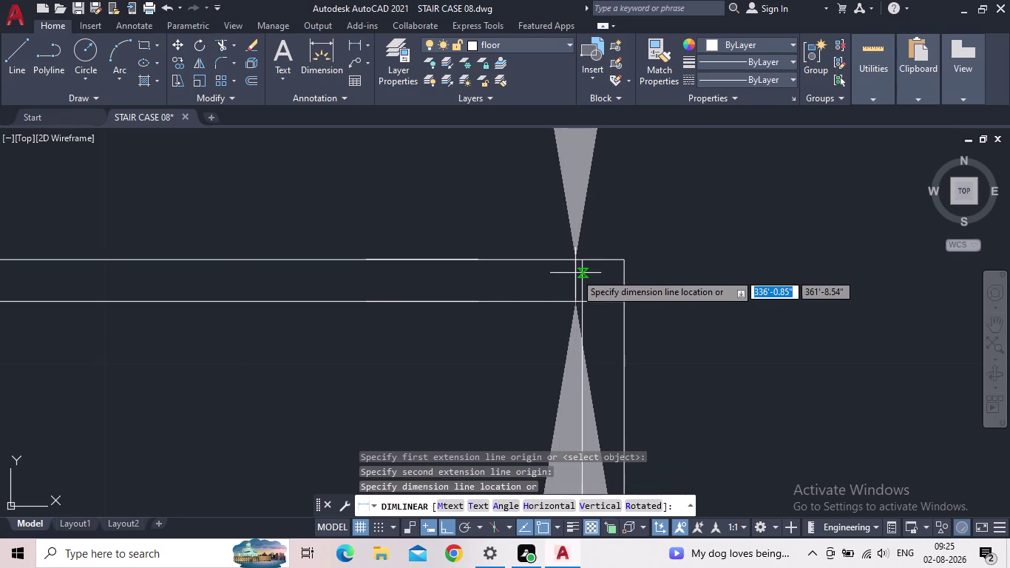
scroll(down, 3)
key(Escape)
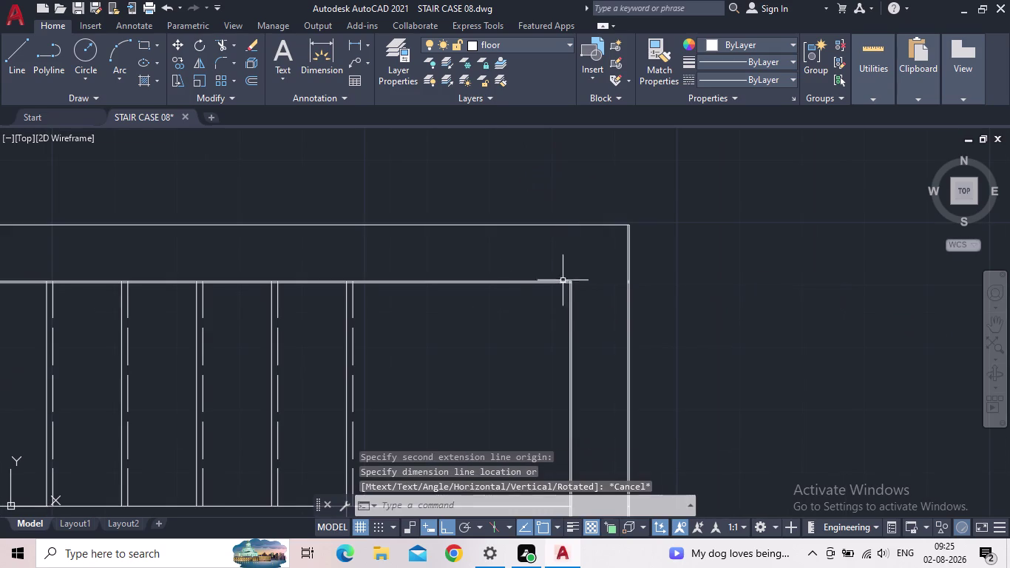
Select and delete the extra line along the top wall.
middle_drag(515, 268, 577, 311)
scroll(up, 3)
drag(514, 265, 512, 258)
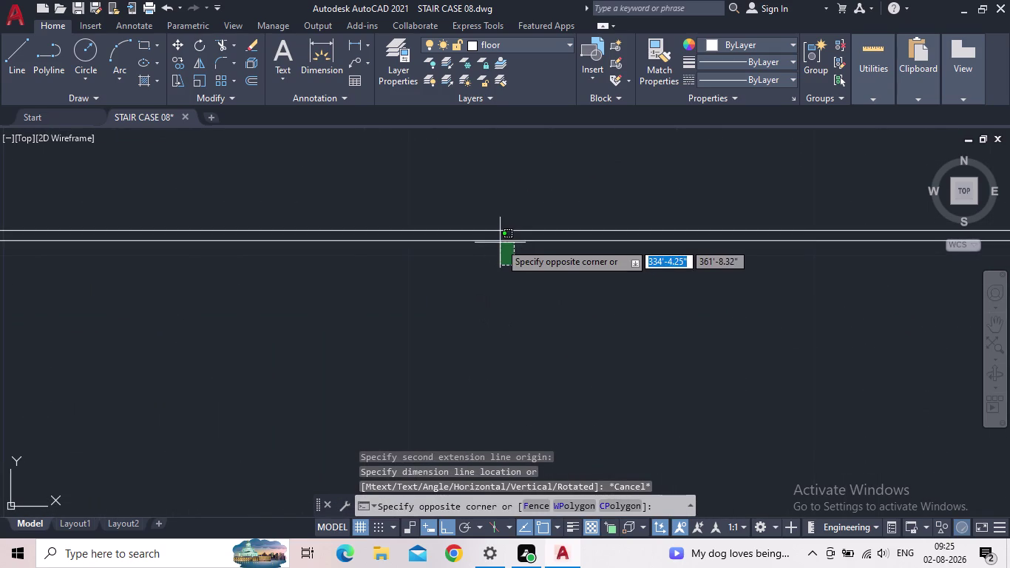
drag(495, 238, 501, 258)
key(Delete)
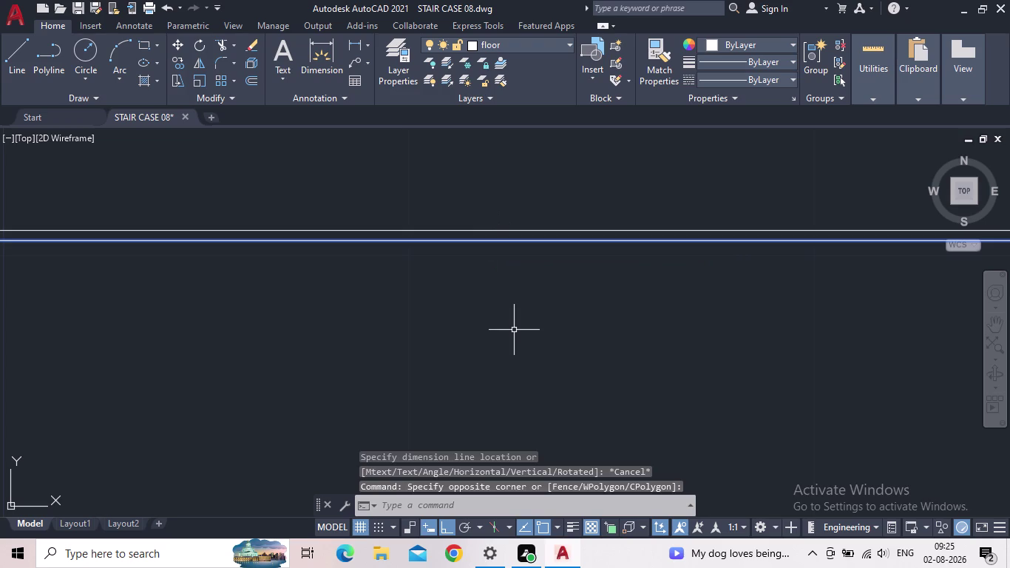
key(o)
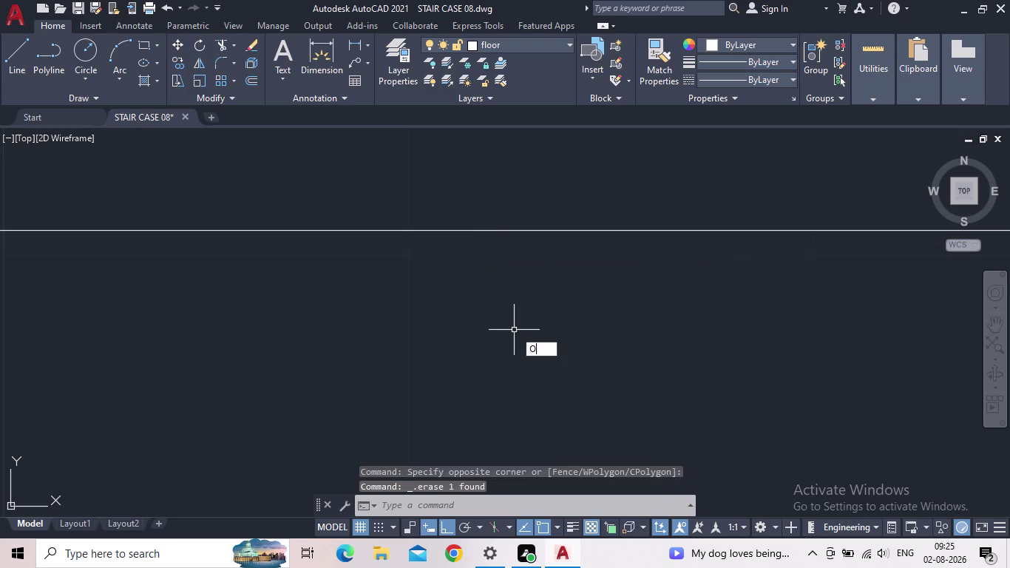
key(Return)
Offset a wall line 0.25" toward the landing corner.
text(0.25")
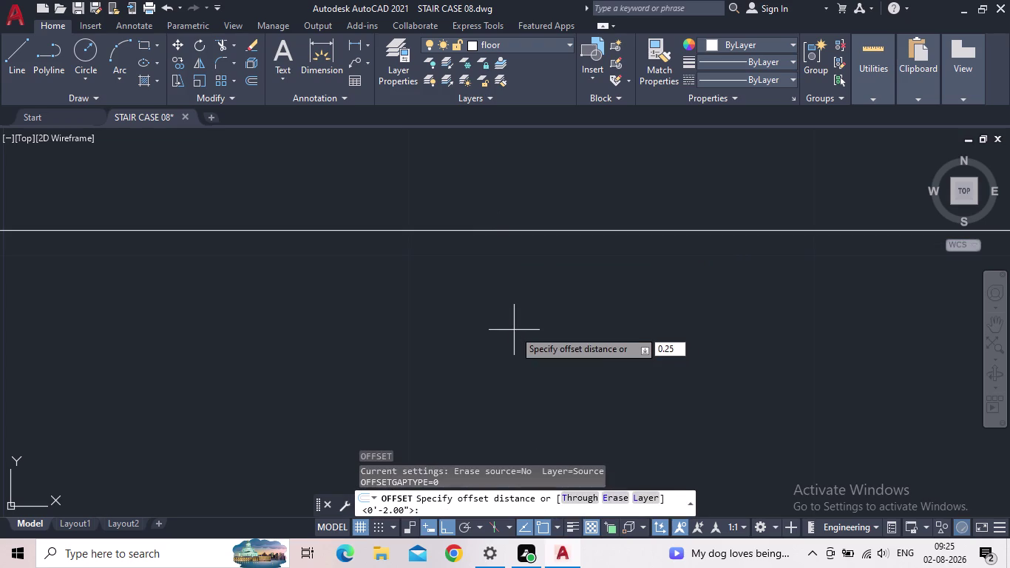
key(Return)
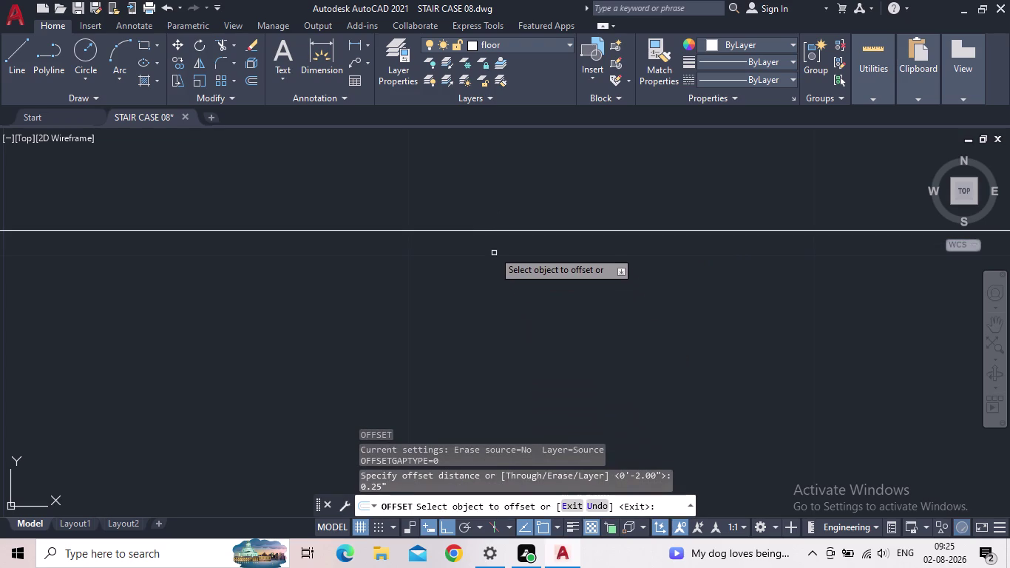
click(491, 230)
click(485, 201)
Pan and zoom over both flights and the landing to check the treads, then end OFFSET.
scroll(down, 3)
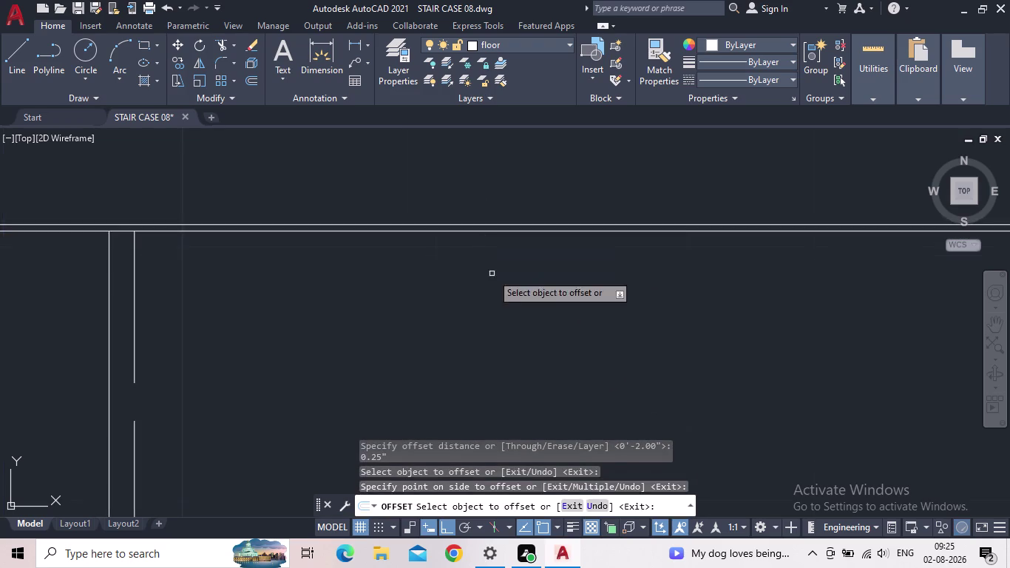
scroll(down, 3)
middle_drag(539, 315, 678, 309)
middle_click(710, 310)
scroll(down, 3)
scroll(up, 3)
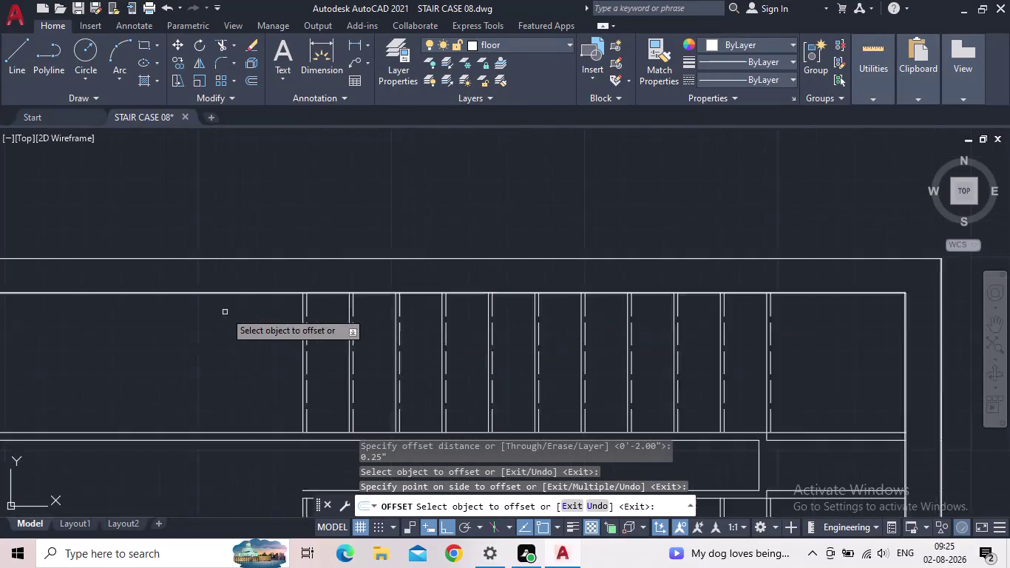
scroll(up, 3)
scroll(up, 3)
scroll(down, 3)
middle_drag(597, 338, 528, 228)
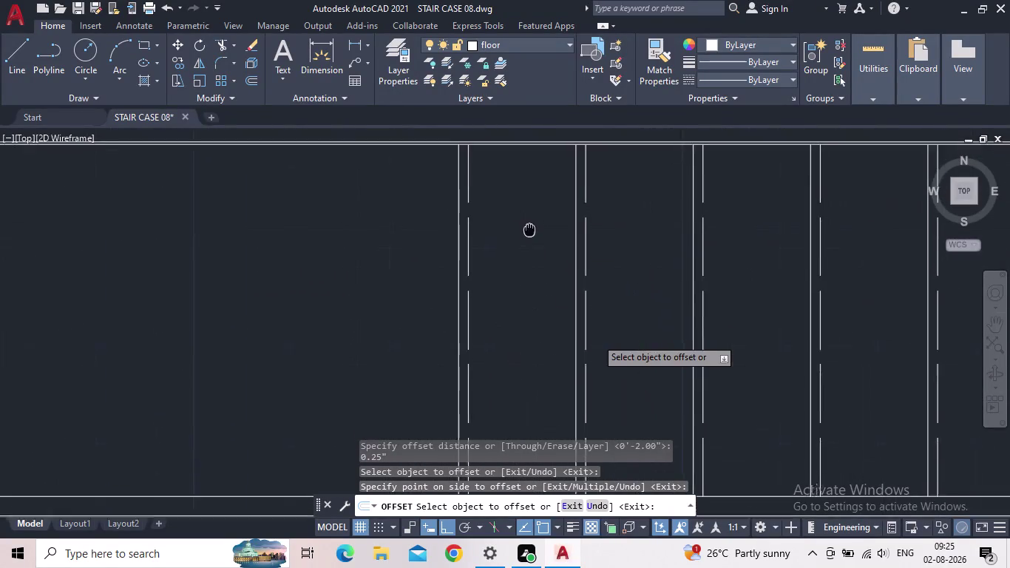
middle_drag(529, 228, 520, 212)
middle_drag(527, 355, 534, 266)
scroll(down, 3)
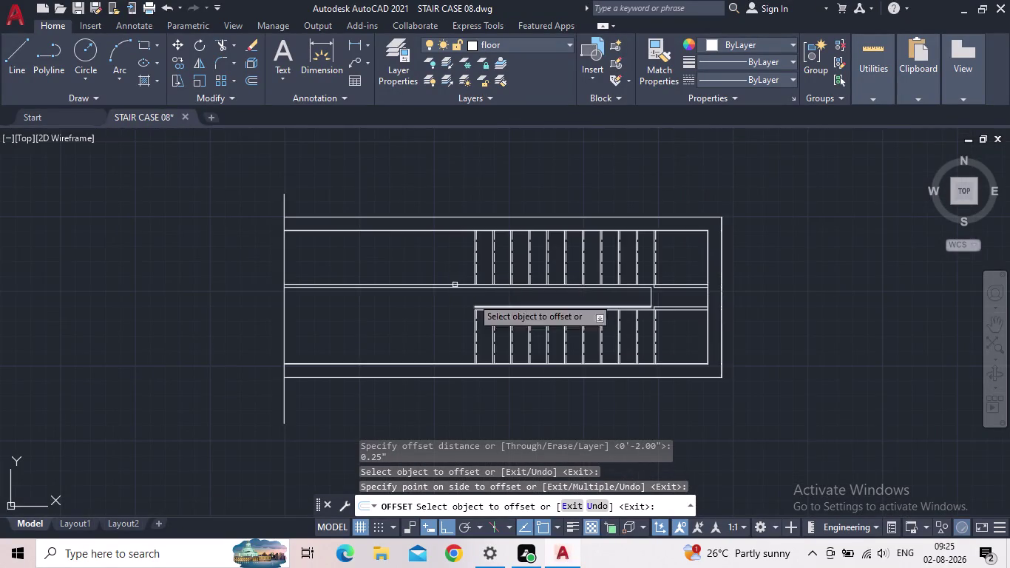
scroll(up, 3)
middle_drag(574, 316, 354, 338)
scroll(up, 3)
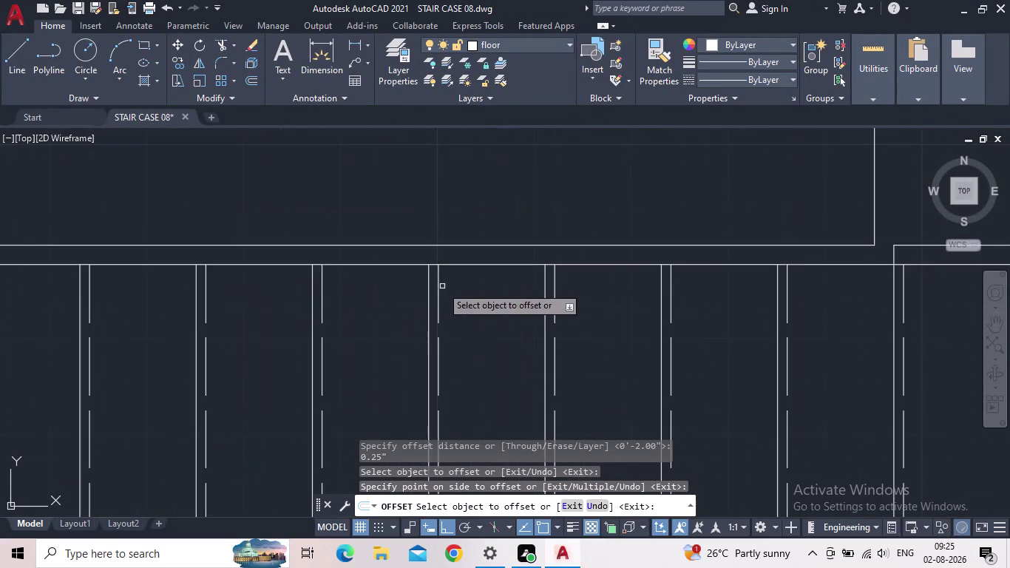
scroll(up, 3)
scroll(down, 3)
scroll(down, 3)
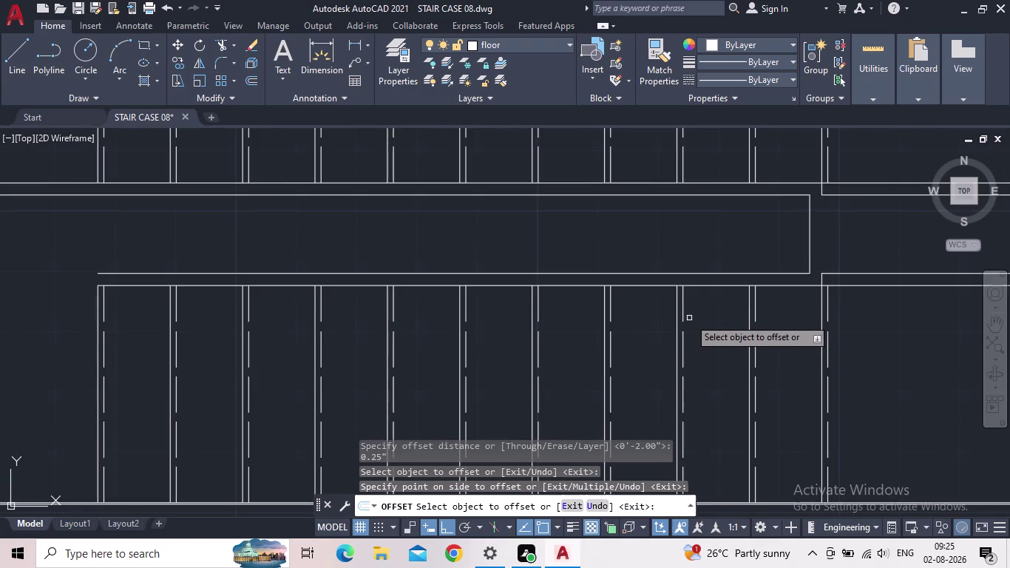
scroll(down, 3)
middle_drag(688, 326, 553, 390)
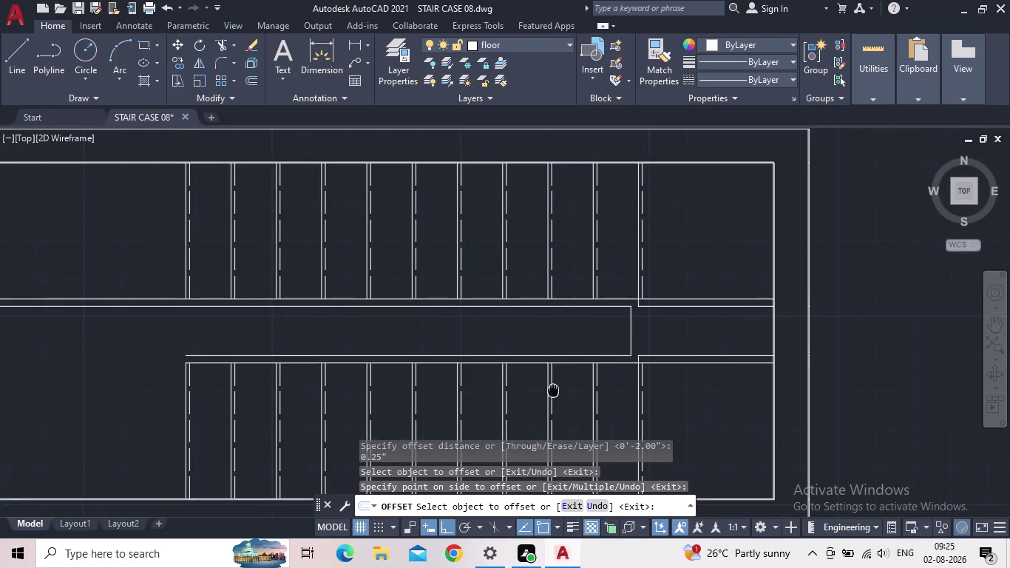
middle_drag(554, 389, 528, 319)
scroll(up, 3)
scroll(up, 3)
middle_drag(736, 247, 728, 424)
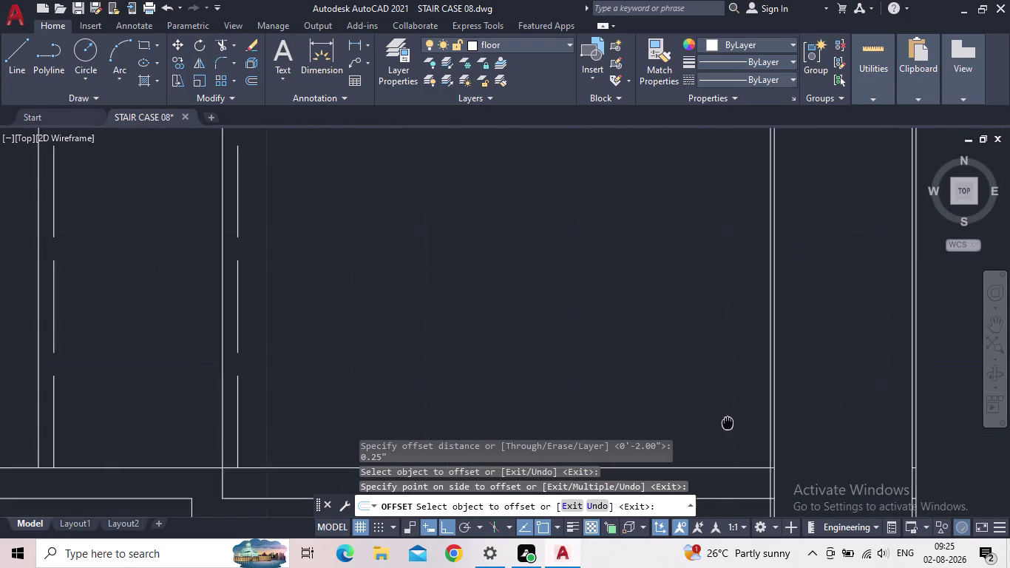
middle_drag(728, 424, 700, 470)
middle_drag(689, 280, 691, 511)
scroll(up, 3)
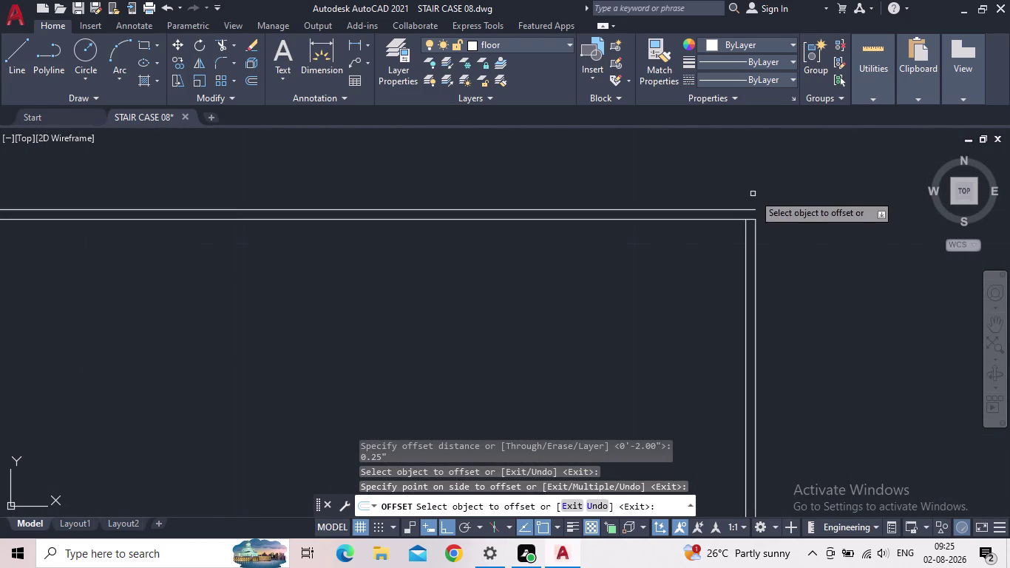
key(Escape)
Select the landing's right edge line, follow it across the flight, and deselect it.
scroll(up, 3)
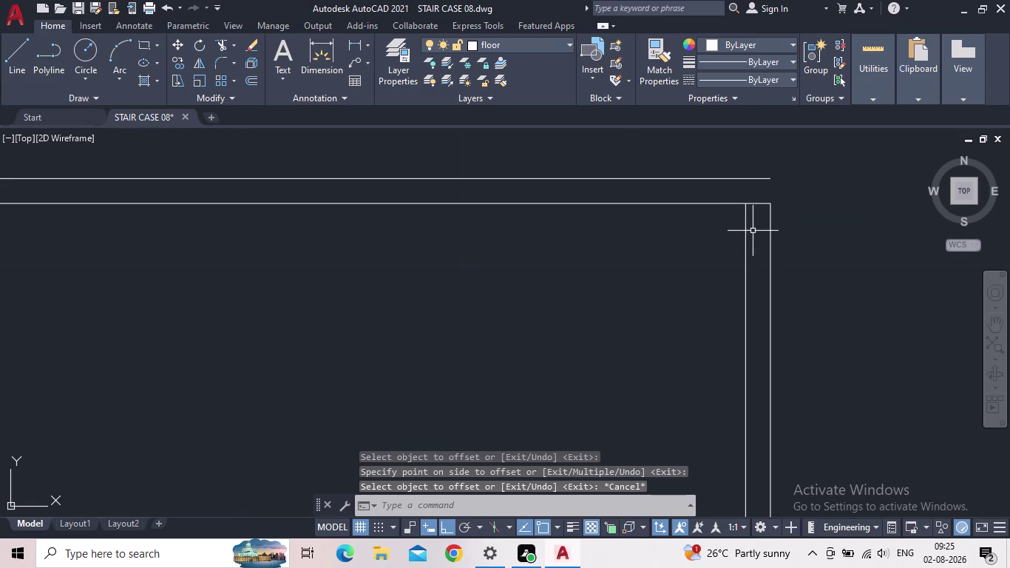
click(747, 245)
scroll(down, 3)
middle_drag(754, 281, 621, 8)
scroll(down, 3)
scroll(down, 3)
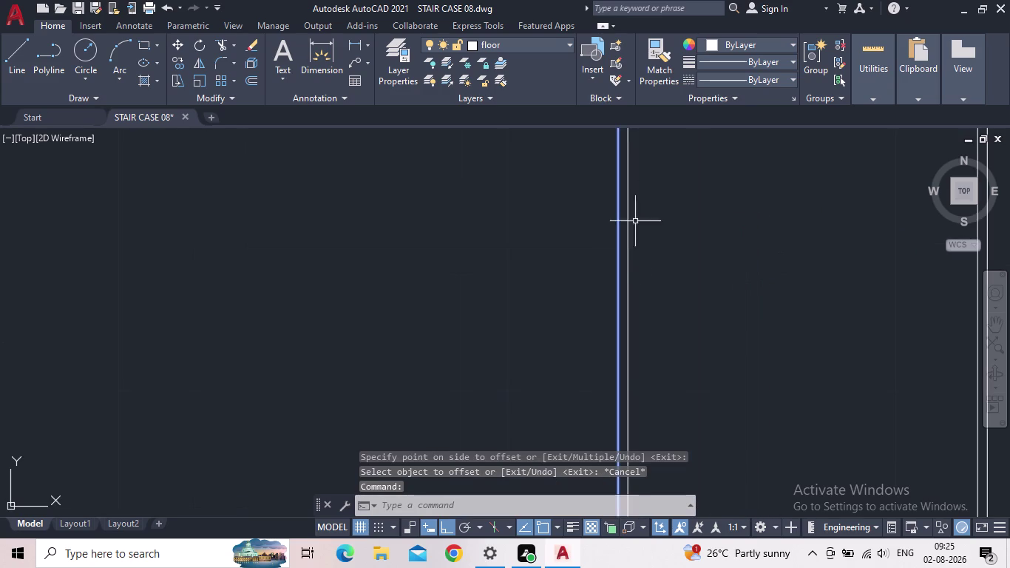
scroll(down, 3)
middle_drag(694, 320, 770, 0)
scroll(down, 3)
scroll(down, 3)
middle_drag(763, 279, 763, 72)
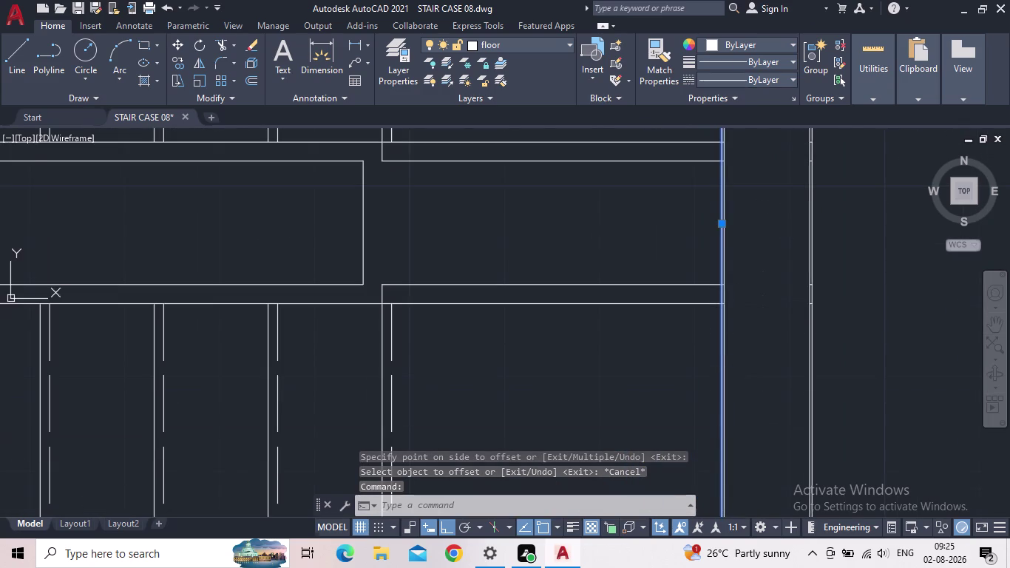
scroll(down, 3)
middle_drag(740, 390, 756, 224)
scroll(up, 3)
scroll(down, 3)
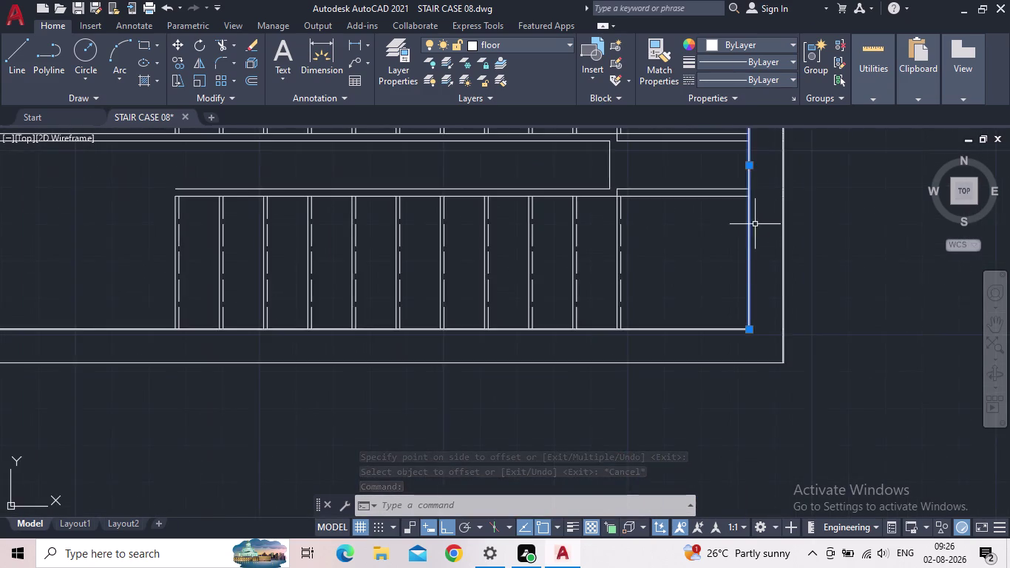
middle_drag(757, 209, 754, 546)
scroll(up, 3)
scroll(up, 3)
scroll(up, 3)
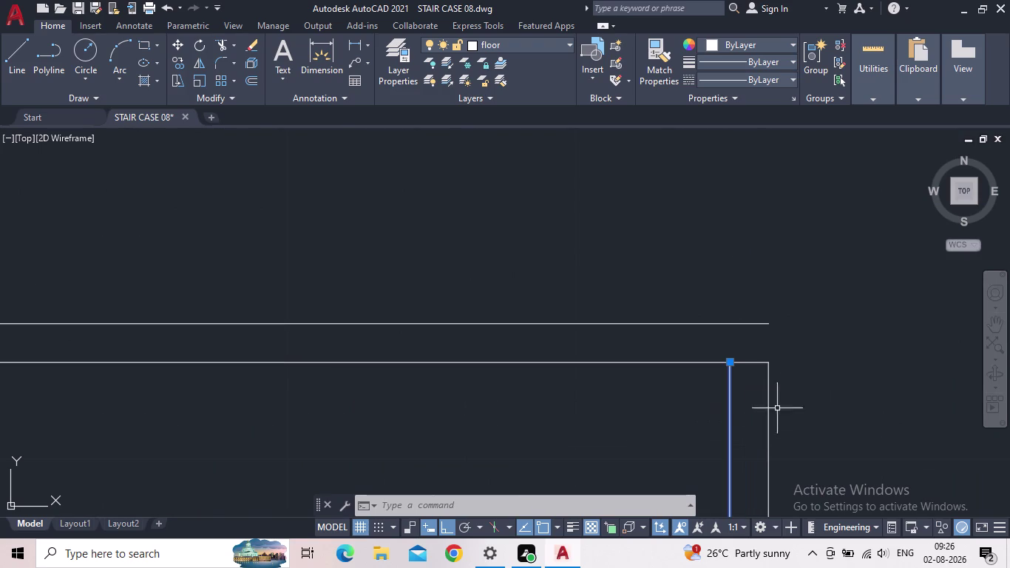
key(Escape)
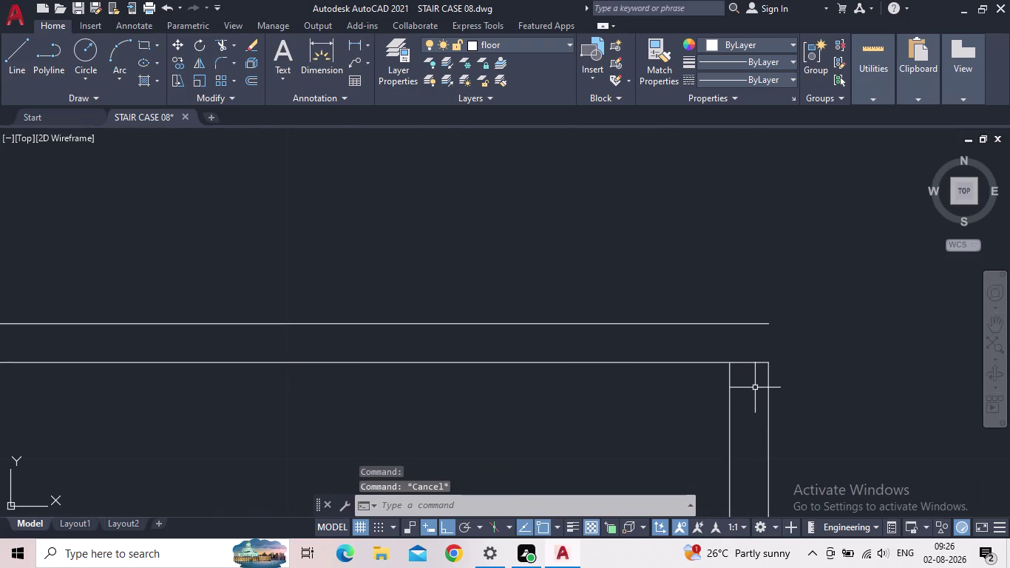
Start EXTEND on a corner wall line and cancel it.
key(e)
key(x)
key(Return)
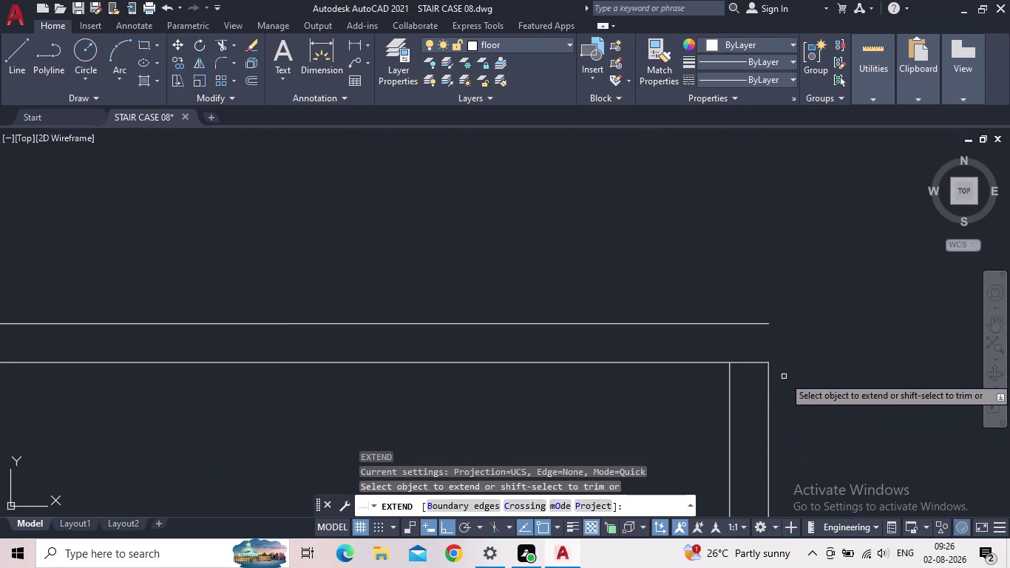
click(767, 380)
key(Escape)
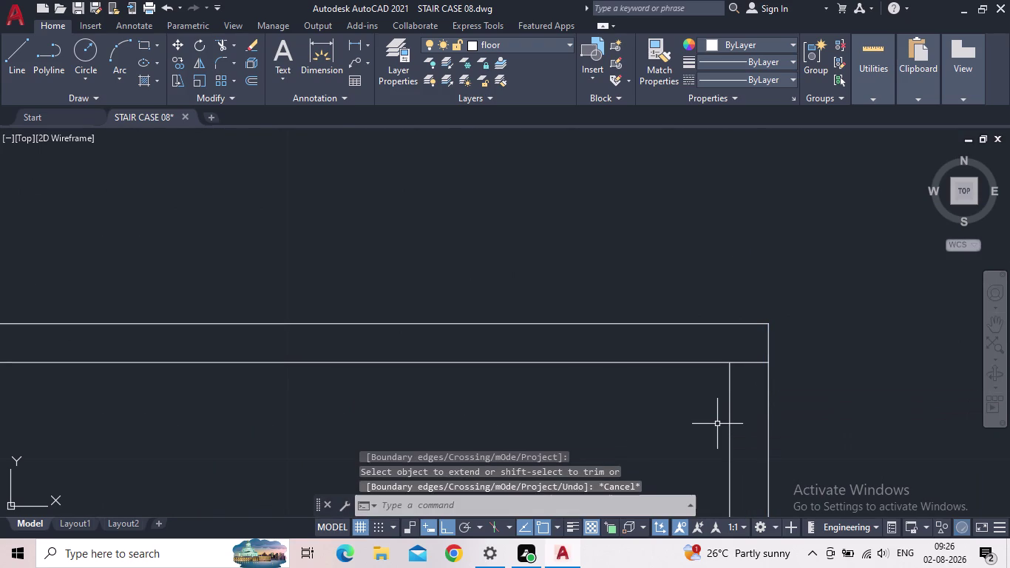
Fence-trim the overshooting wall line end at the landing corner, checking the other corners.
key(t)
key(r)
key(Return)
click(752, 385)
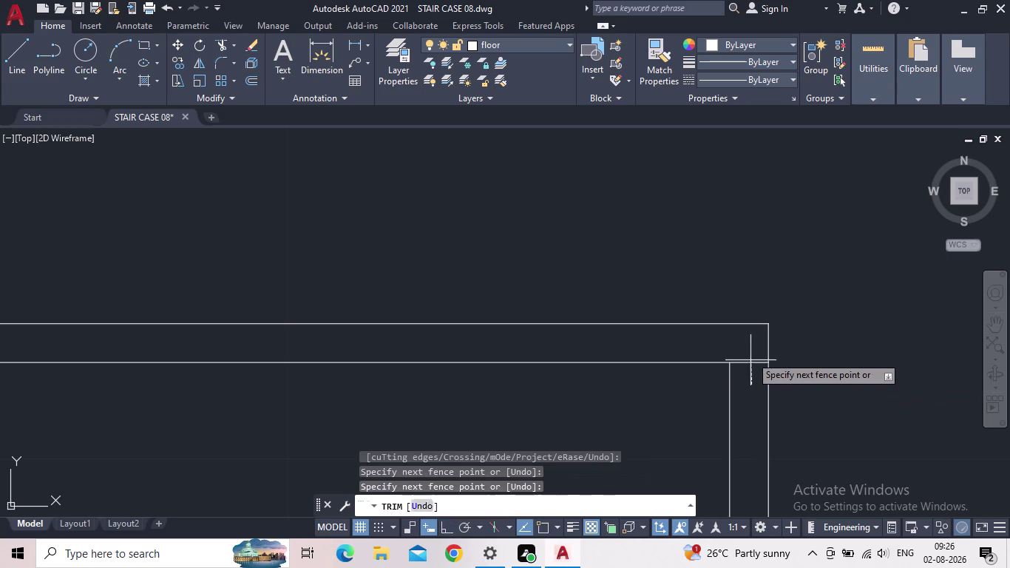
click(751, 339)
scroll(down, 3)
scroll(down, 3)
middle_drag(736, 426, 717, 221)
scroll(down, 3)
middle_drag(684, 425, 728, 149)
scroll(down, 3)
middle_drag(721, 388, 725, 375)
scroll(up, 3)
middle_drag(777, 177, 667, 464)
scroll(up, 3)
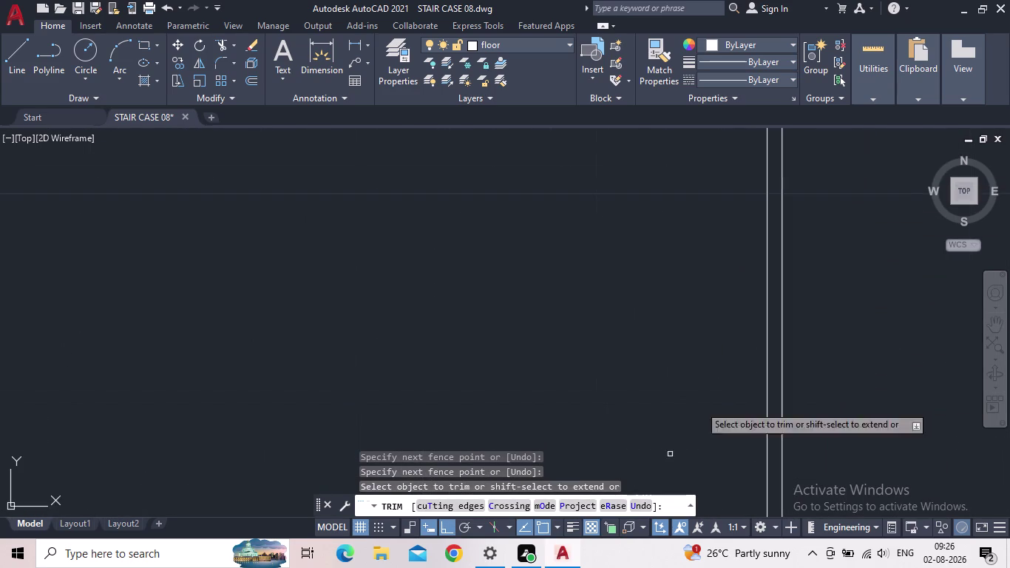
middle_drag(750, 154, 690, 345)
scroll(down, 3)
scroll(up, 3)
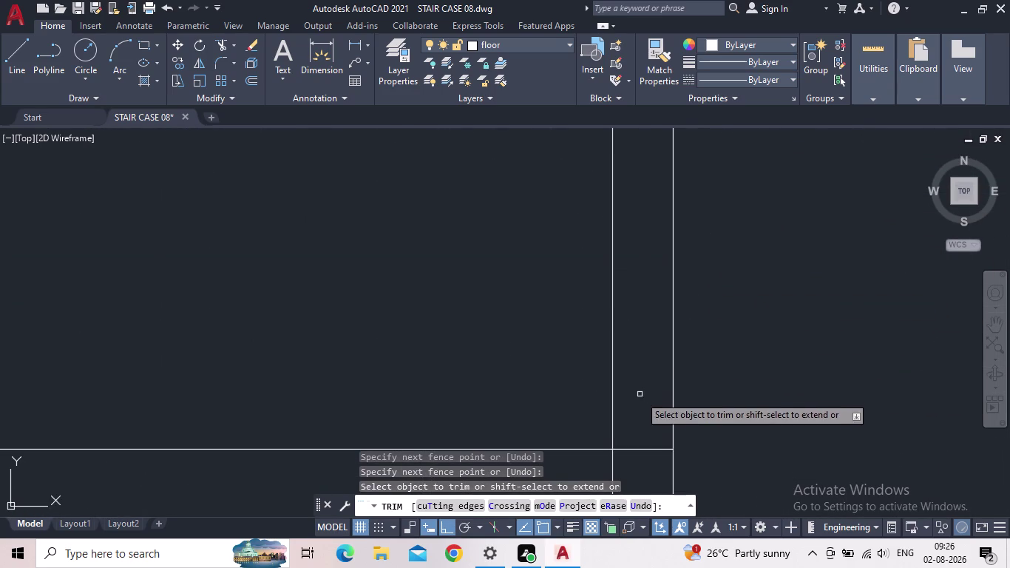
scroll(down, 3)
middle_drag(662, 385, 869, 241)
scroll(down, 3)
scroll(down, 3)
scroll(down, 3)
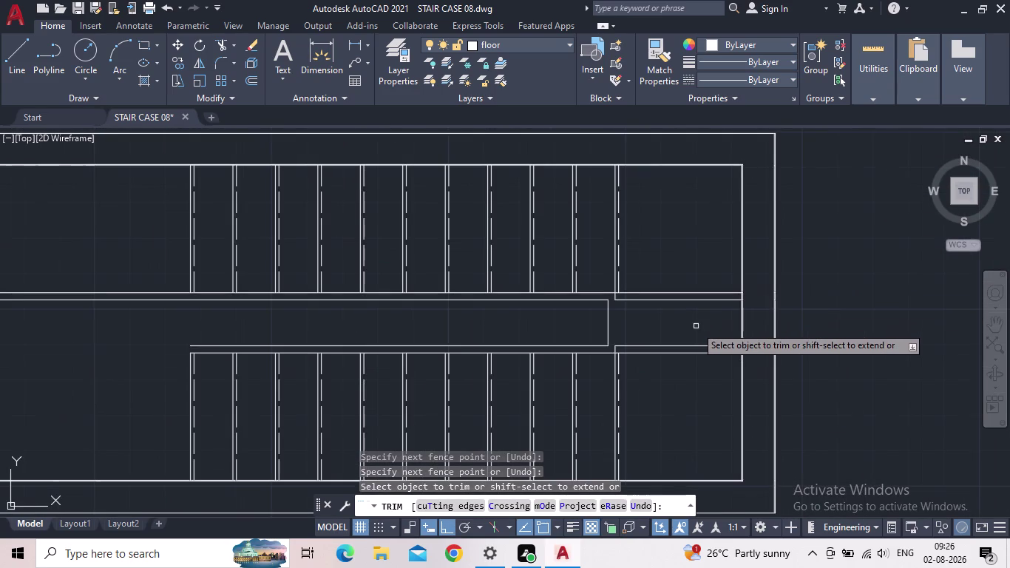
key(Escape)
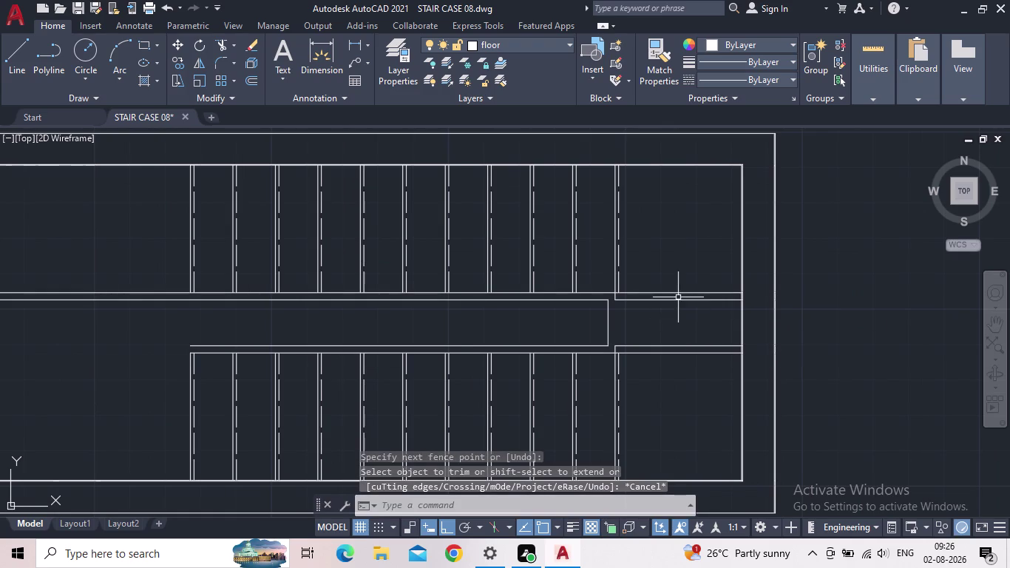
Restart the EXTEND command for the tread lines.
key(e)
key(x)
key(space)
scroll(up, 3)
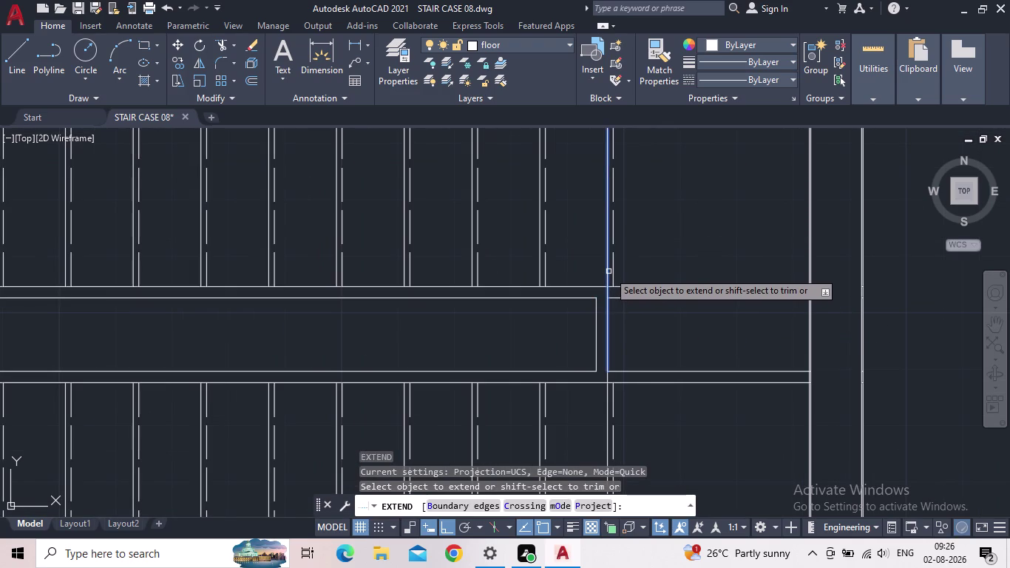
Cancel the extend and delete two extra tread lines near the landing.
click(609, 271)
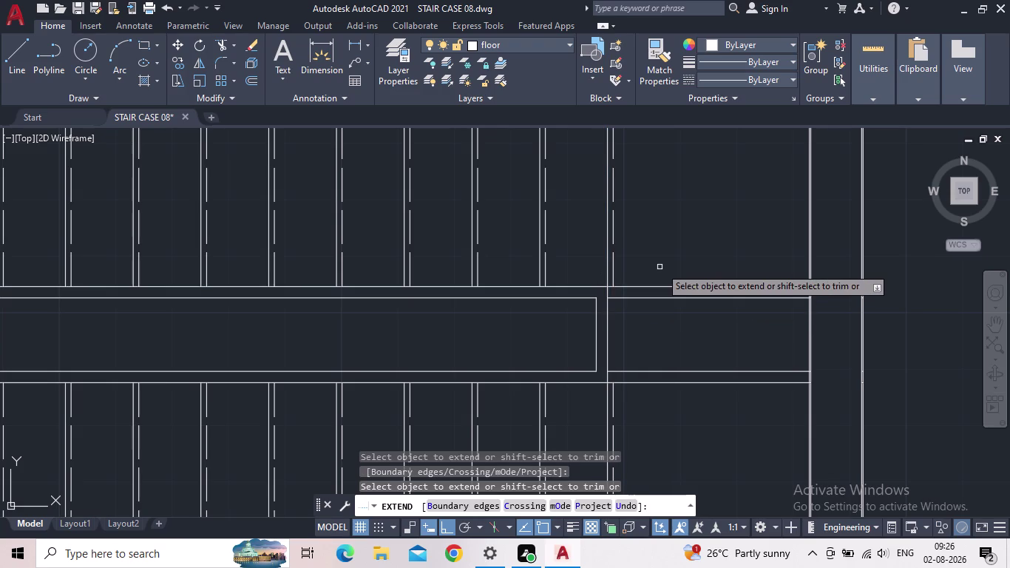
key(Escape)
click(642, 248)
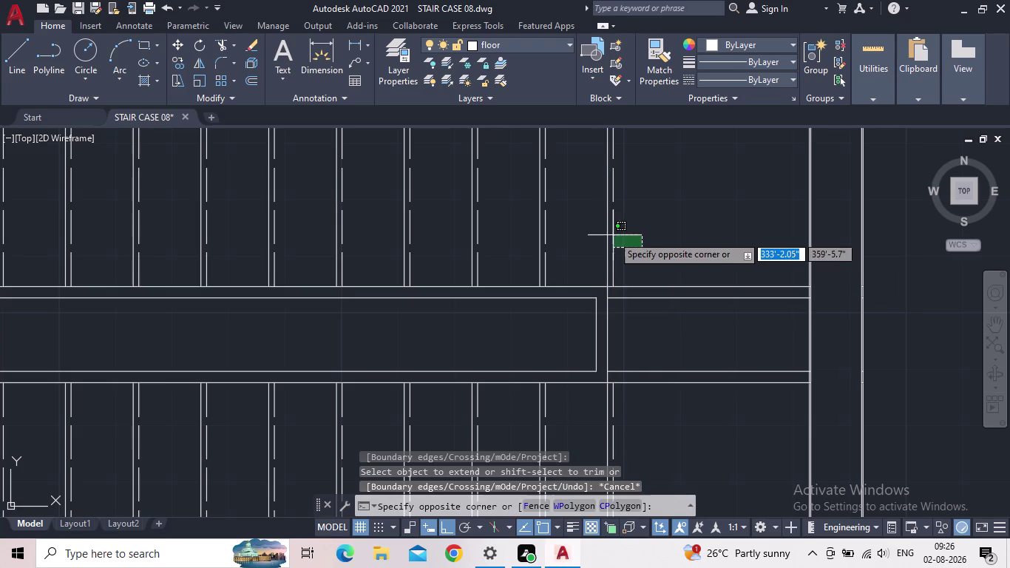
click(612, 235)
click(553, 239)
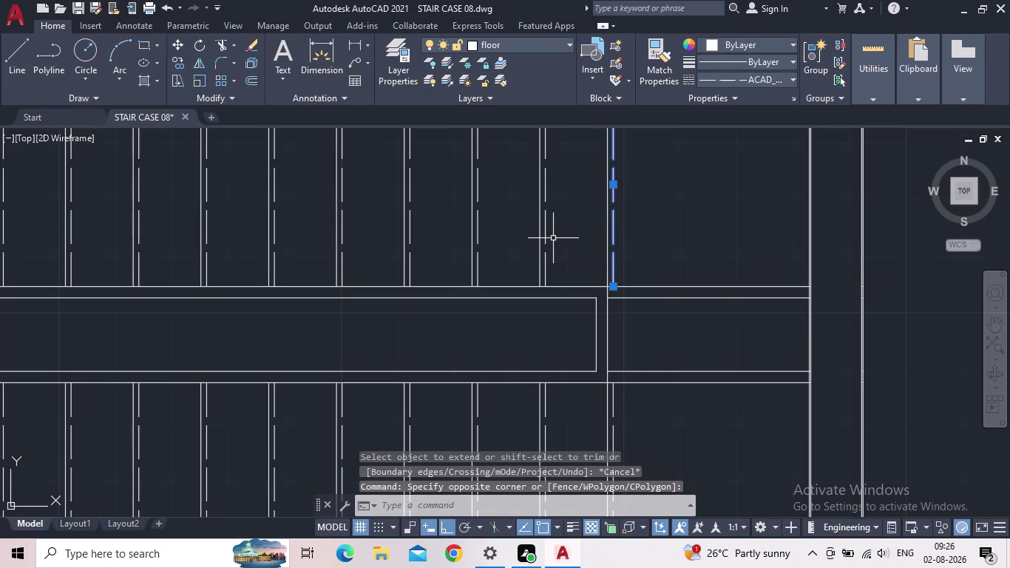
click(545, 238)
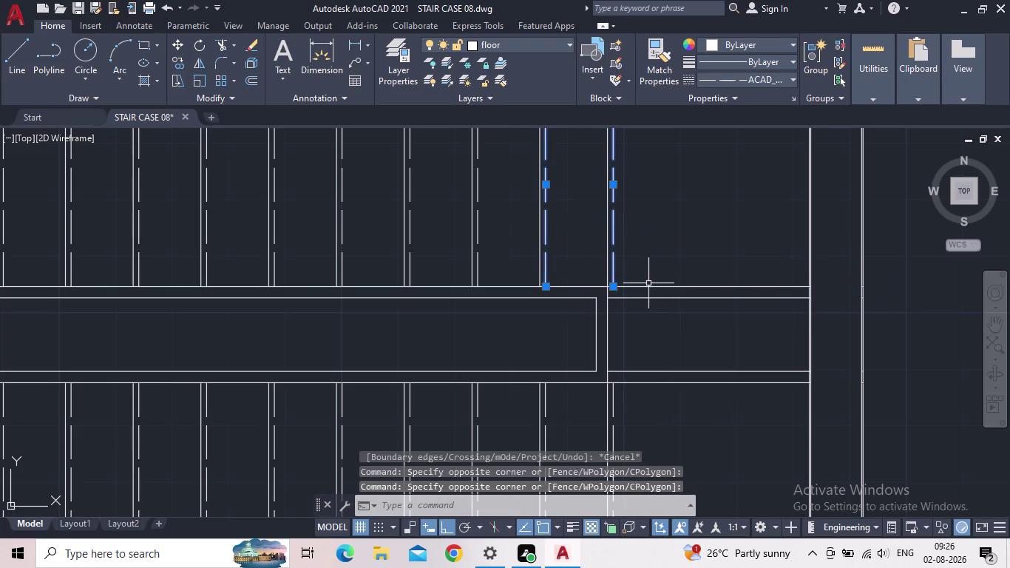
key(Delete)
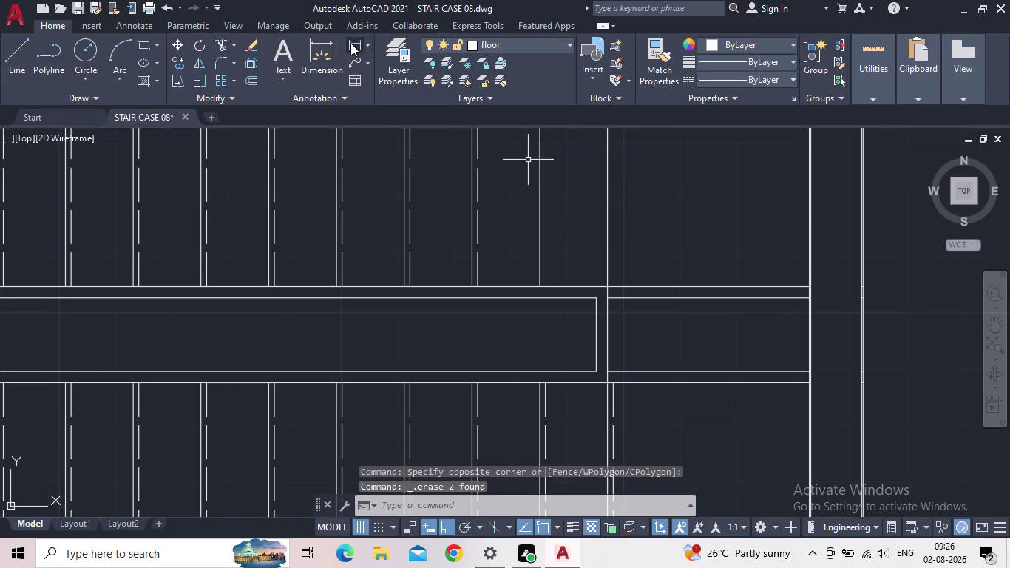
Try a linear dimension from the landing corner and cancel it.
click(354, 39)
click(606, 283)
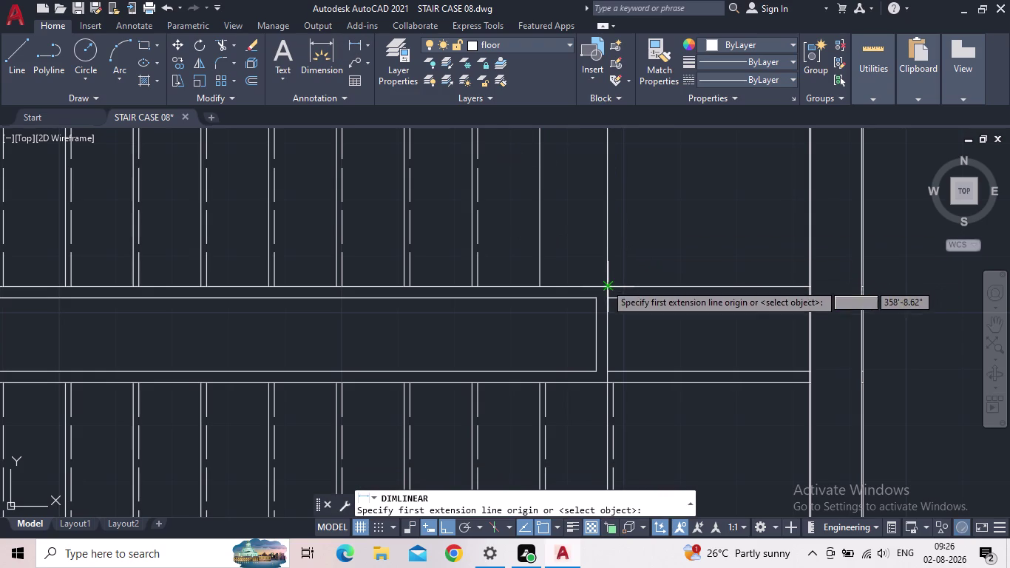
click(540, 287)
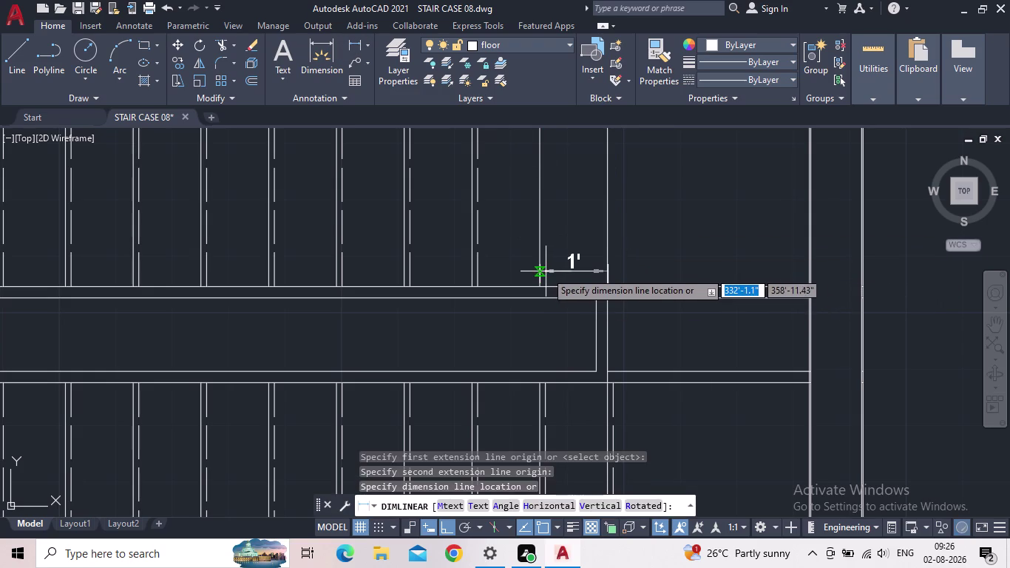
key(Escape)
Select the nine dashed nosing lines in the upper flight and delete them.
click(523, 263)
click(478, 243)
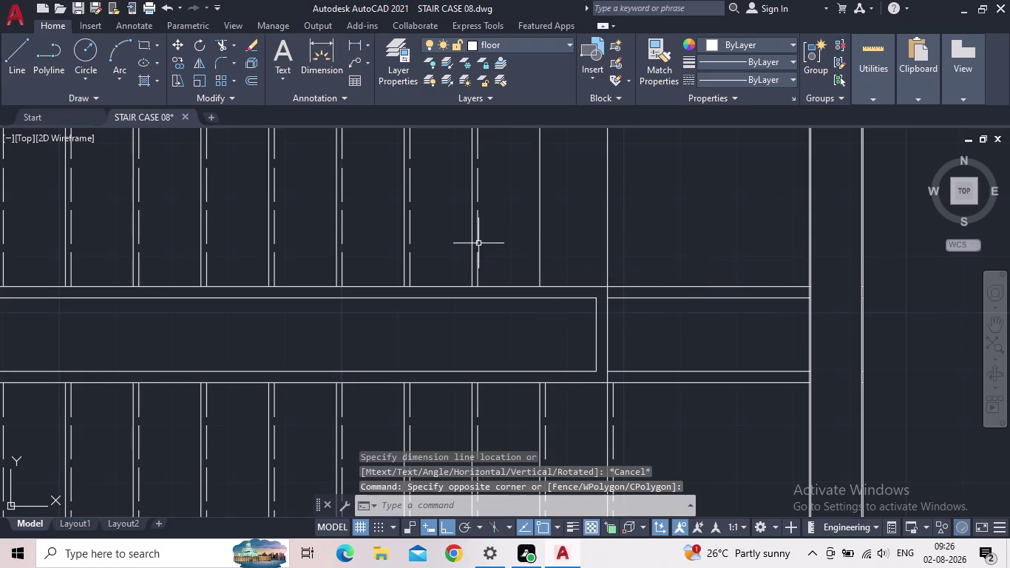
click(478, 243)
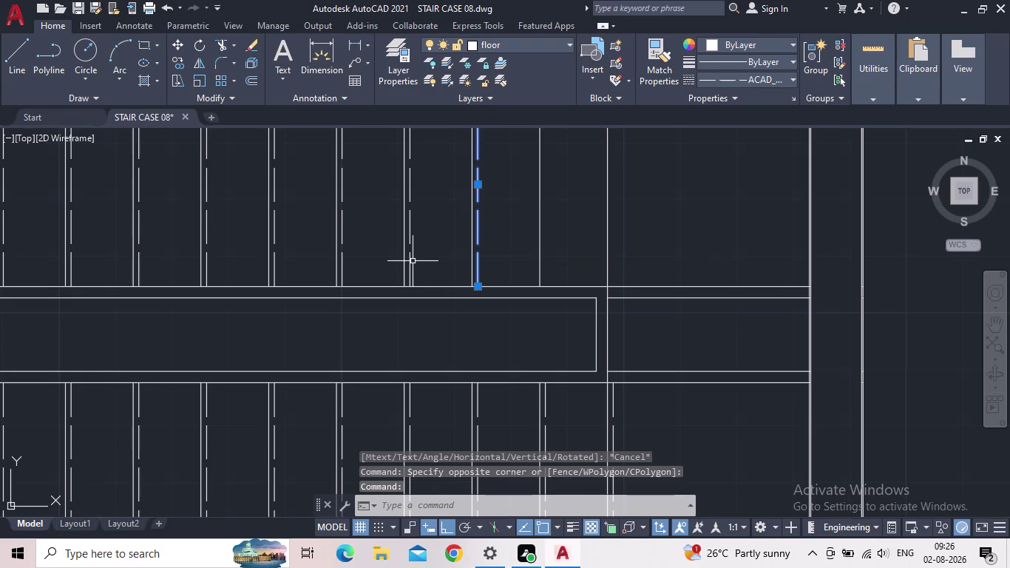
click(410, 263)
click(341, 271)
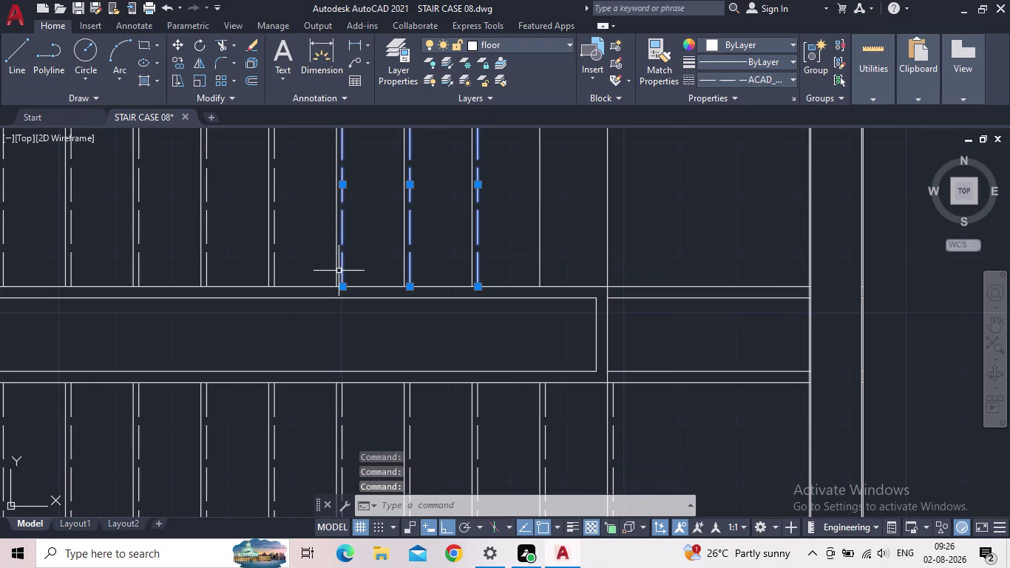
click(274, 273)
click(207, 275)
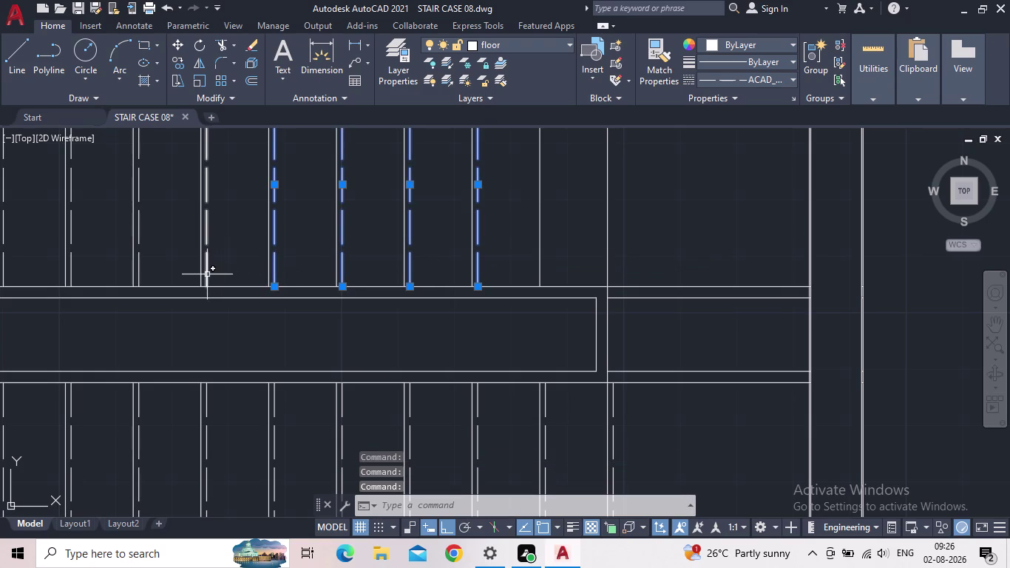
click(139, 277)
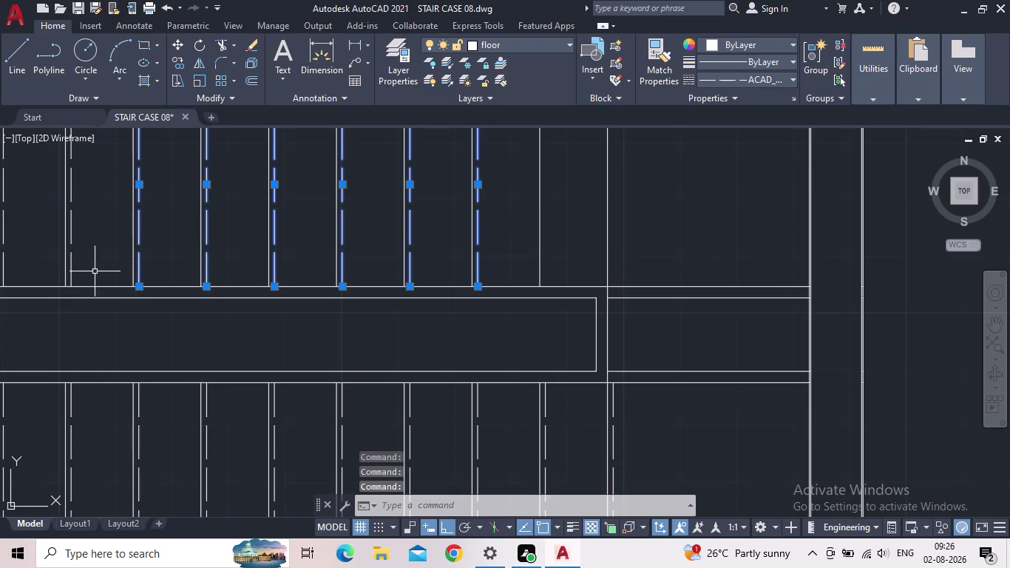
click(71, 270)
middle_drag(109, 272, 639, 337)
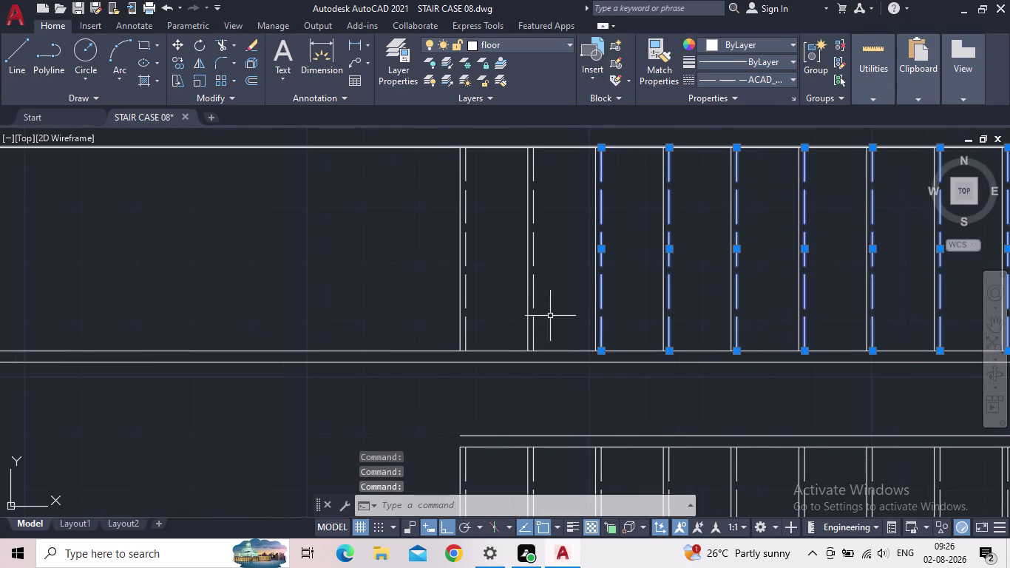
click(535, 319)
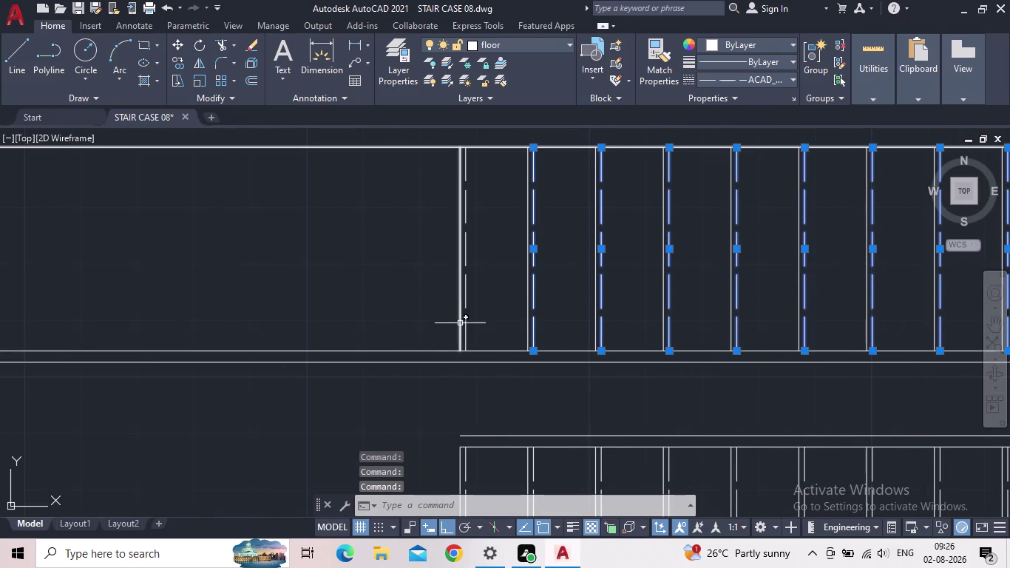
click(467, 325)
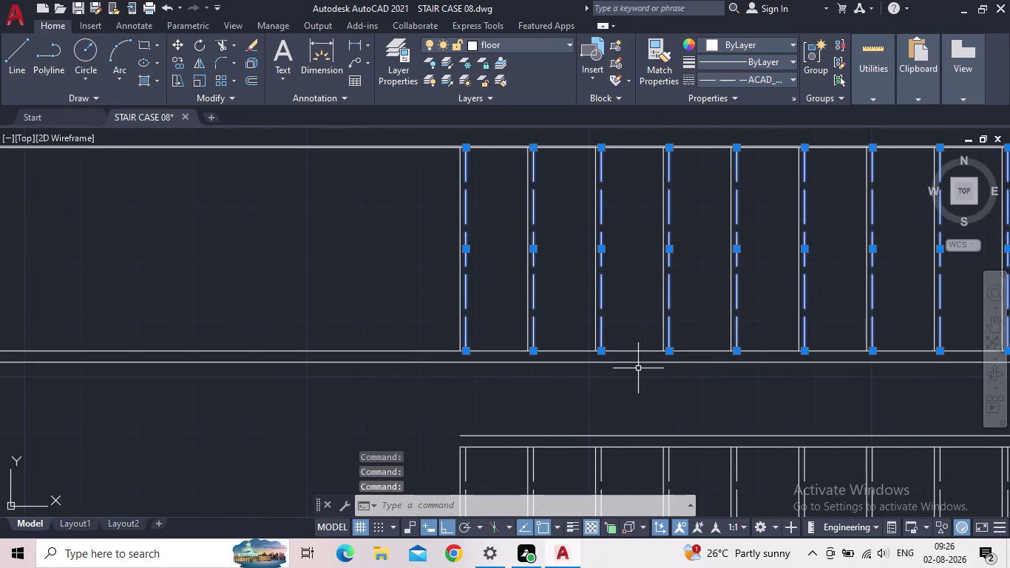
key(Delete)
scroll(down, 3)
middle_drag(698, 336, 445, 335)
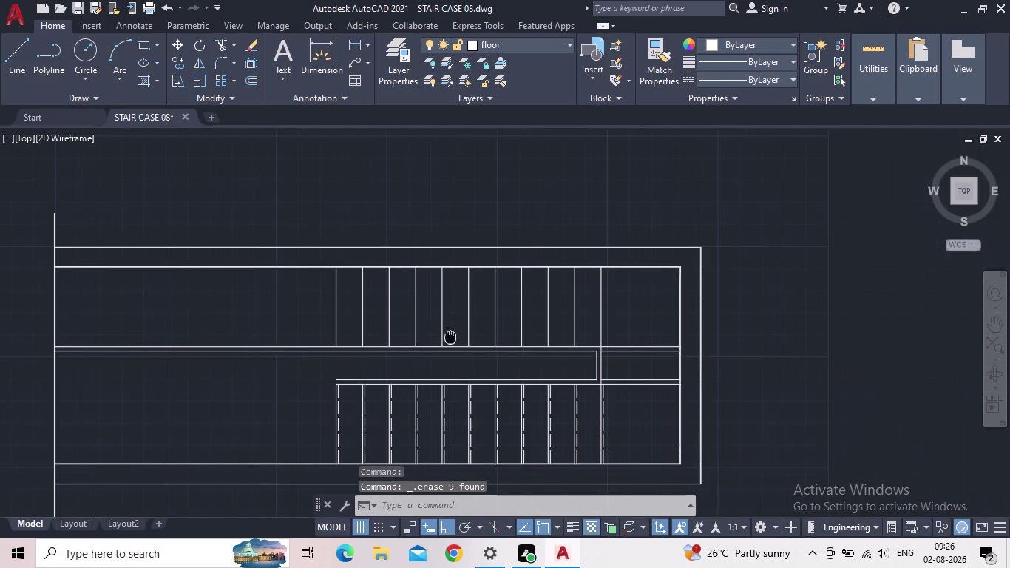
middle_drag(445, 336, 445, 335)
scroll(up, 3)
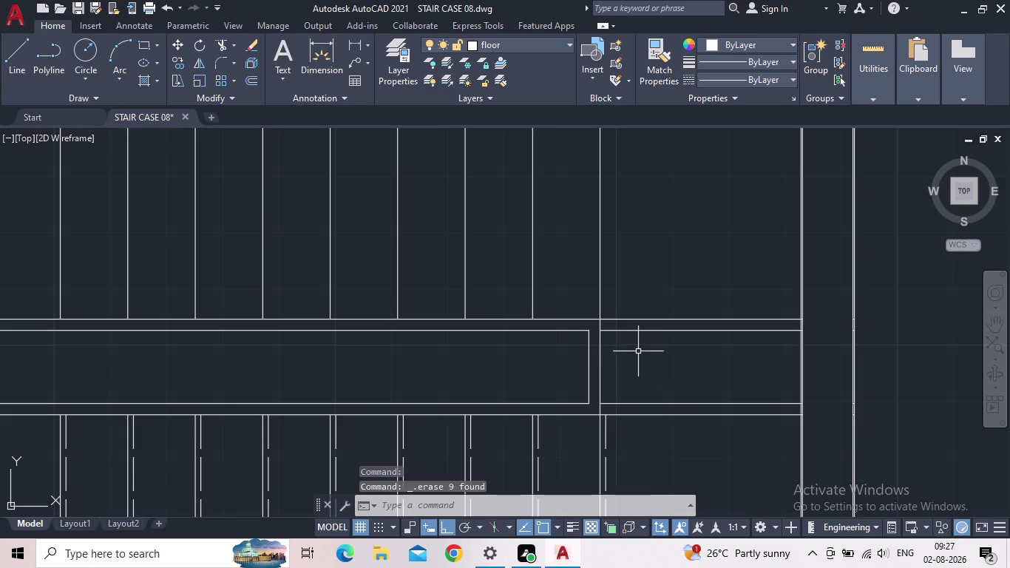
middle_drag(657, 361, 662, 273)
scroll(down, 3)
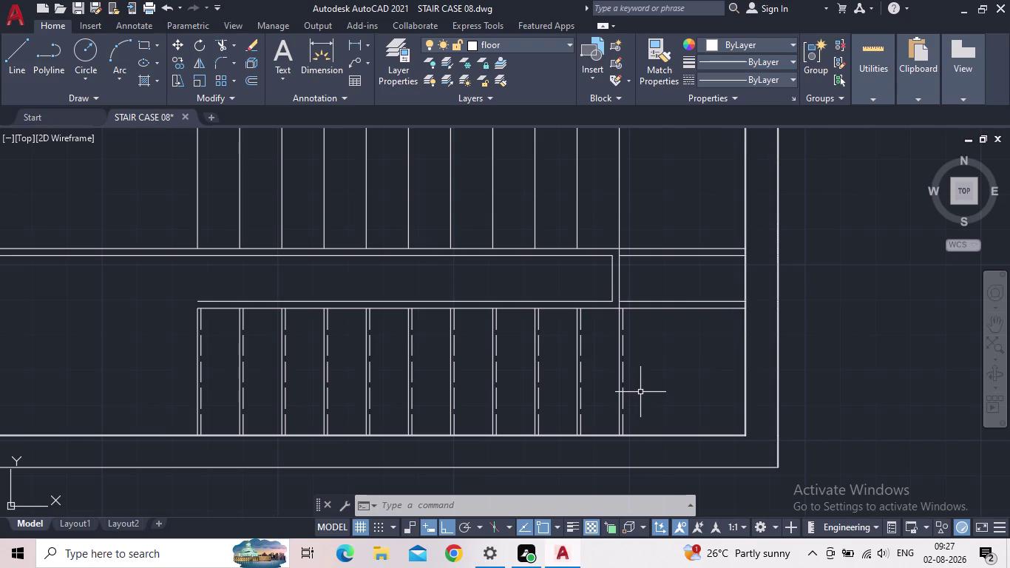
middle_drag(622, 216, 576, 283)
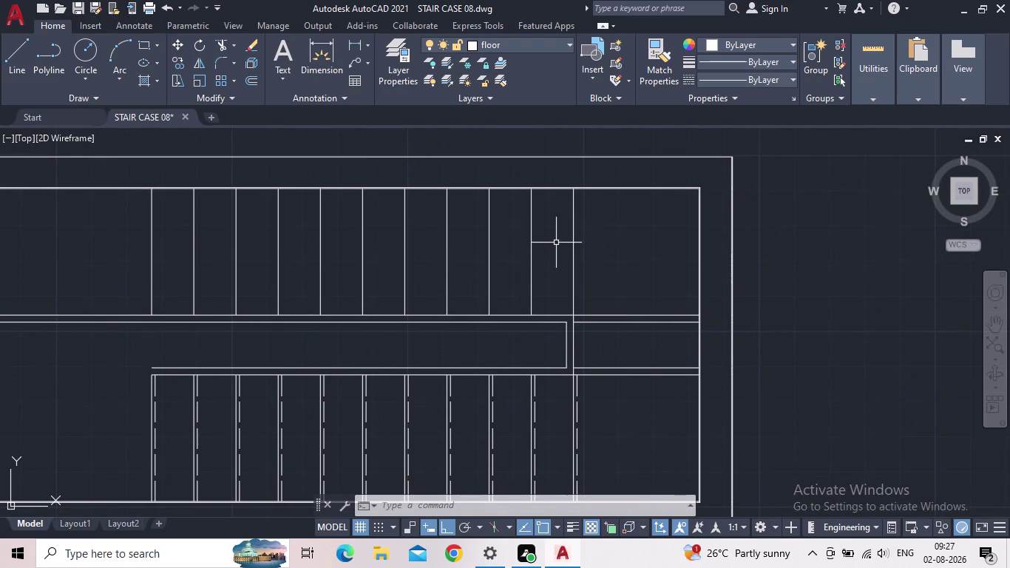
Offset the last upper-flight tread line by 1".
key(o)
key(Return)
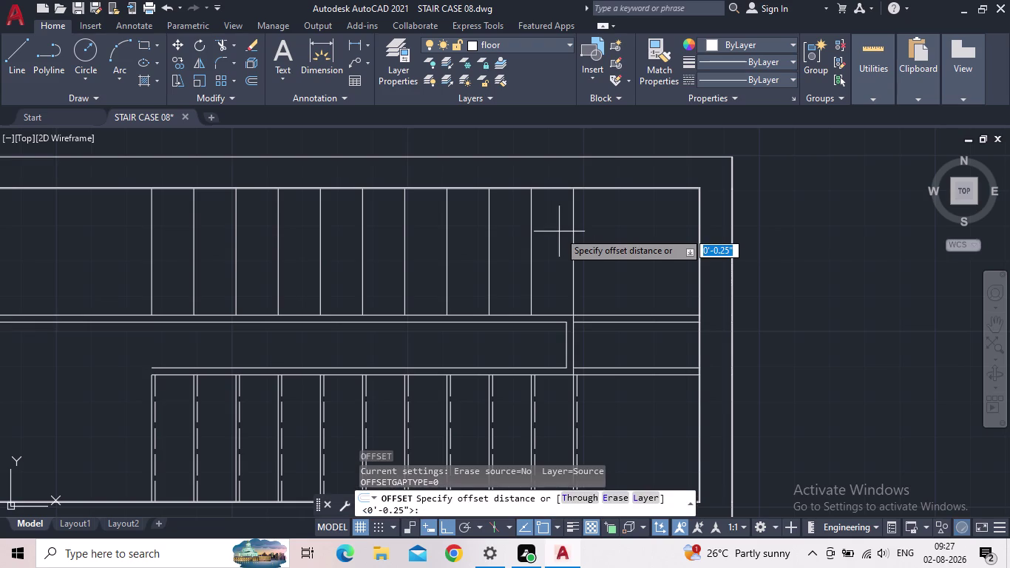
text(1")
key(Return)
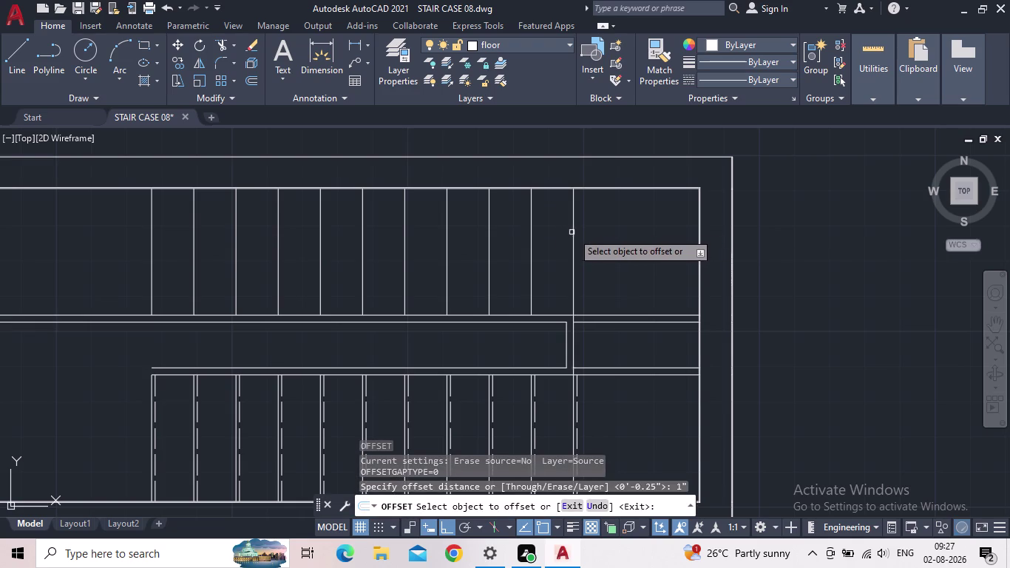
drag(572, 232, 566, 235)
click(545, 239)
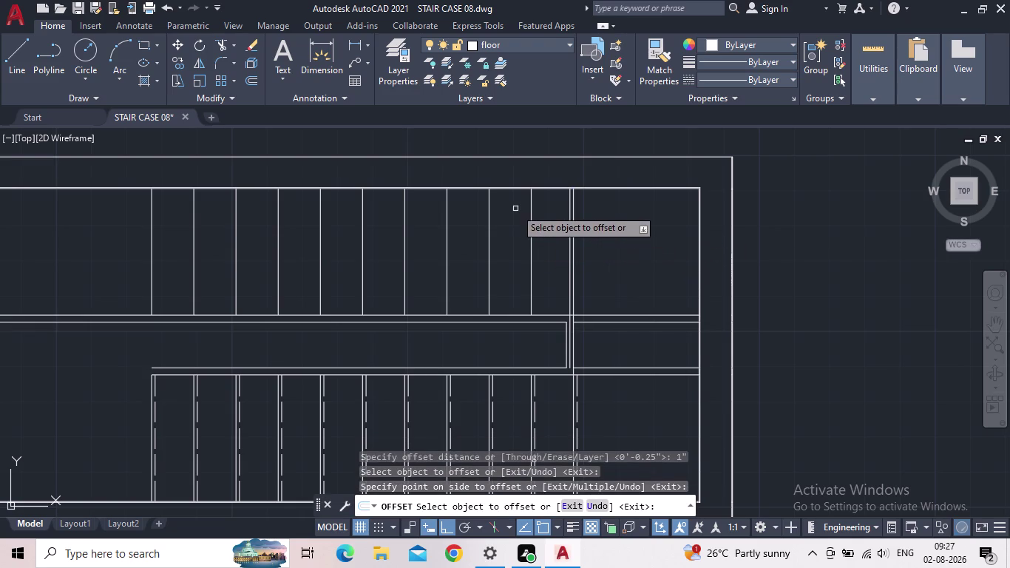
key(Escape)
Grip-stretch the new line's lower endpoint onto the flight's edge line.
scroll(up, 3)
click(569, 351)
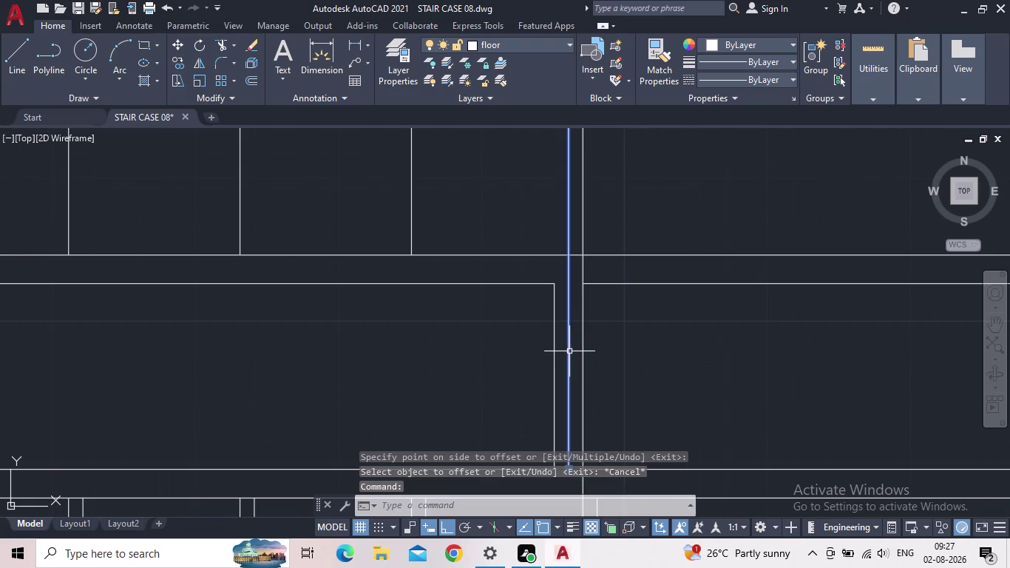
middle_drag(574, 350, 597, 212)
click(593, 332)
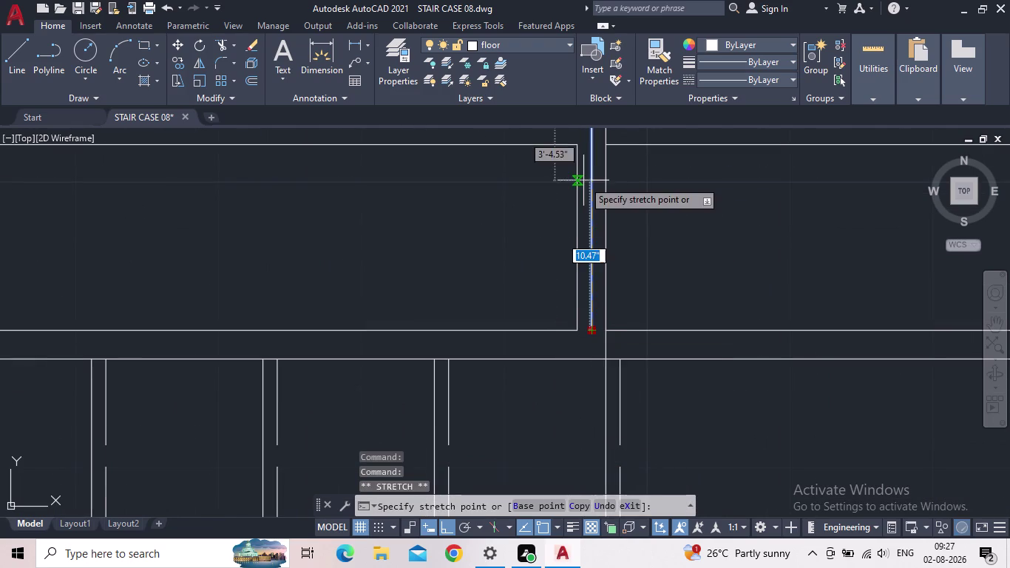
middle_drag(589, 189, 549, 435)
click(550, 362)
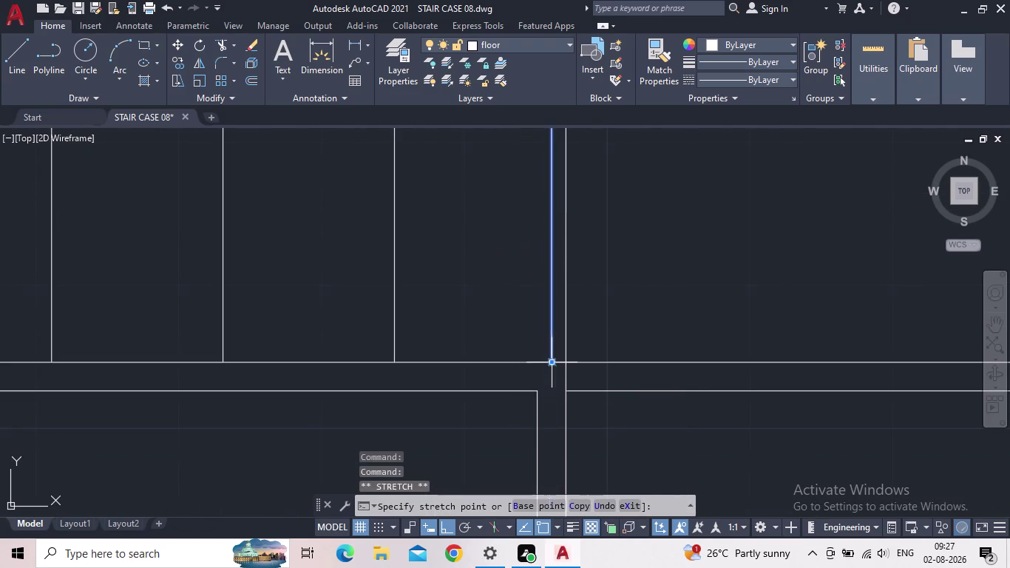
key(Escape)
scroll(down, 3)
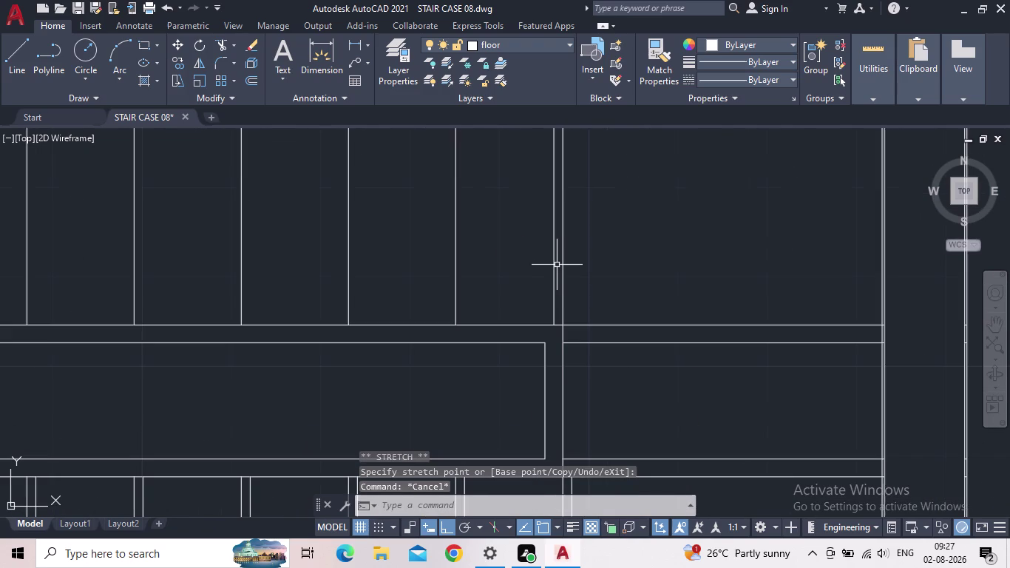
click(557, 265)
click(536, 268)
middle_drag(630, 248, 700, 369)
scroll(down, 3)
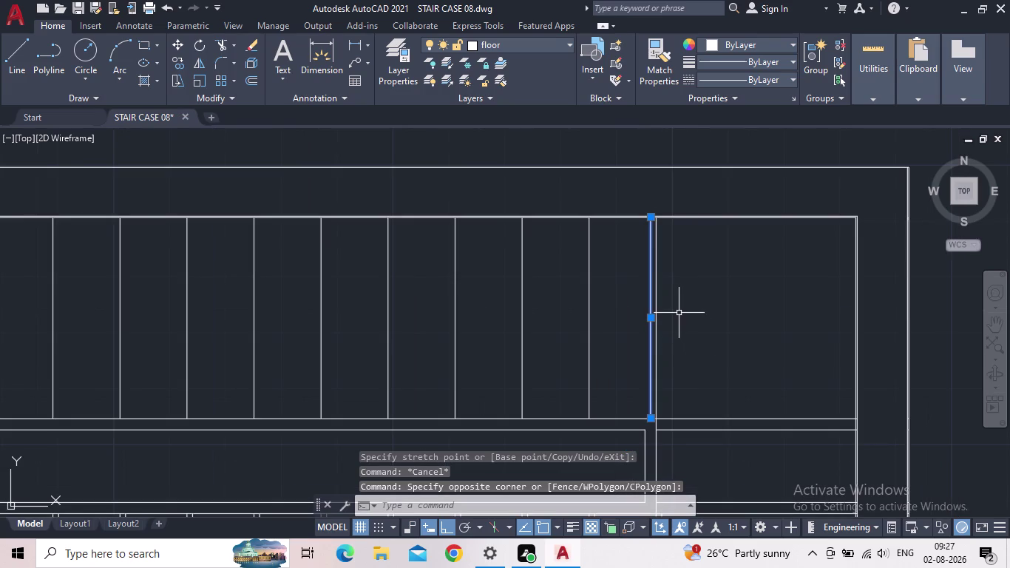
Give the offset line the ACAD_ISO02W100 dashed linetype with linetype scale 0.5 via PR.
key(p)
key(r)
key(space)
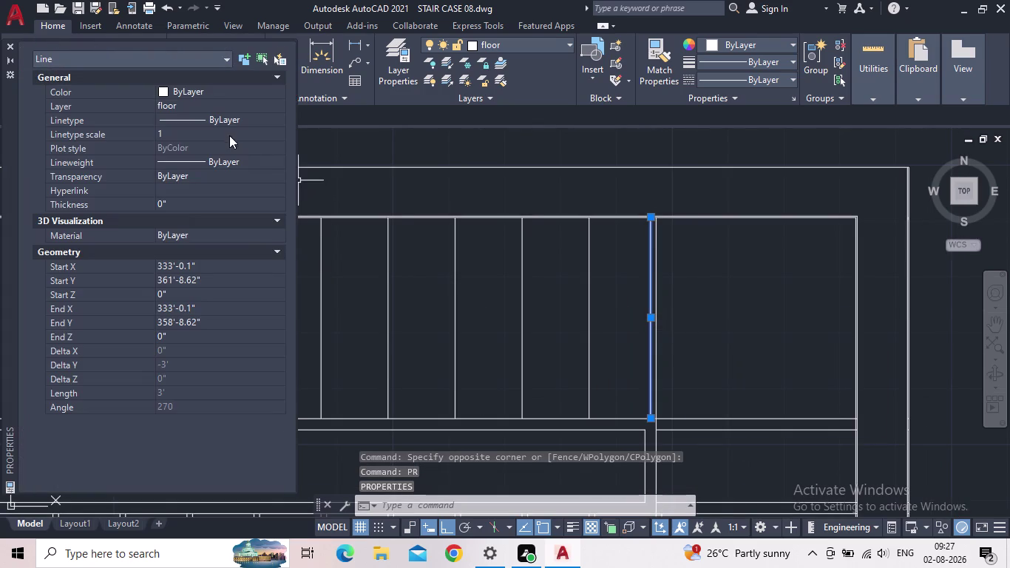
click(233, 123)
drag(244, 106, 244, 115)
click(244, 120)
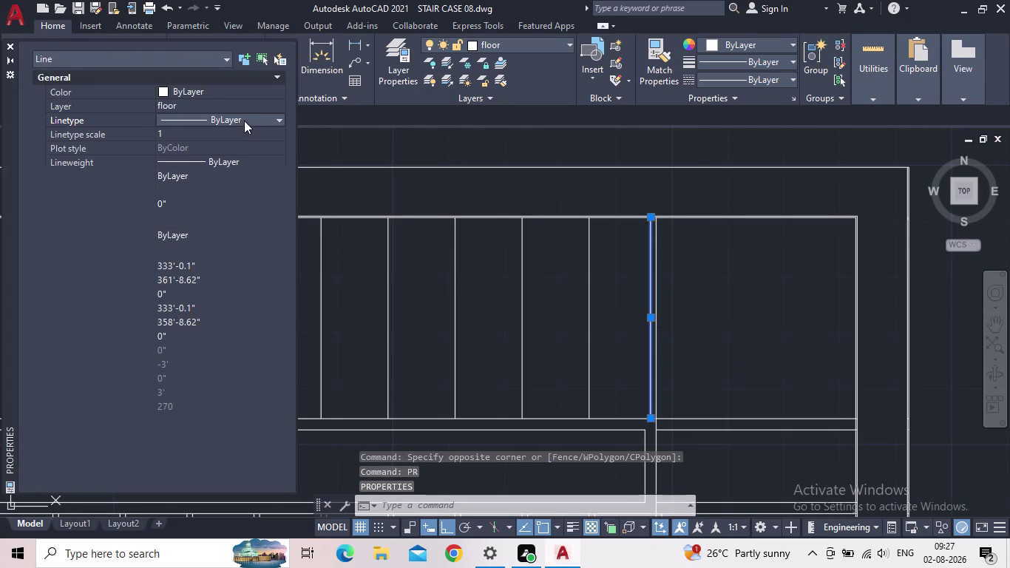
click(263, 121)
click(235, 158)
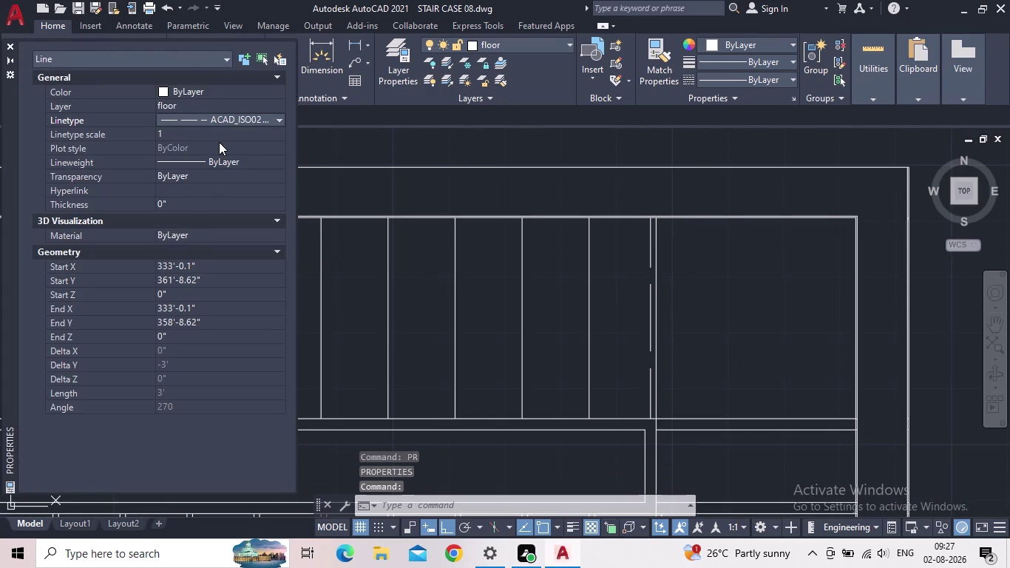
click(202, 132)
text(0.5)
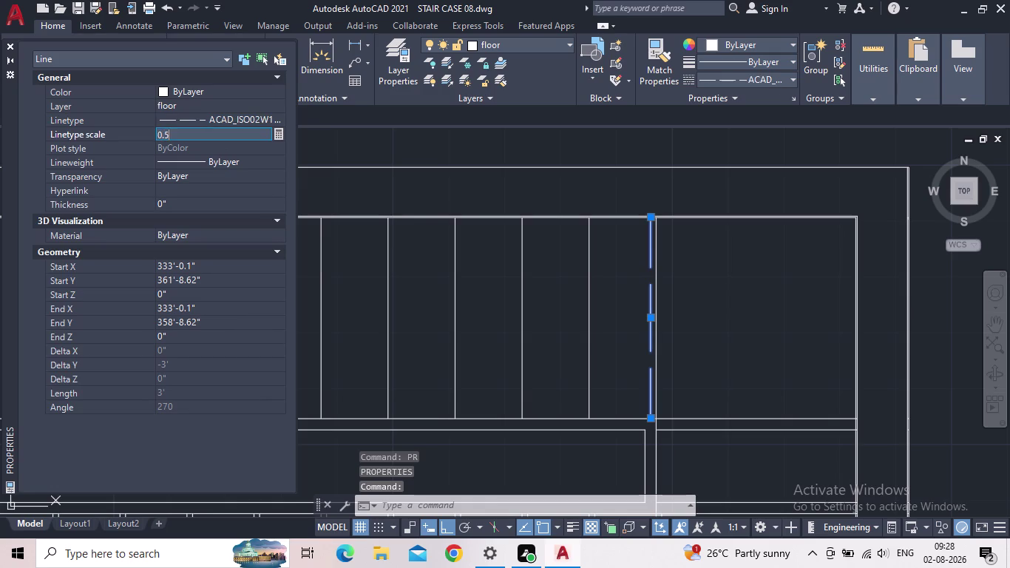
key(Return)
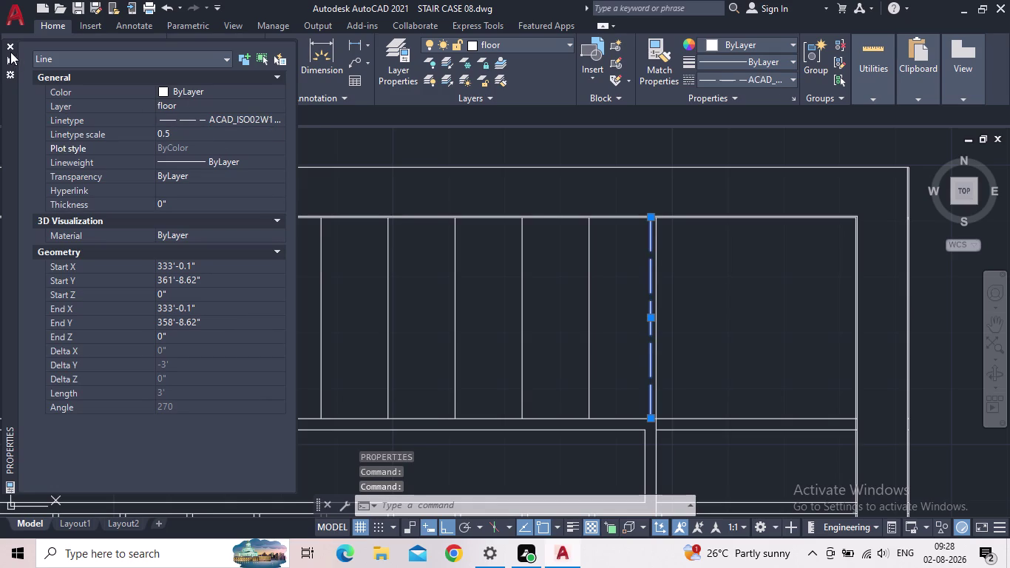
click(10, 45)
key(Escape)
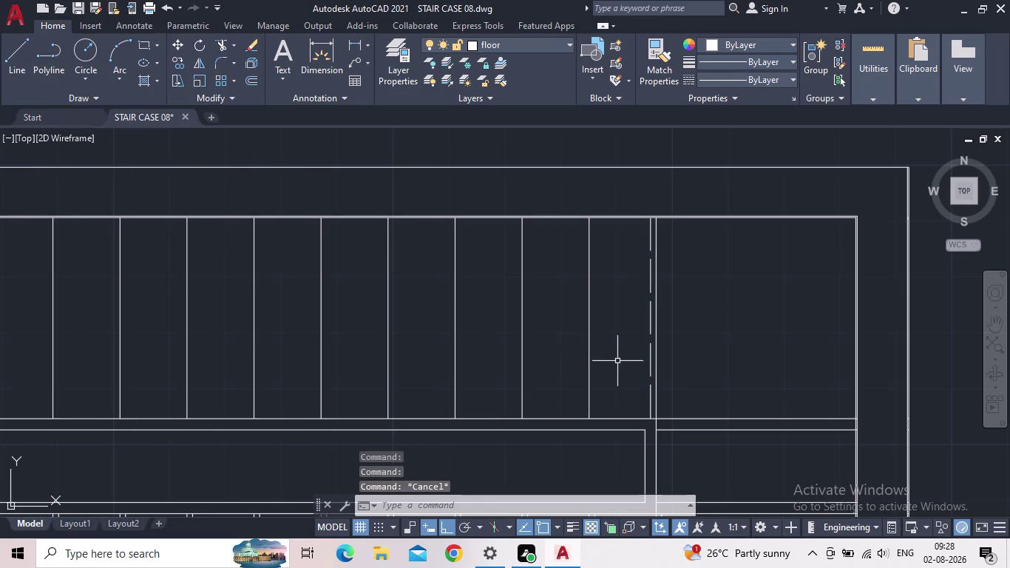
Offset the tread line 1' repeatedly, adding nosing lines on the first seven treads.
key(o)
key(Return)
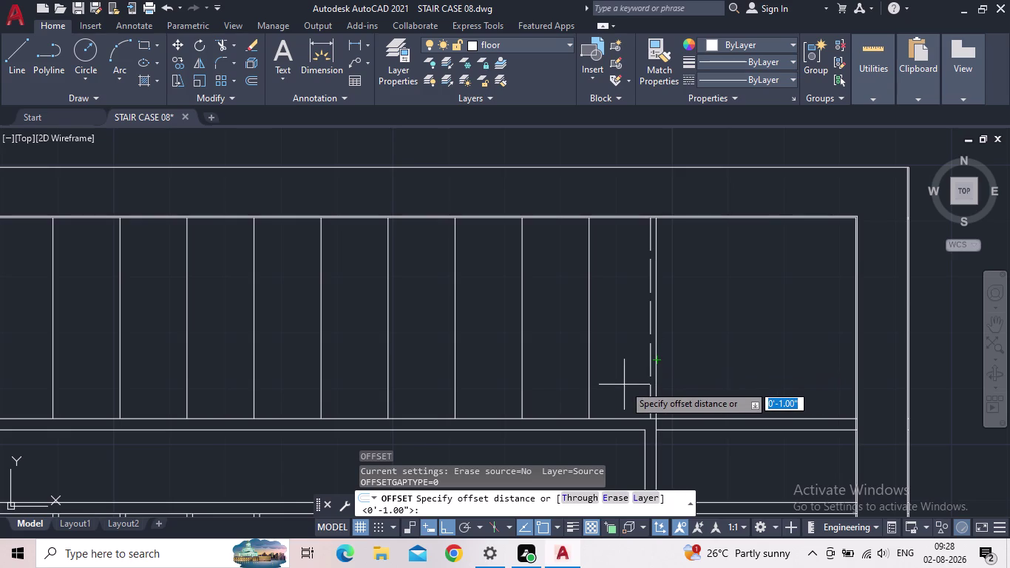
text(1)
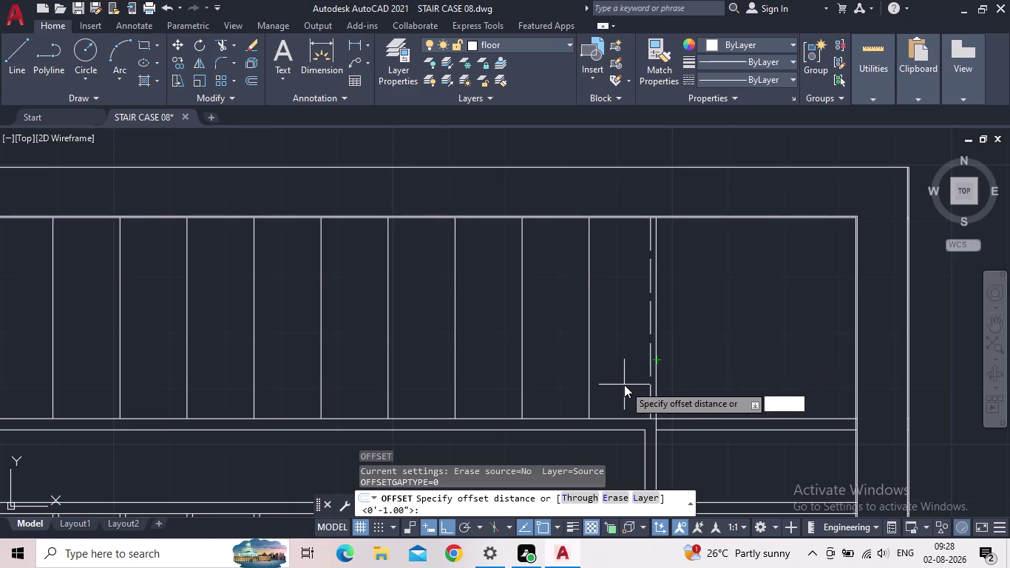
text(')
key(Return)
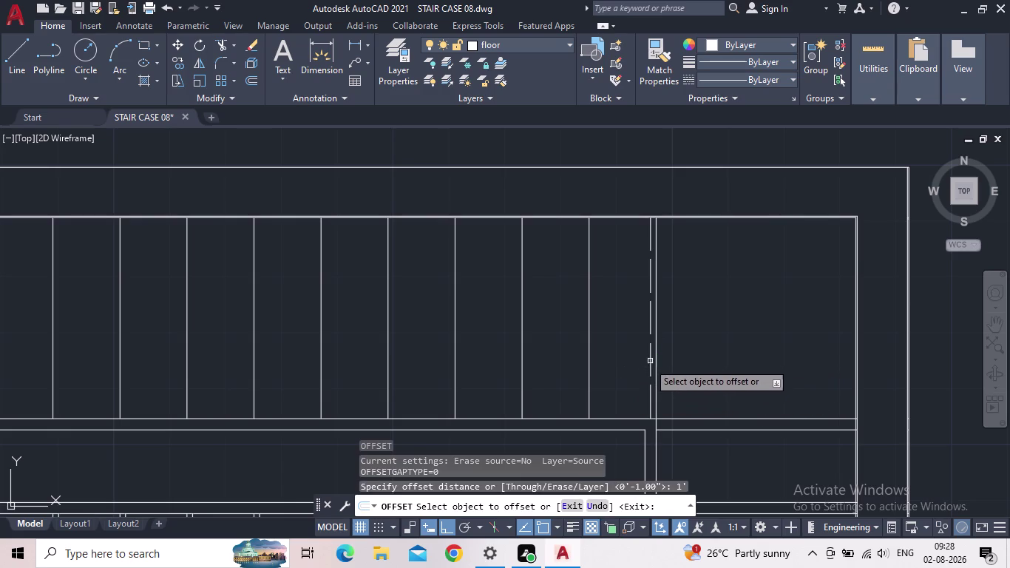
click(650, 368)
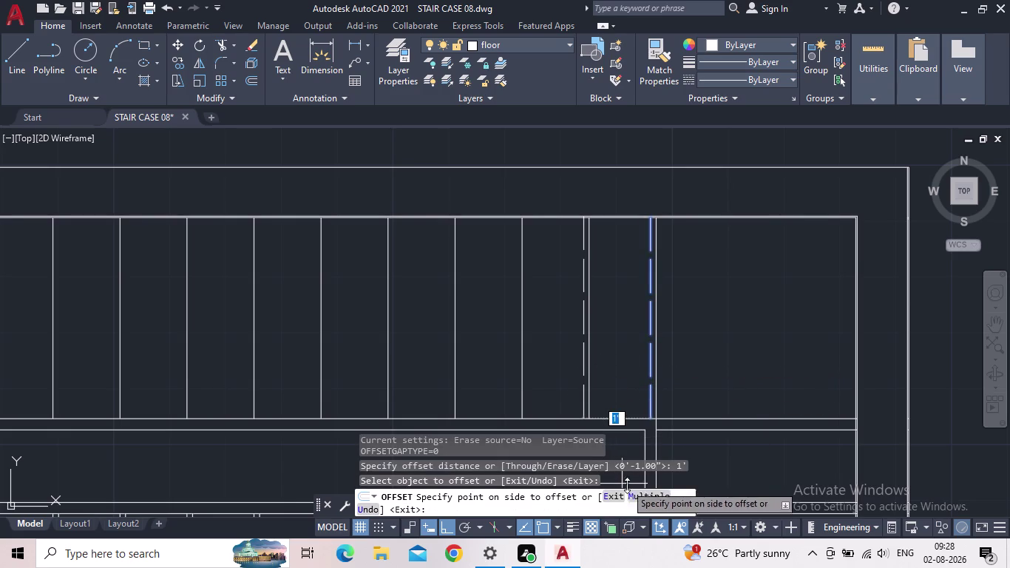
click(645, 496)
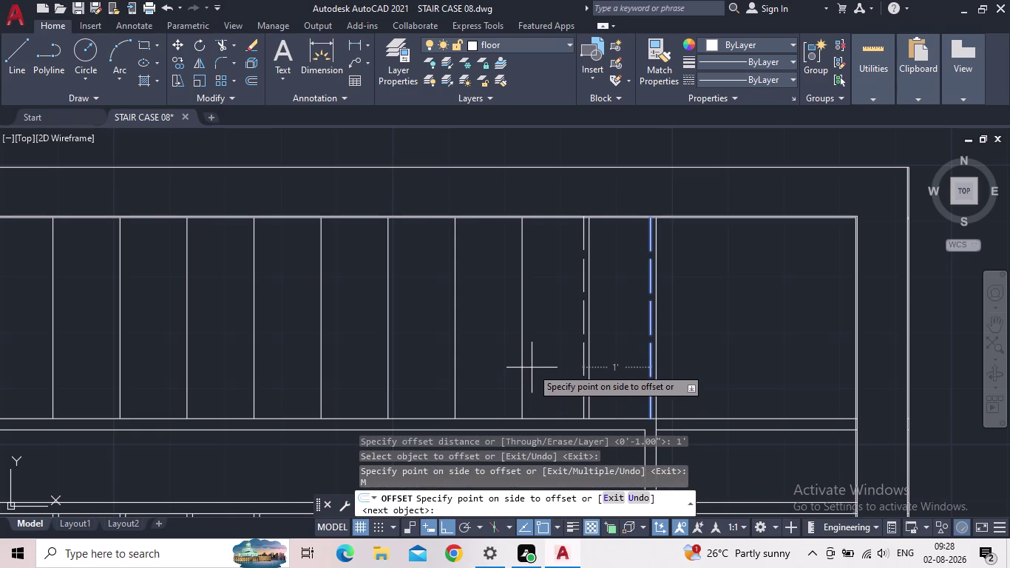
click(532, 367)
click(495, 364)
click(440, 357)
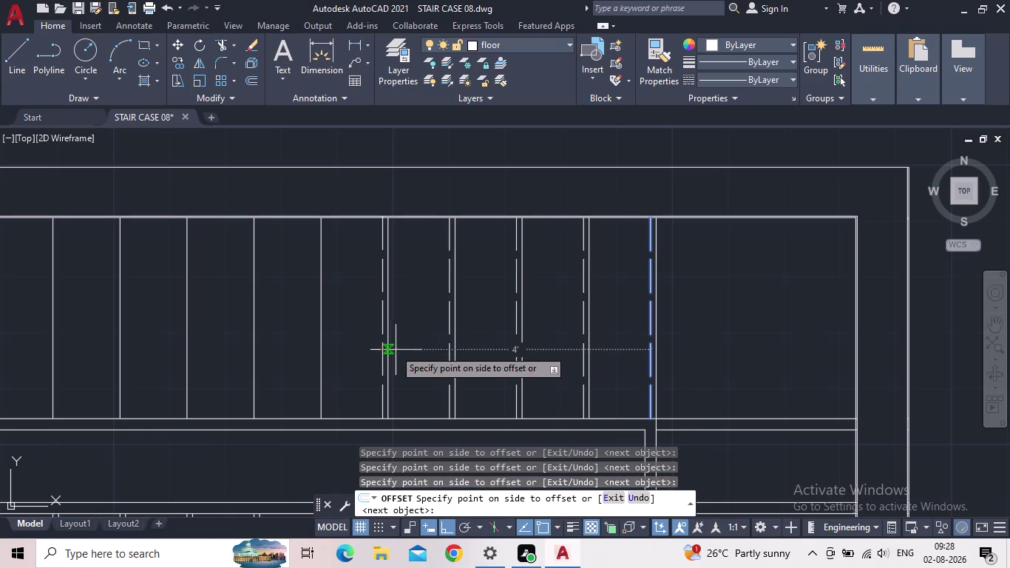
click(350, 341)
click(283, 329)
click(223, 328)
Add nosing lines on the remaining four treads, then zoom out to frame the staircase.
middle_drag(249, 318, 768, 332)
click(649, 347)
click(585, 342)
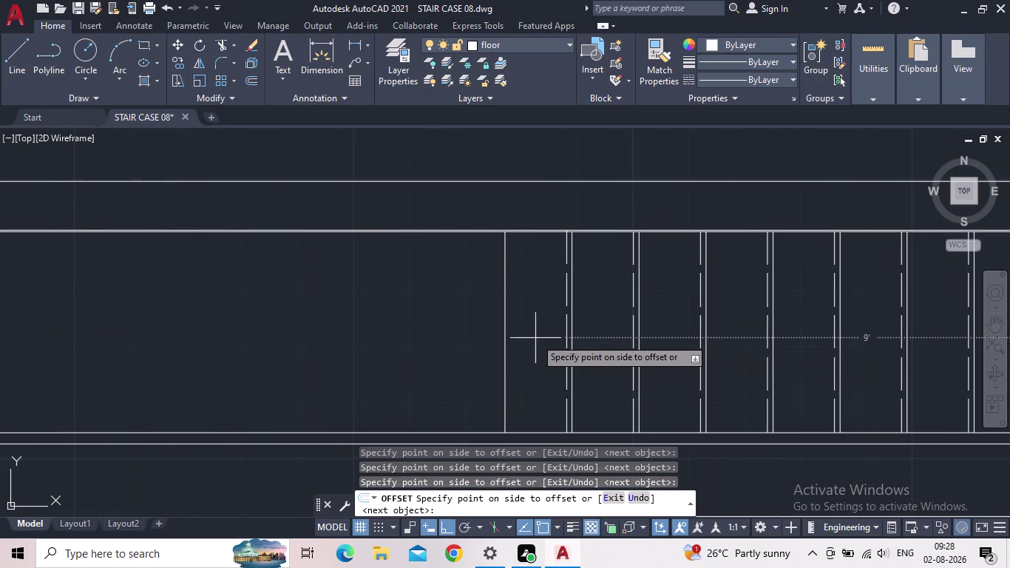
click(531, 337)
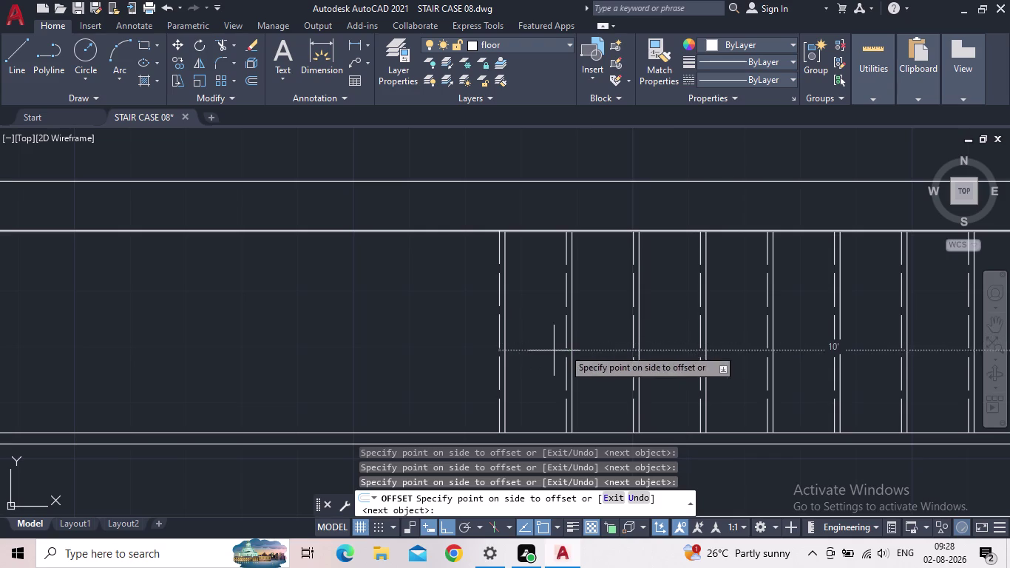
click(373, 331)
key(Escape)
scroll(down, 3)
middle_drag(560, 342, 484, 321)
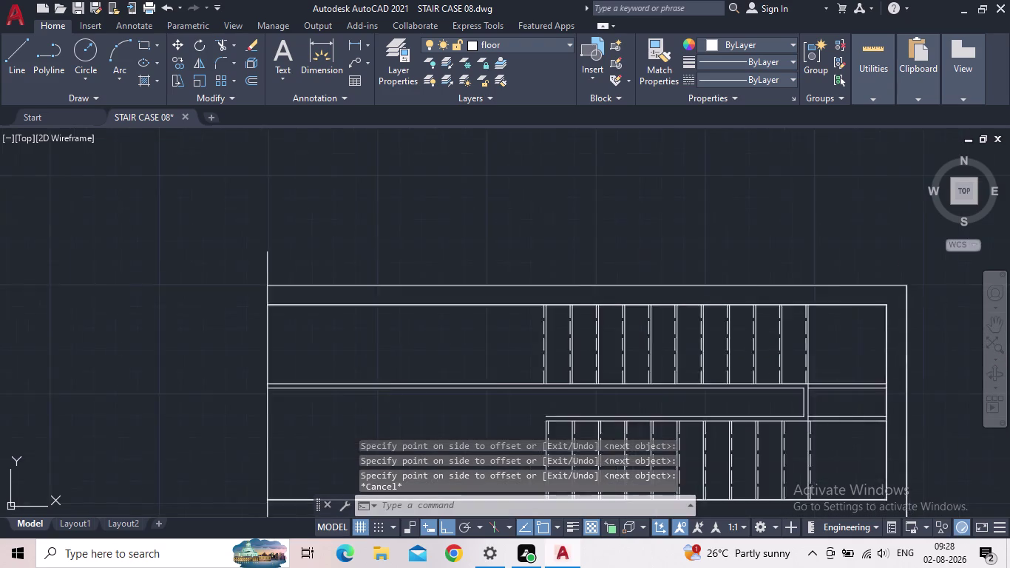
middle_drag(484, 321, 329, 303)
middle_drag(452, 347, 495, 224)
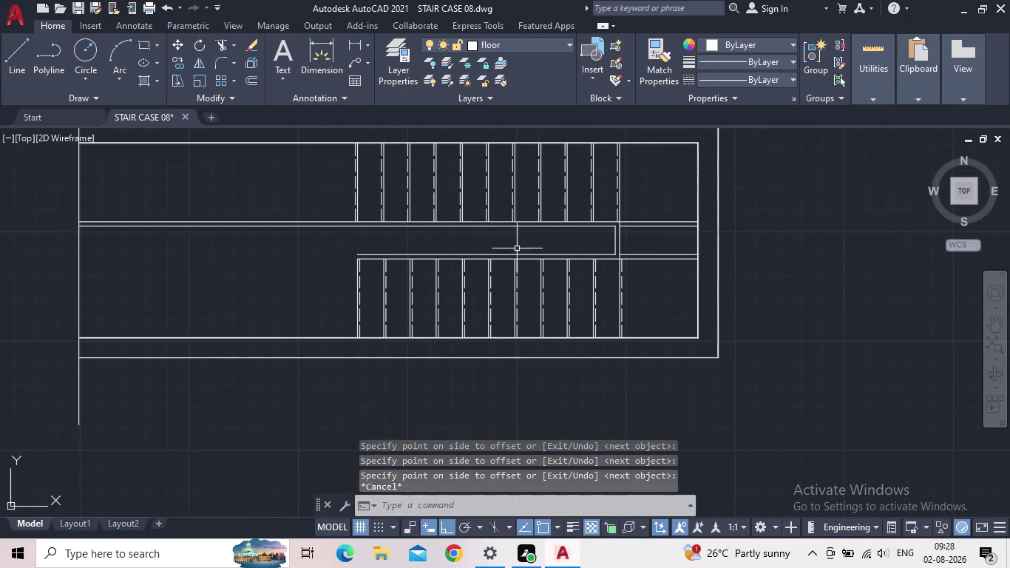
middle_drag(563, 242, 644, 273)
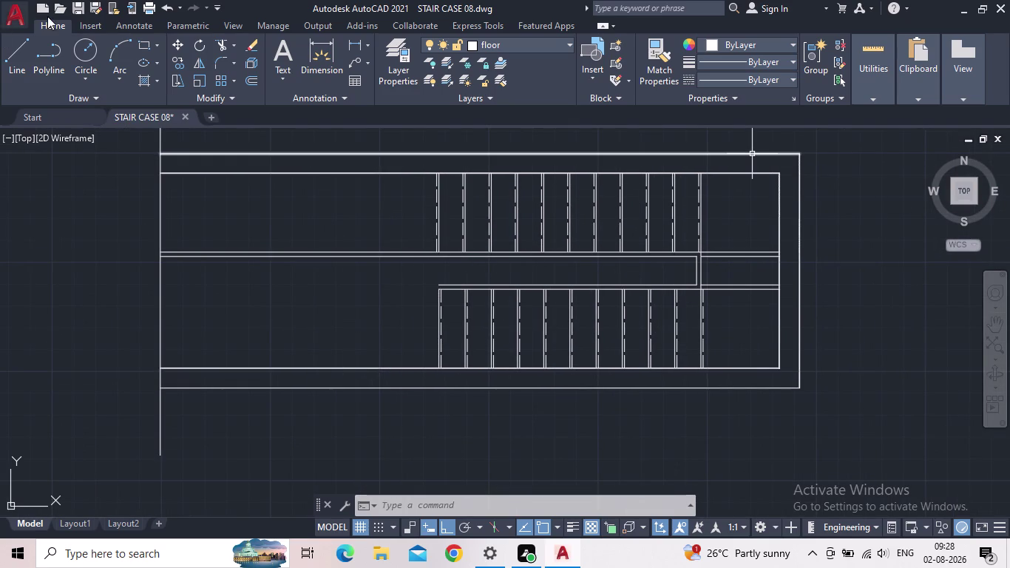
Create a new layer named NUMBERS in the Layer Properties manager.
click(78, 7)
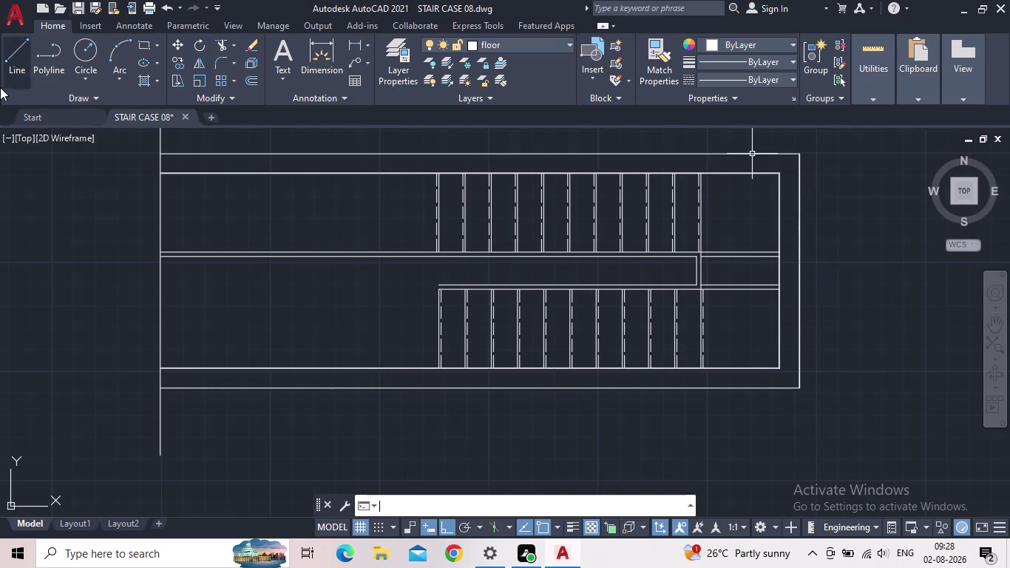
click(393, 76)
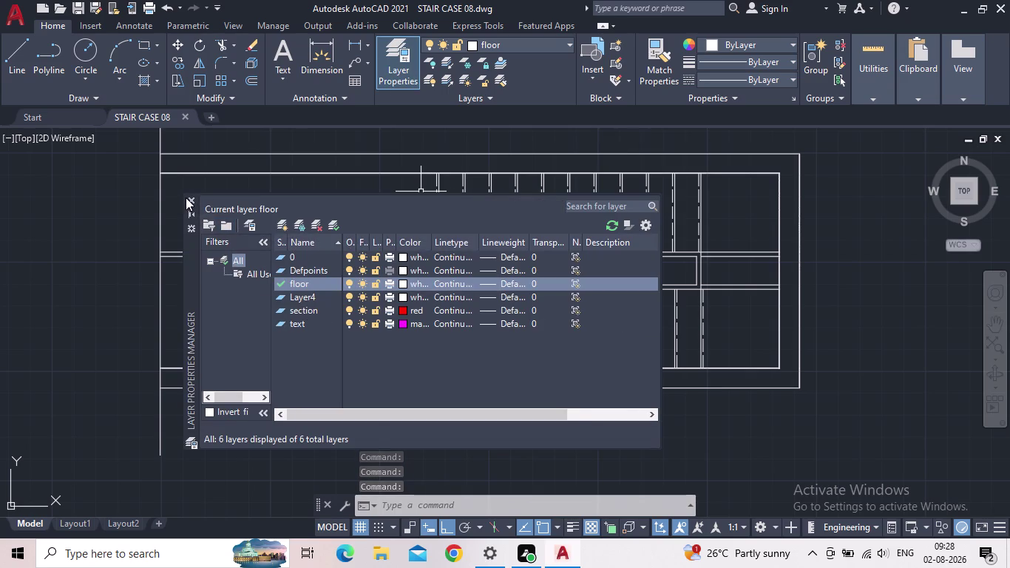
click(281, 223)
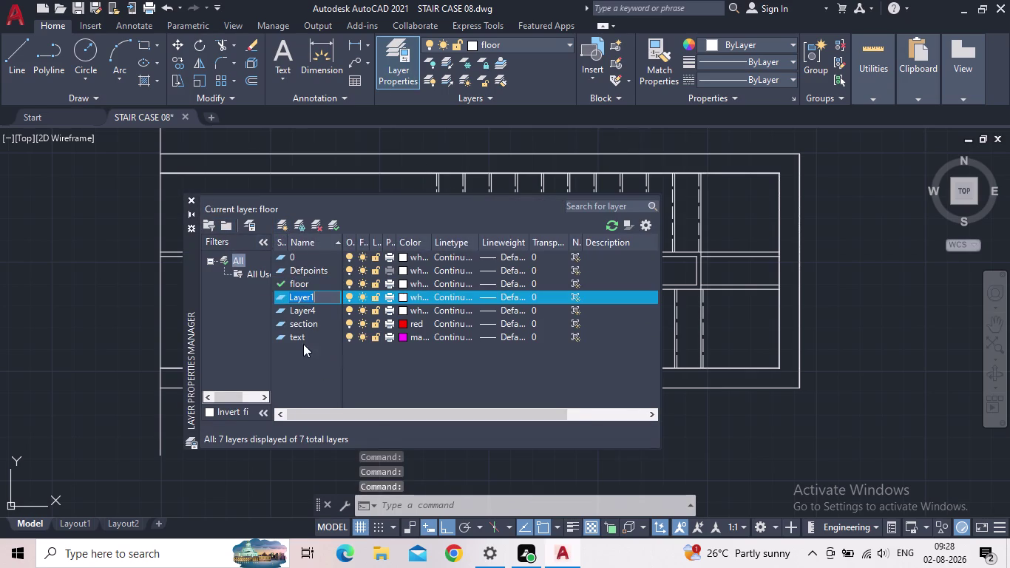
text(NUM)
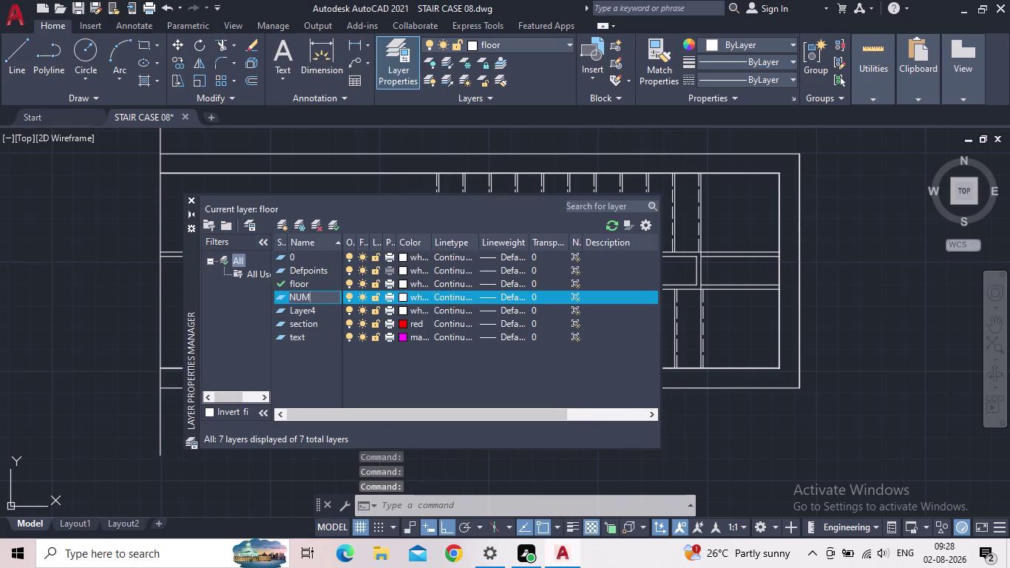
text(BERS)
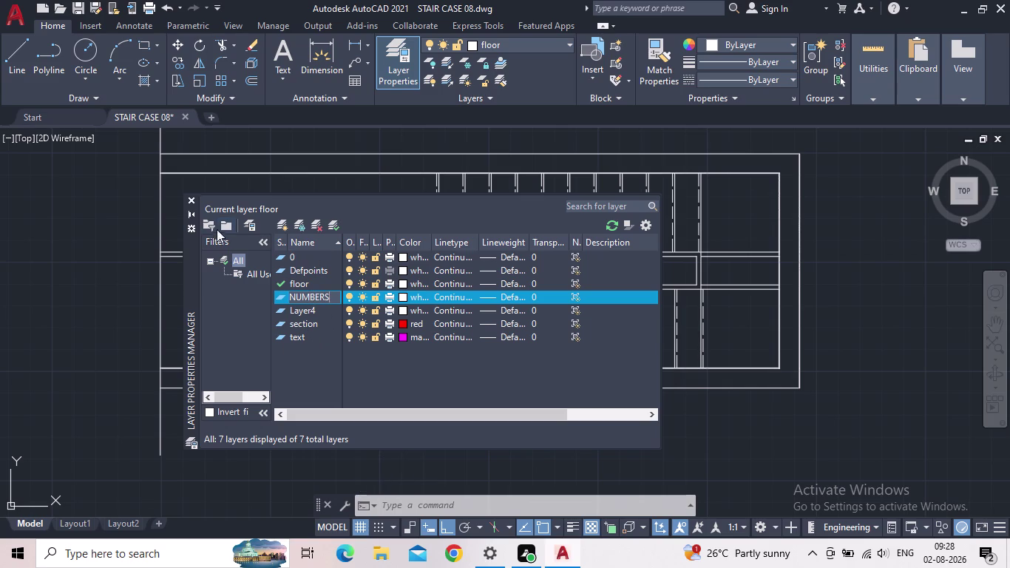
Set the NUMBERS layer colour to index 30 and close the manager.
click(400, 295)
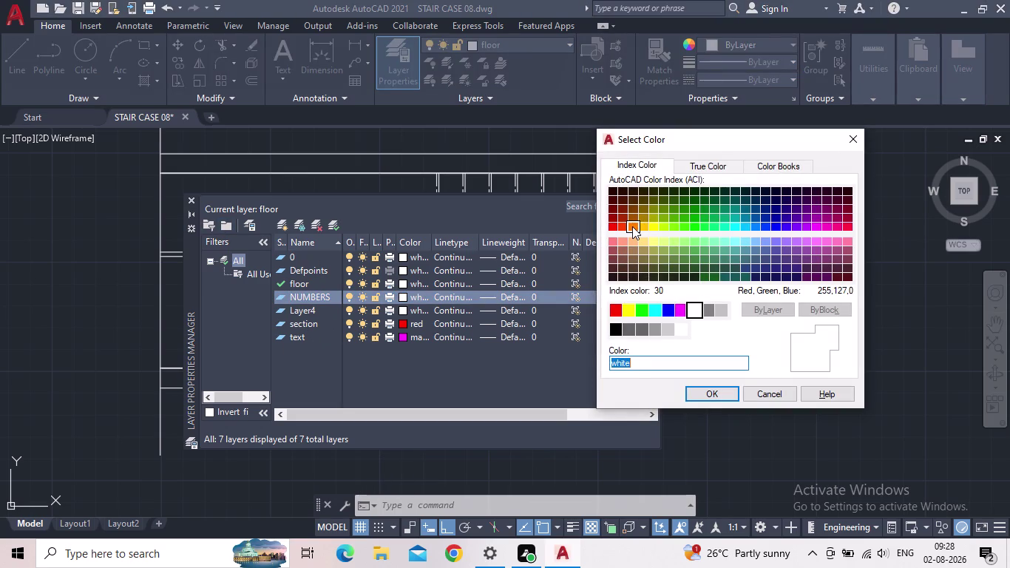
click(632, 227)
click(703, 386)
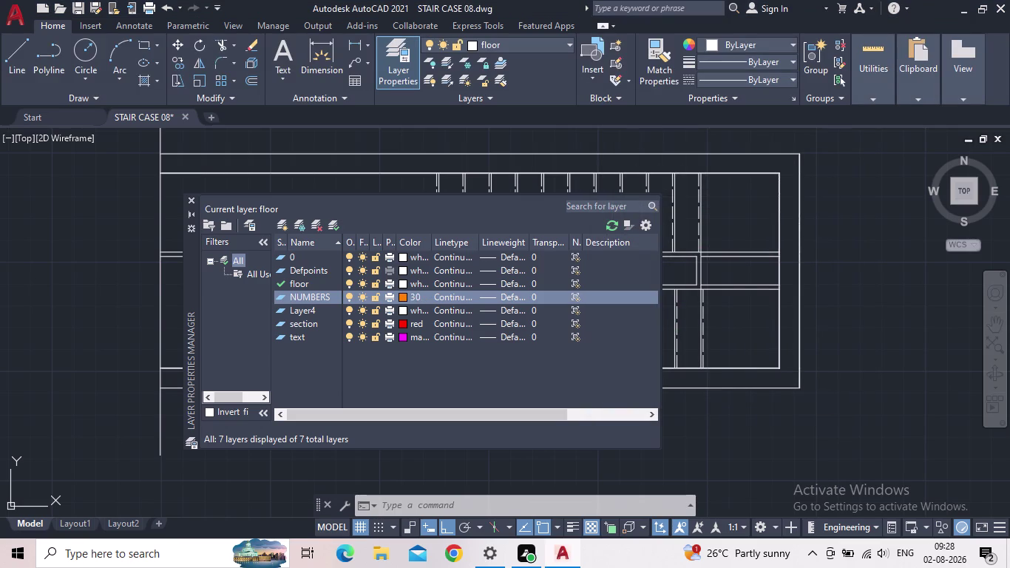
click(190, 196)
scroll(down, 3)
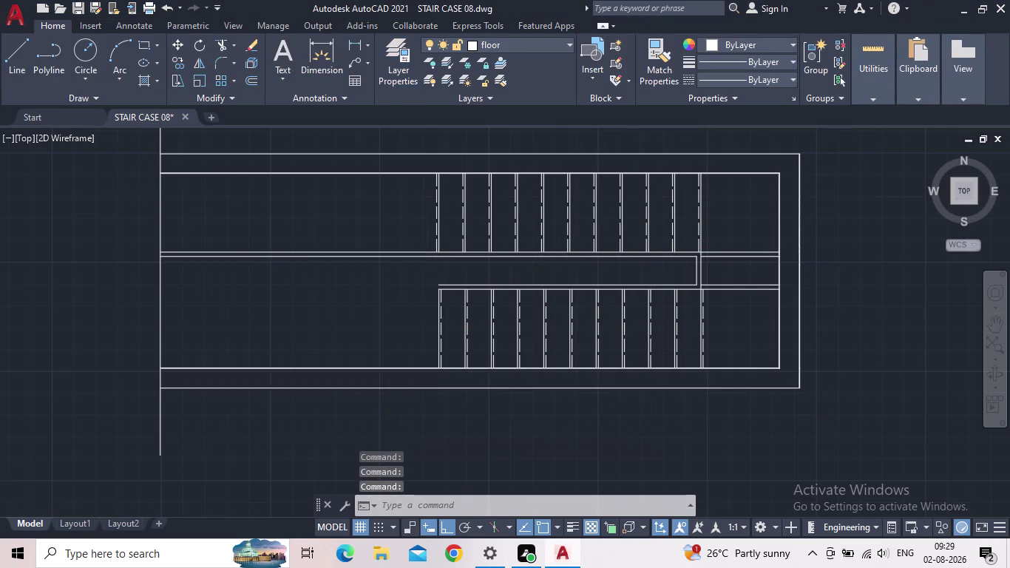
scroll(down, 3)
middle_drag(402, 227, 406, 254)
scroll(up, 3)
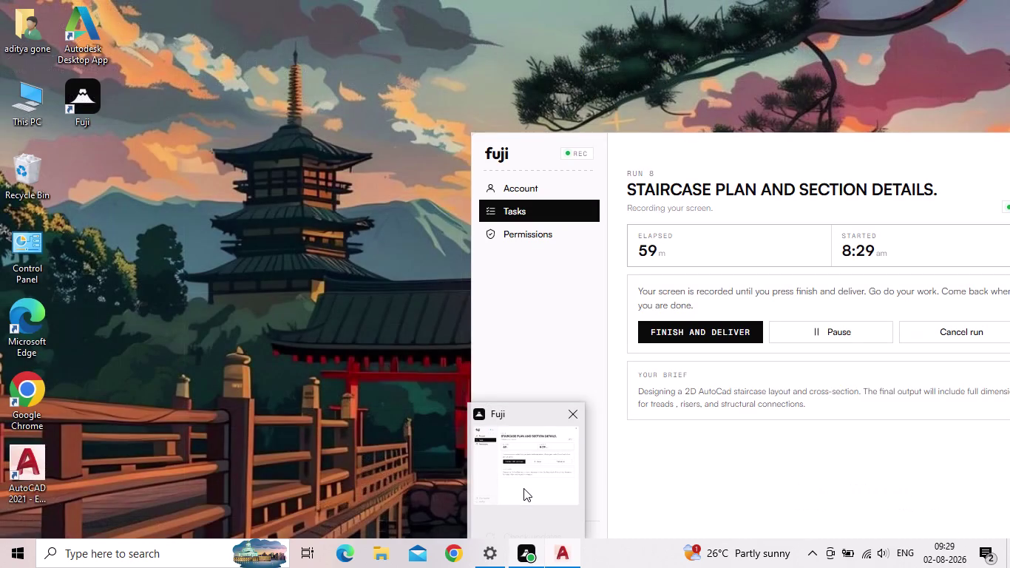
middle_drag(381, 313, 455, 288)
scroll(down, 3)
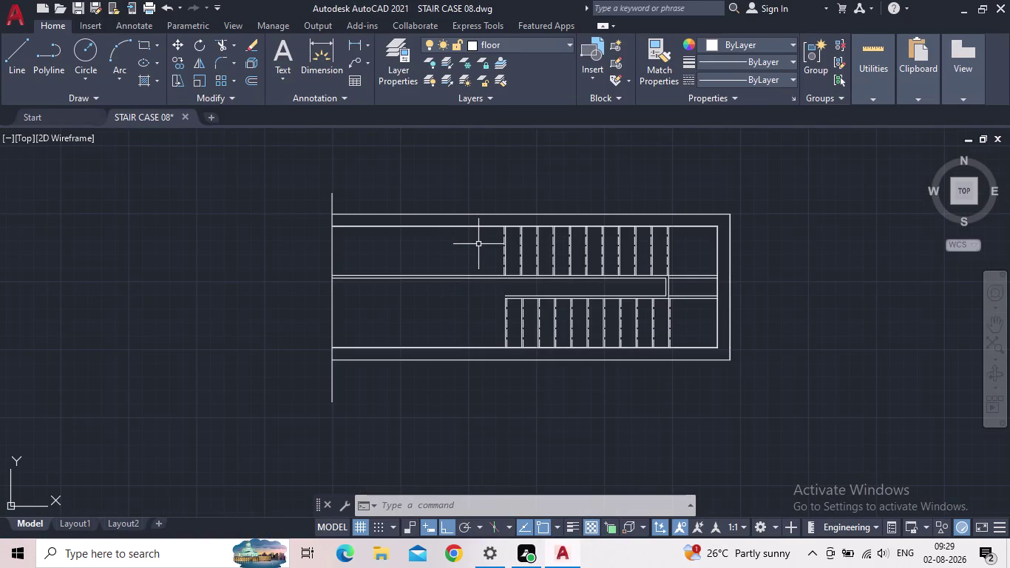
Draw a rectangle from the central wall line corner to the tread edge.
scroll(up, 3)
middle_drag(516, 285, 446, 293)
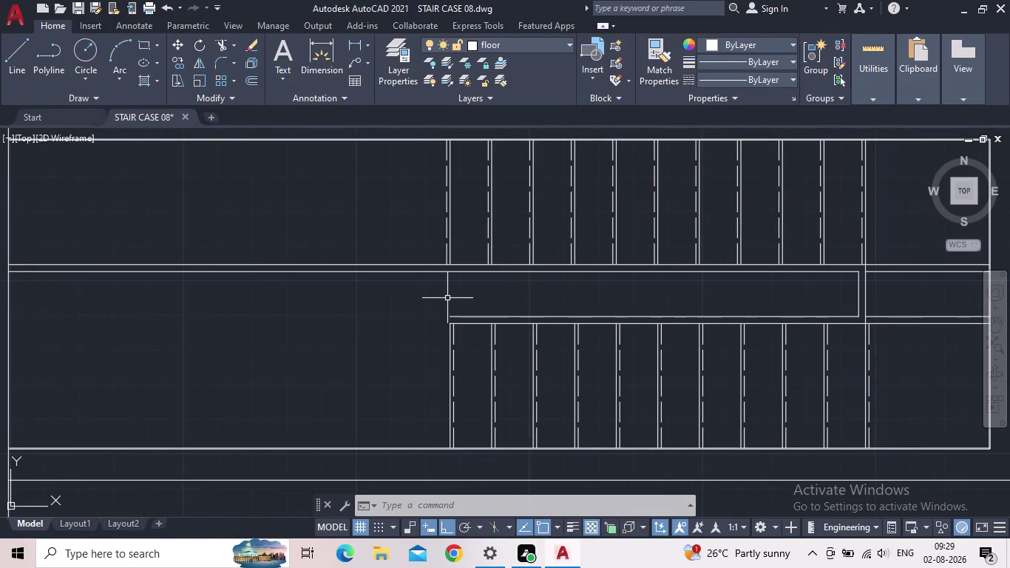
click(141, 44)
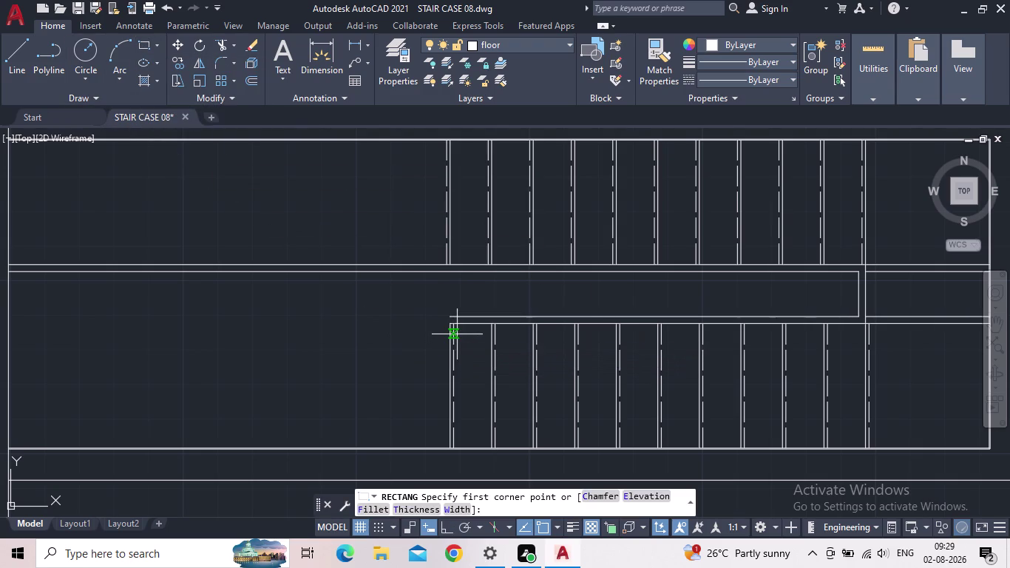
scroll(up, 3)
scroll(up, 3)
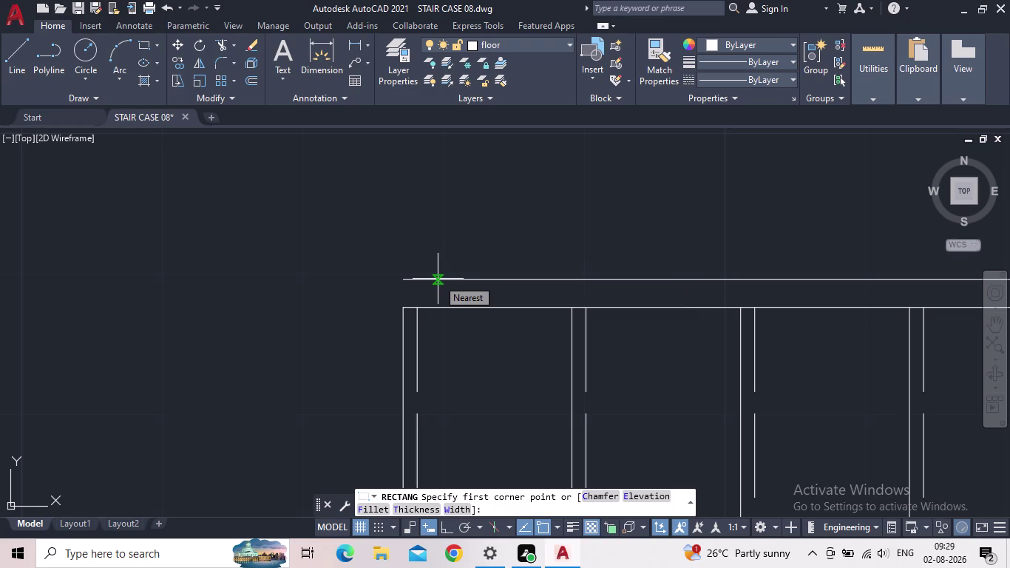
click(438, 279)
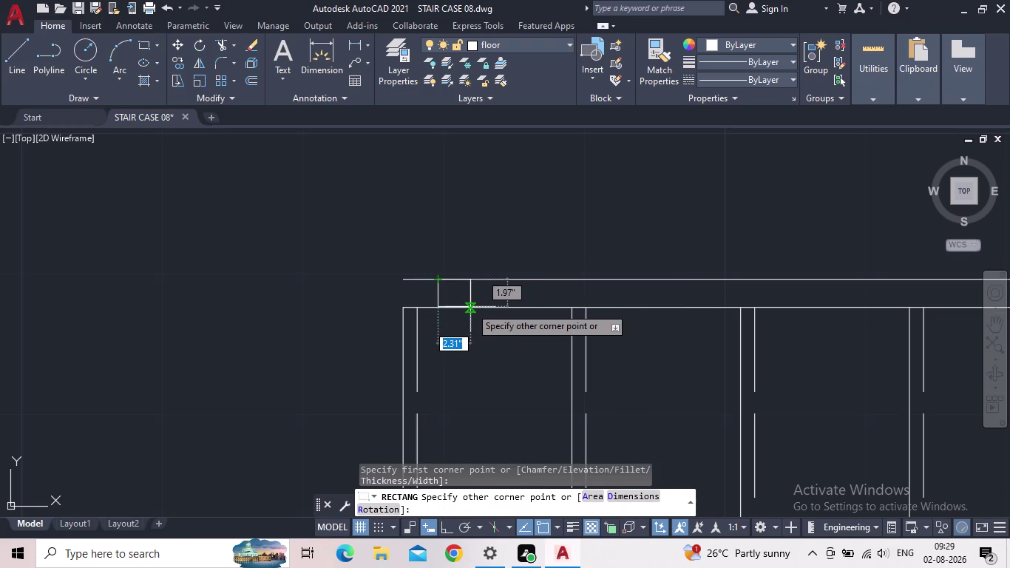
scroll(up, 3)
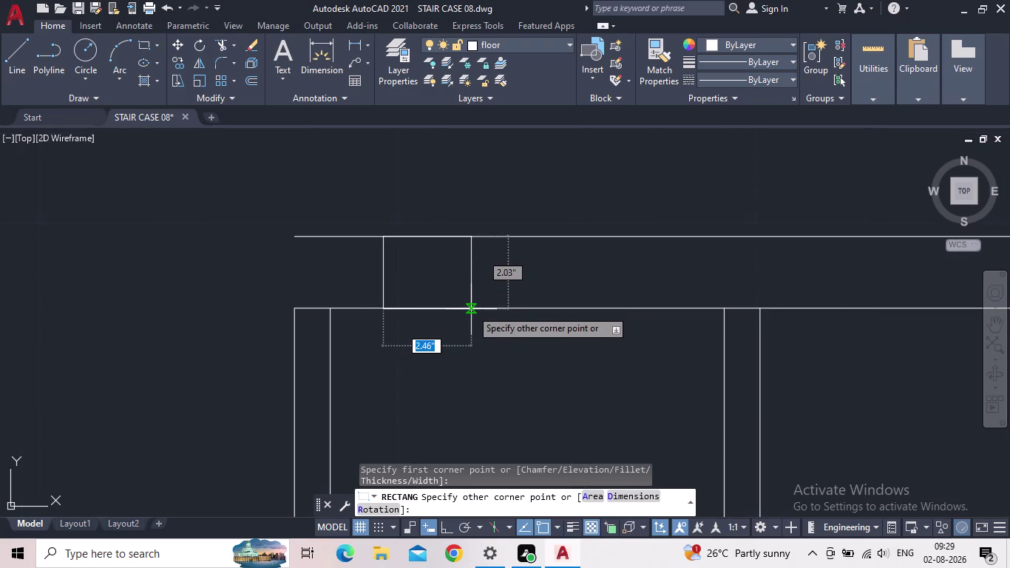
click(472, 308)
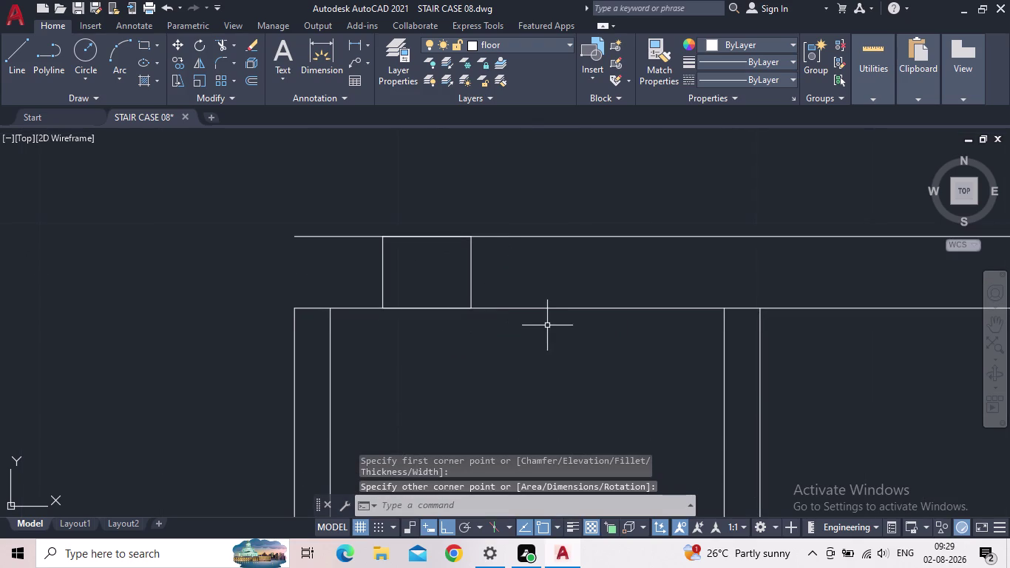
Zoom and pan around the flight to center the new corner post.
scroll(down, 3)
middle_drag(481, 361, 477, 328)
scroll(down, 3)
scroll(up, 3)
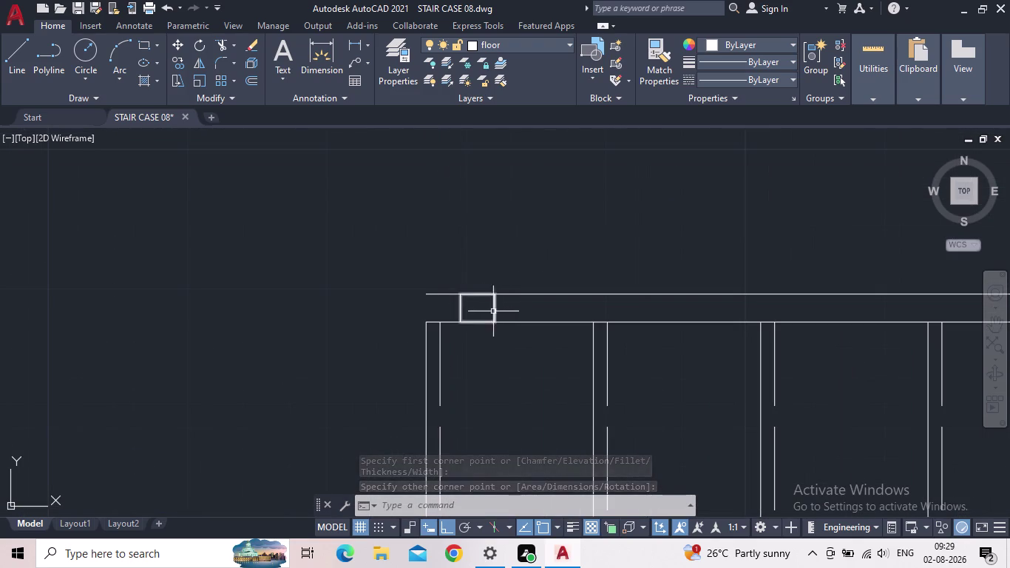
scroll(up, 3)
scroll(down, 3)
middle_drag(526, 386, 500, 264)
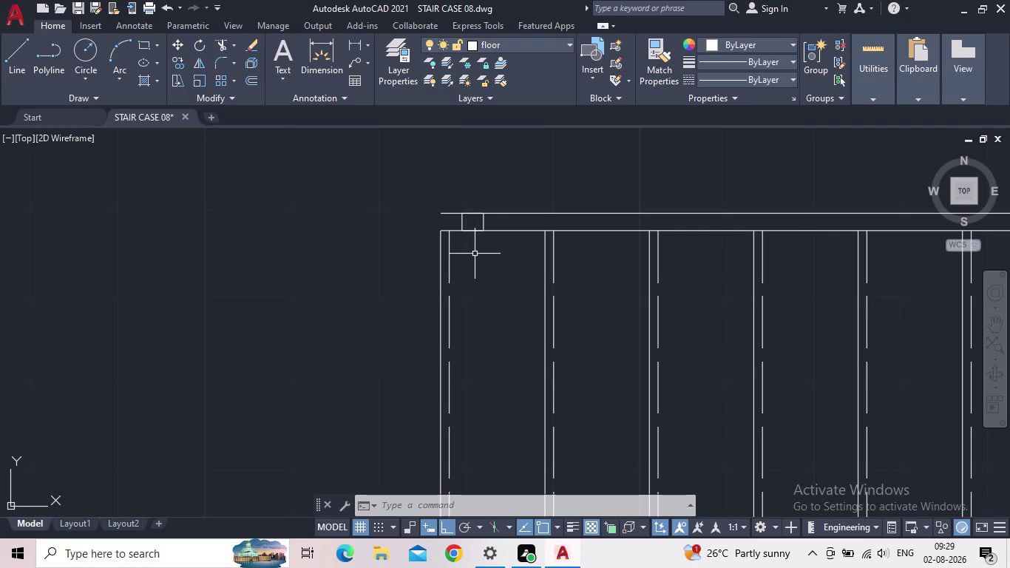
scroll(up, 3)
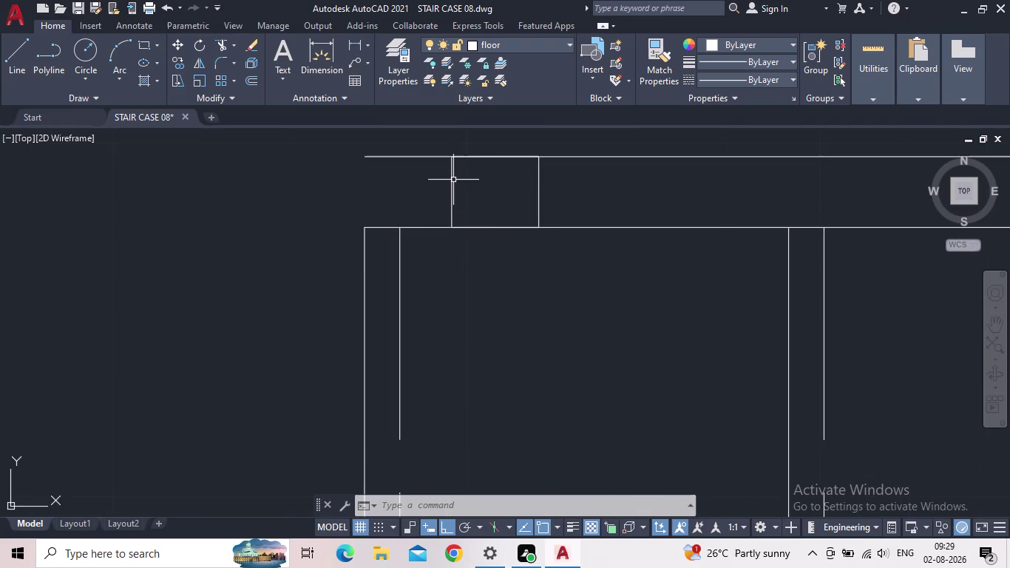
middle_drag(473, 181, 487, 232)
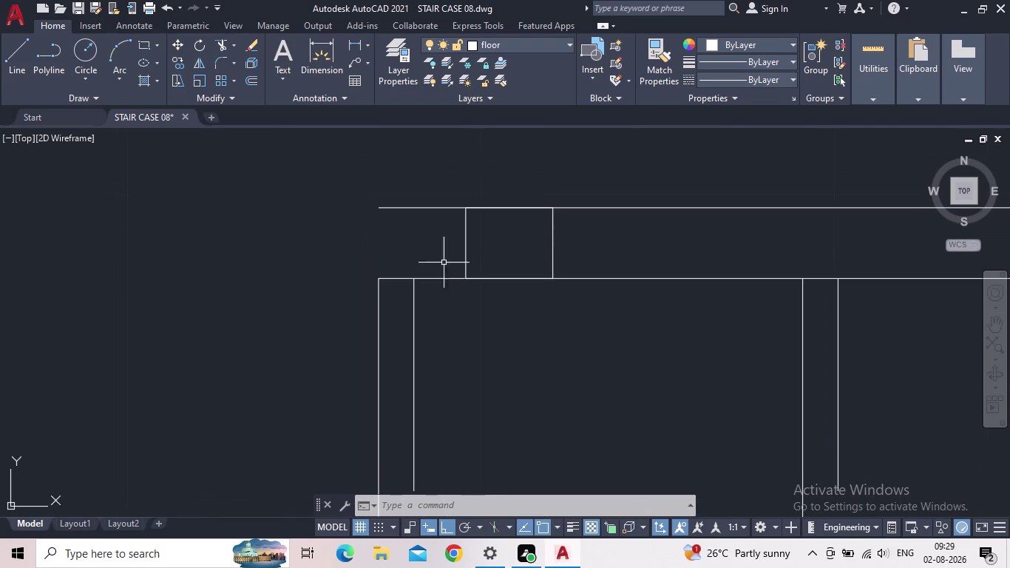
Offset the corner post square 0.5" outward.
key(o)
key(Return)
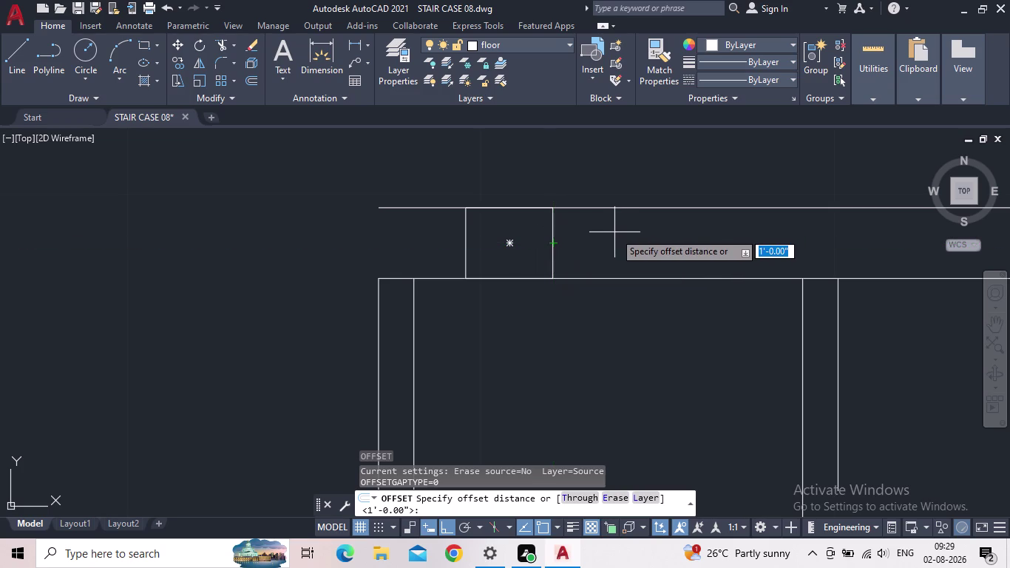
text(0.5)
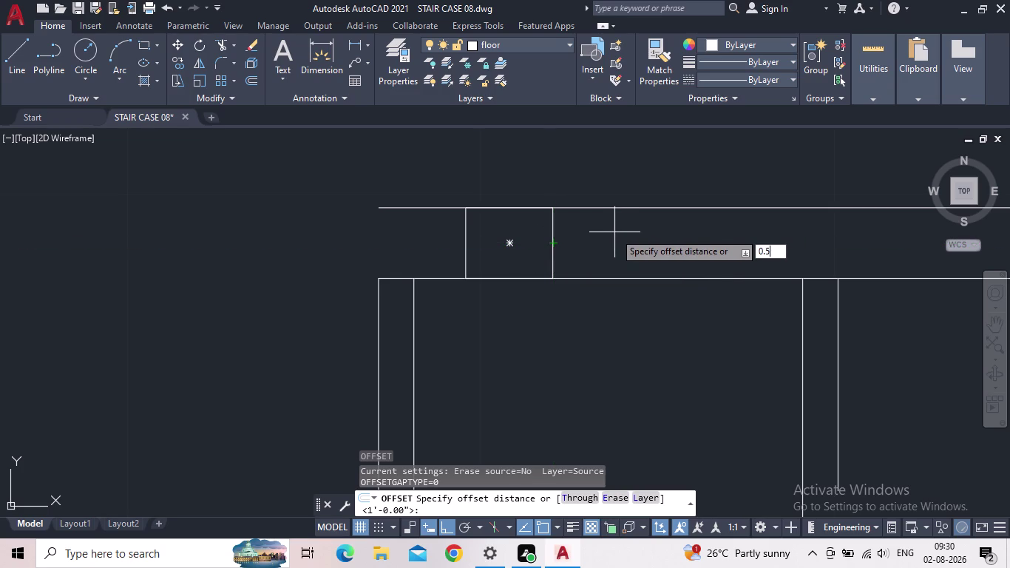
key(shift+quotedbl)
key(Return)
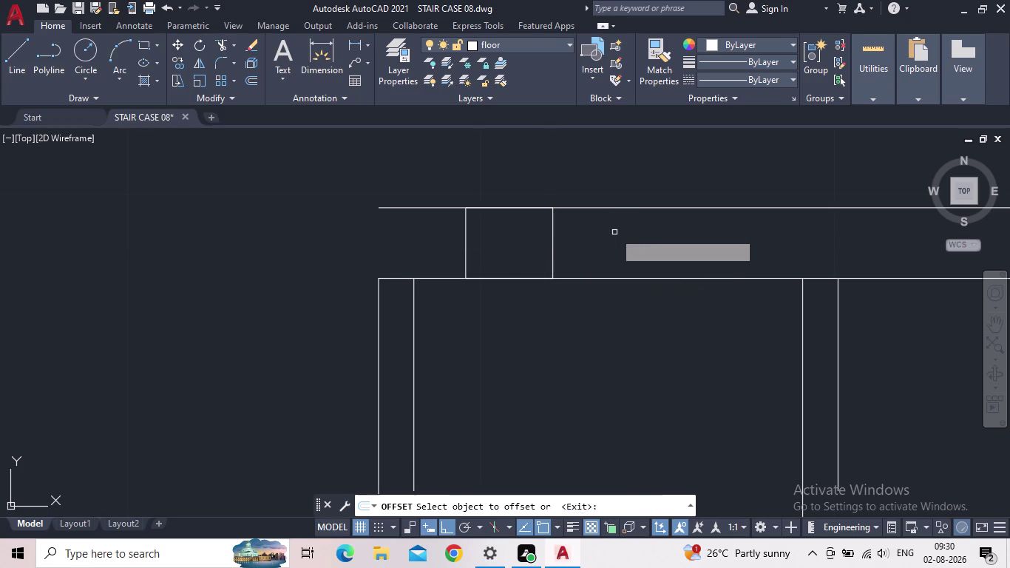
click(554, 250)
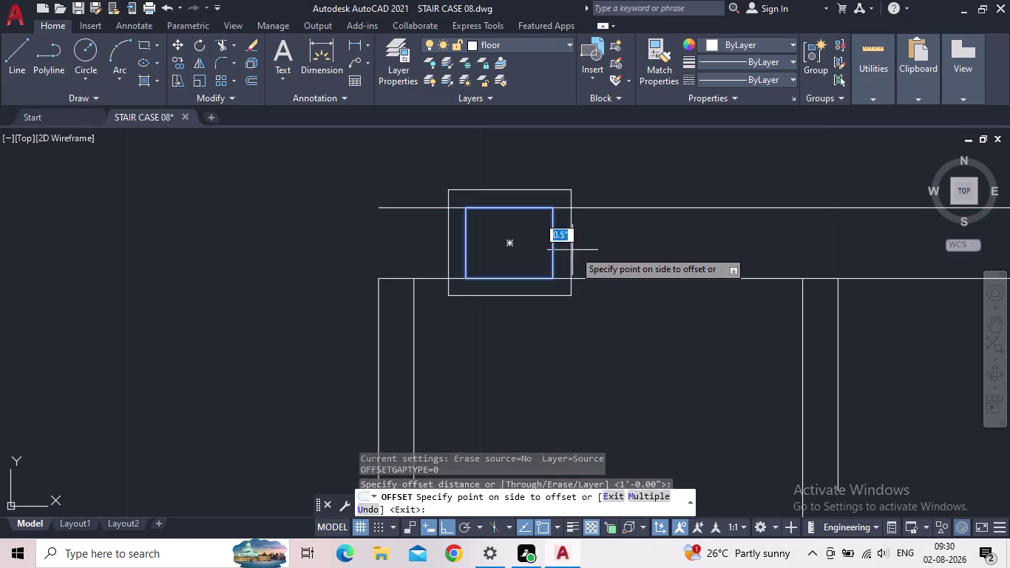
click(597, 254)
scroll(down, 3)
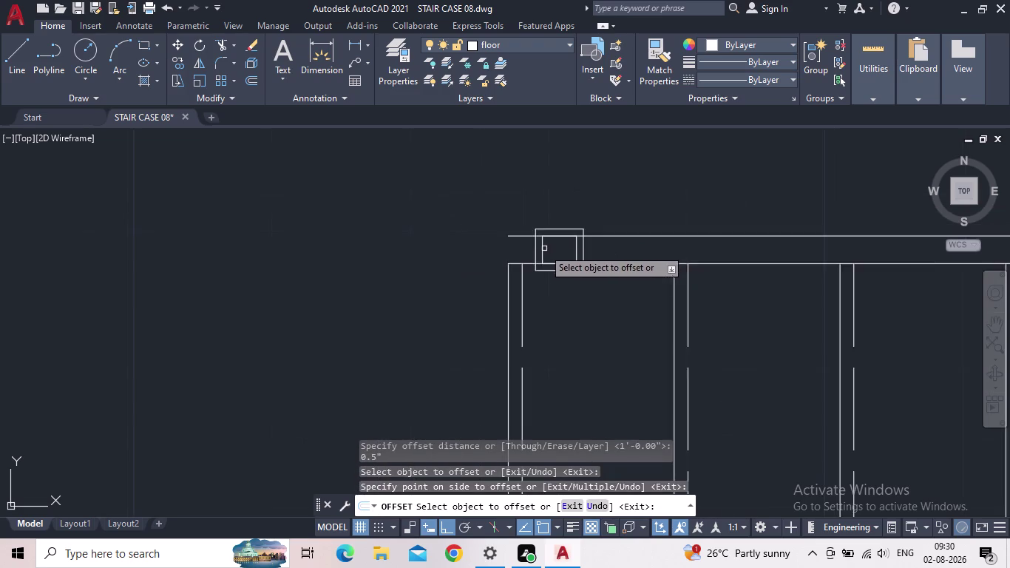
scroll(down, 3)
middle_drag(529, 271, 527, 286)
scroll(up, 3)
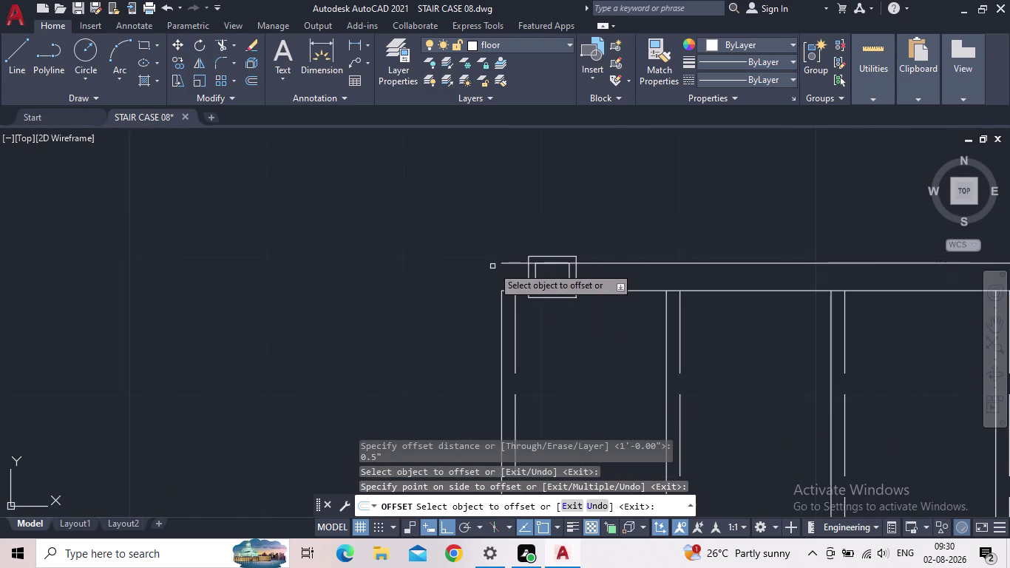
scroll(up, 3)
key(Escape)
Extend the wall line toward the corner post after cancelling a trim.
key(t)
key(r)
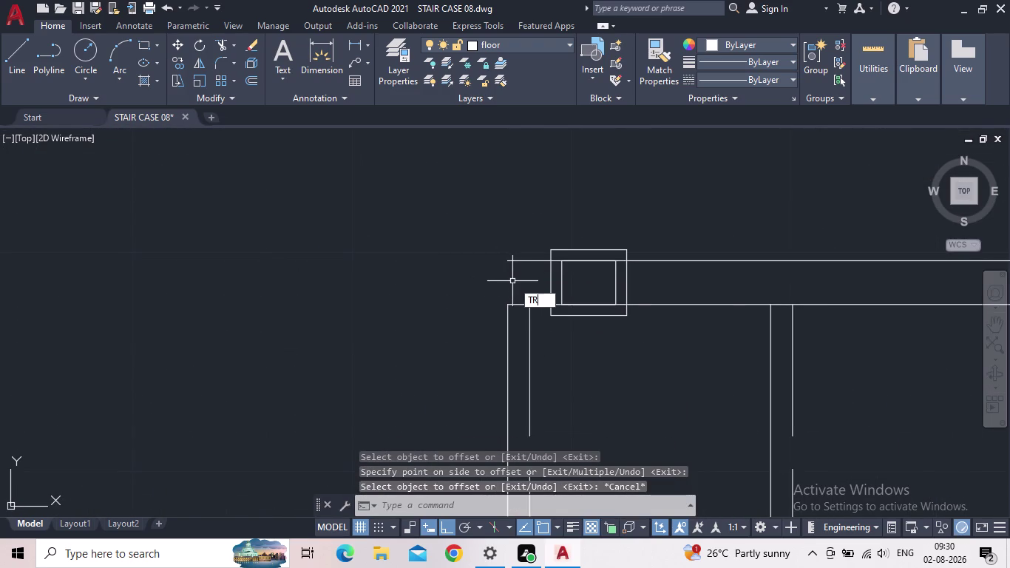
key(space)
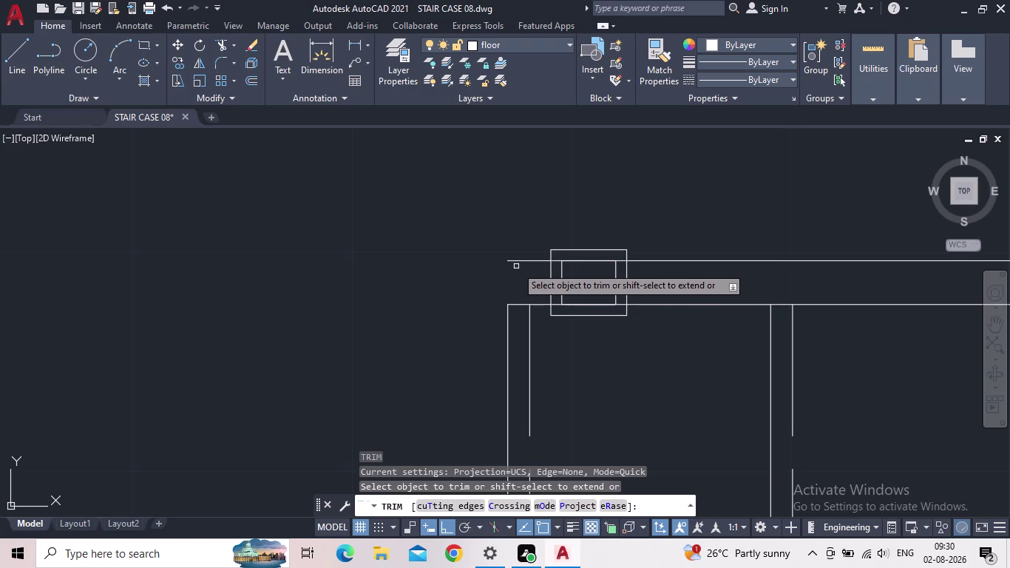
key(Escape)
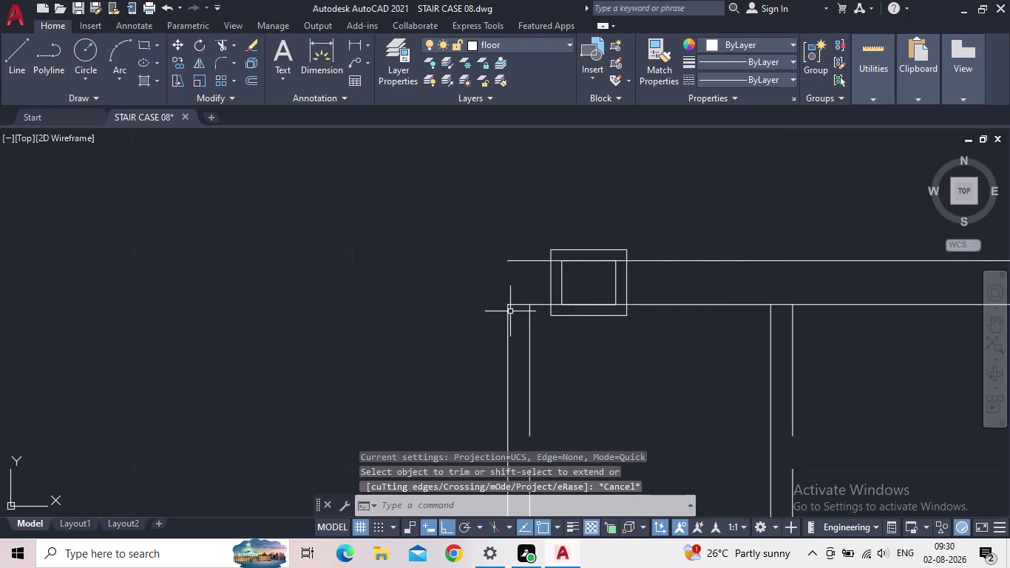
key(e)
text(X)
key(space)
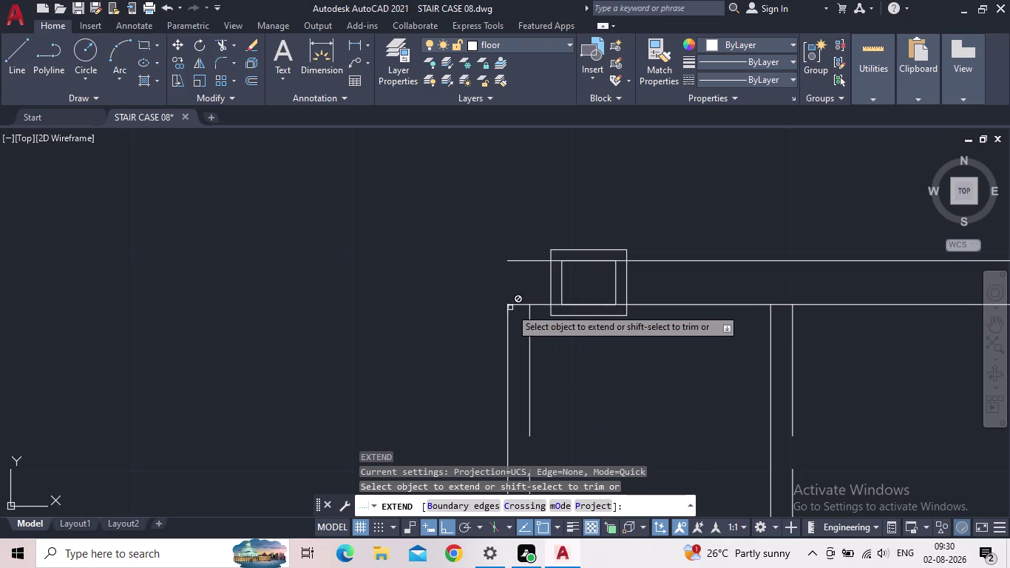
click(508, 318)
key(Escape)
scroll(down, 3)
middle_click(532, 328)
scroll(up, 3)
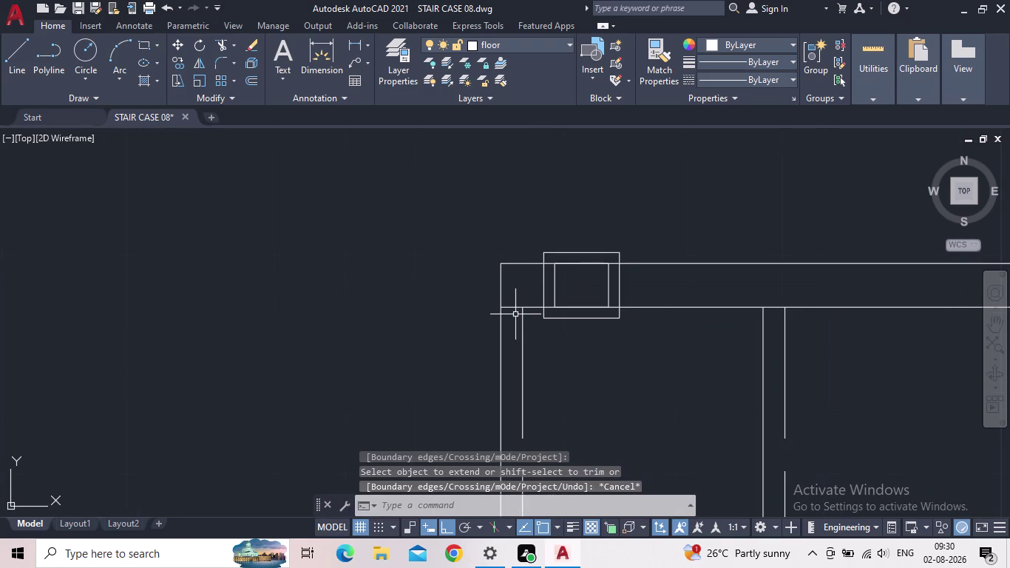
Trim the excess wall lines at the post with two fence cuts.
key(t)
key(r)
key(space)
click(515, 316)
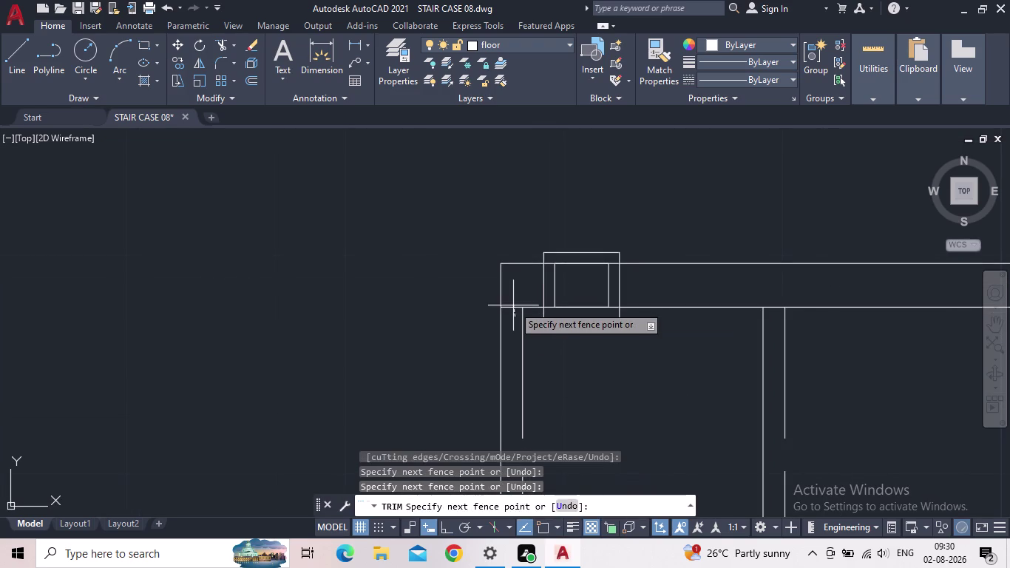
click(513, 302)
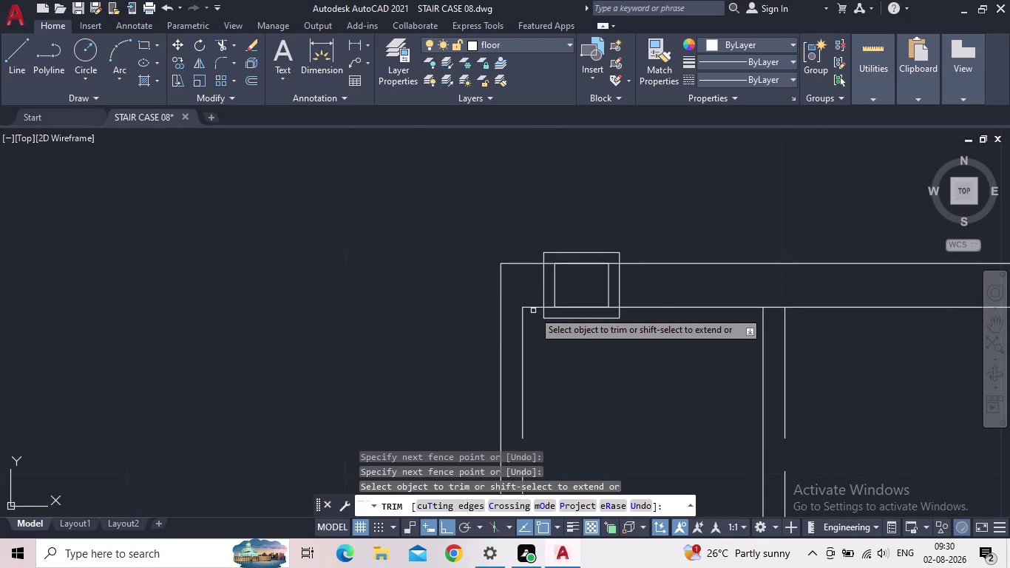
click(534, 313)
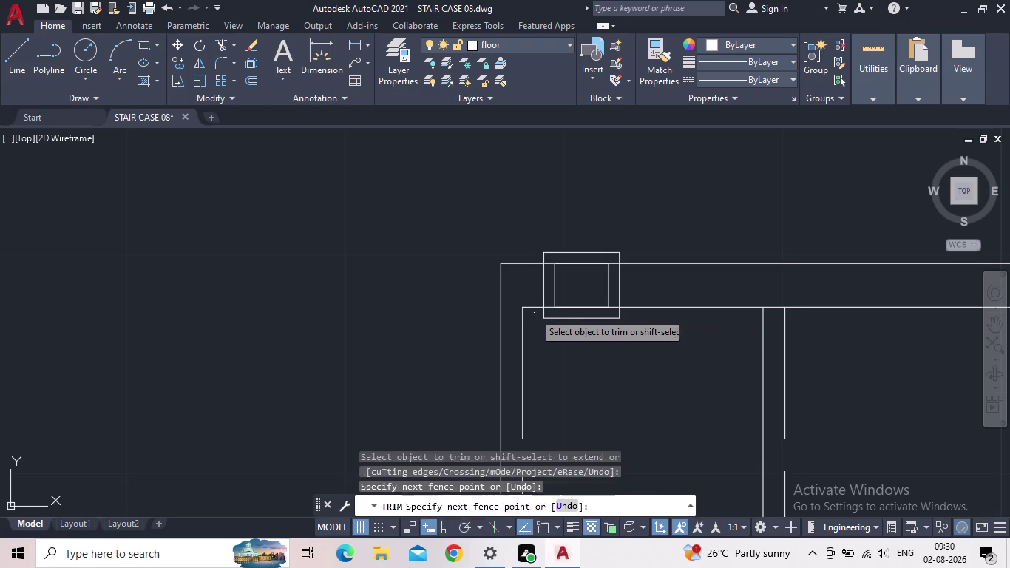
click(534, 305)
scroll(down, 3)
scroll(down, 3)
middle_drag(555, 378, 550, 356)
key(Escape)
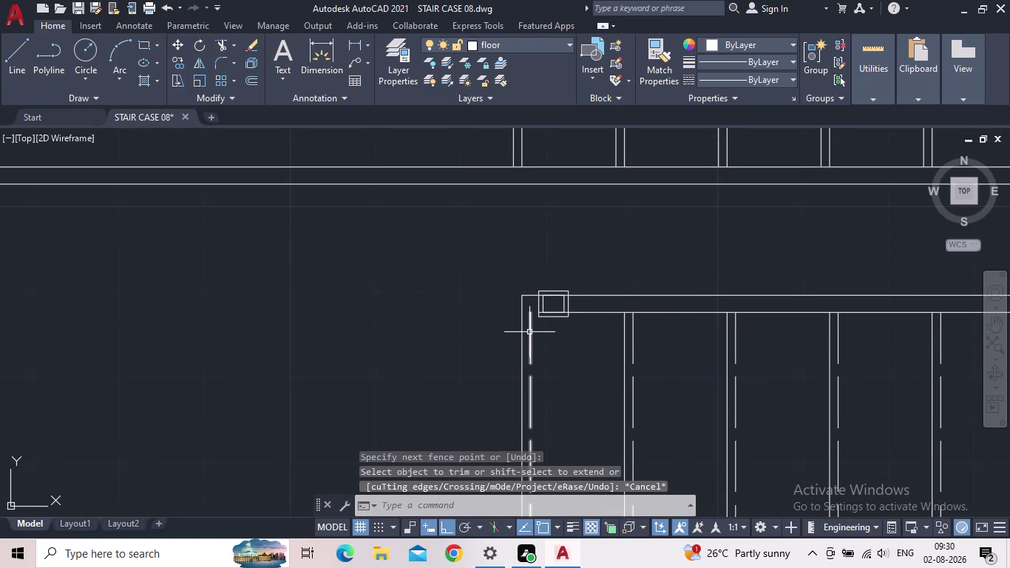
Stretch the dashed nosing line's top endpoint up to the post.
click(531, 324)
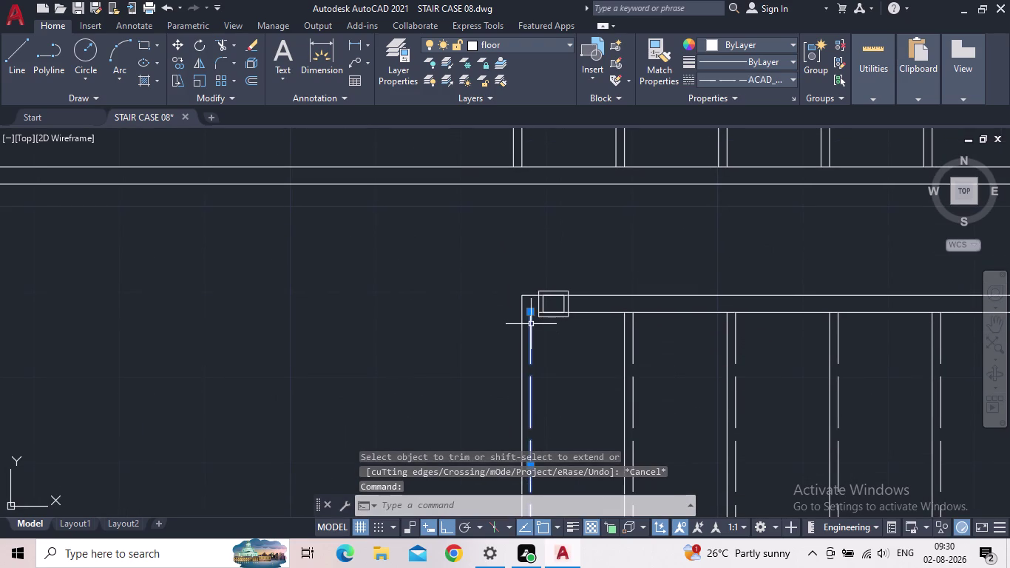
scroll(up, 3)
click(547, 313)
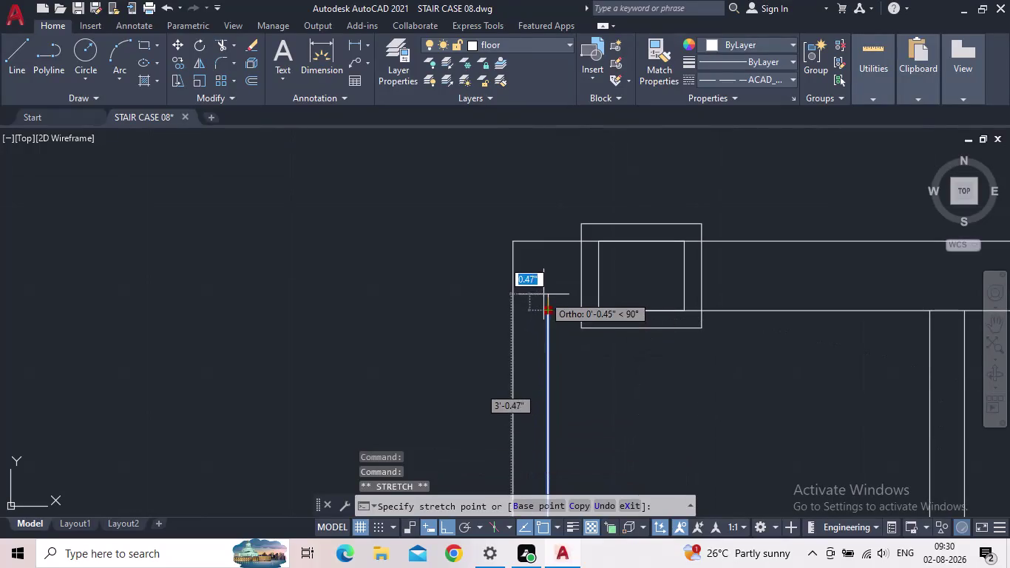
click(546, 287)
click(542, 285)
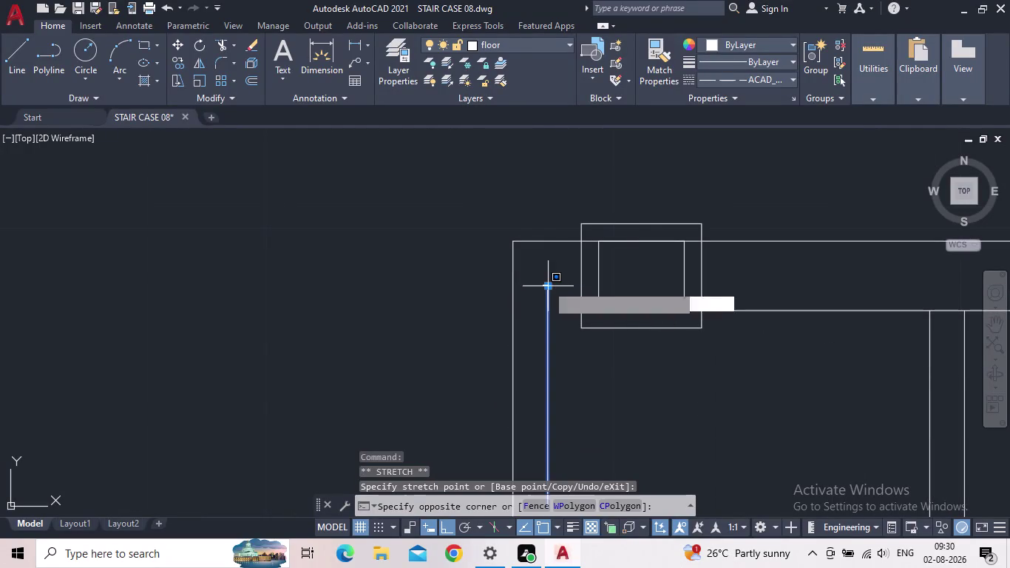
double_click(548, 287)
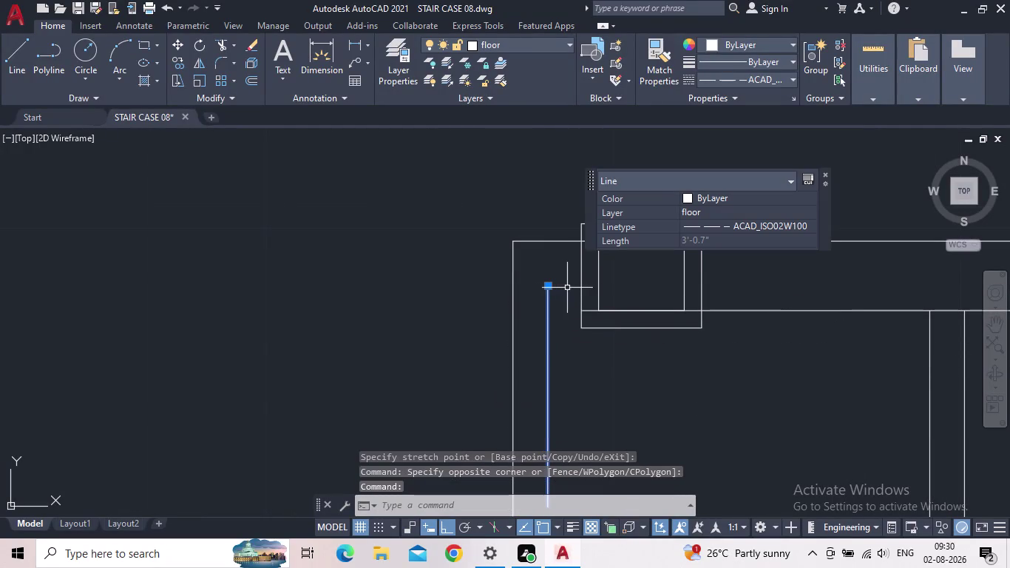
click(547, 286)
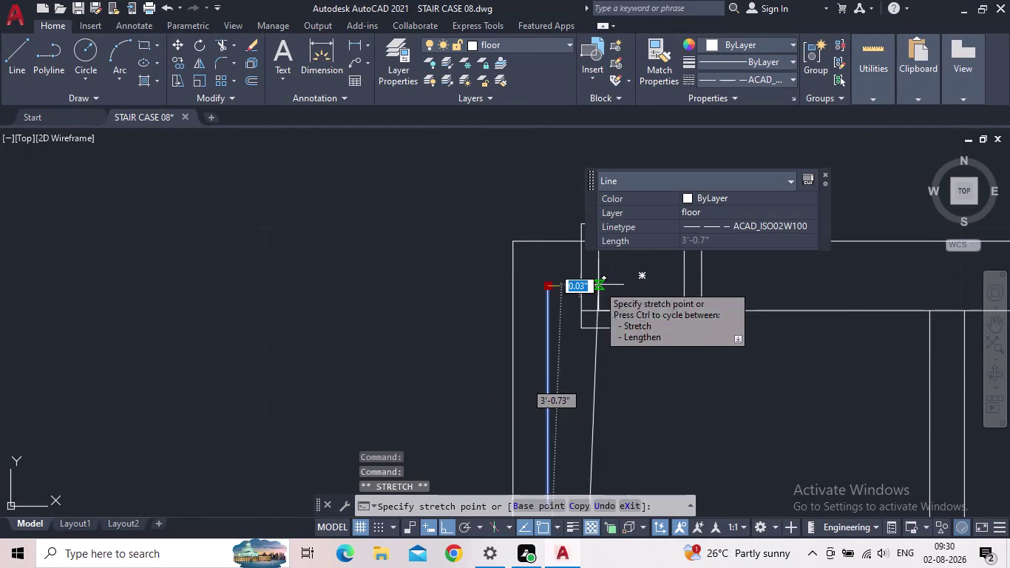
click(546, 287)
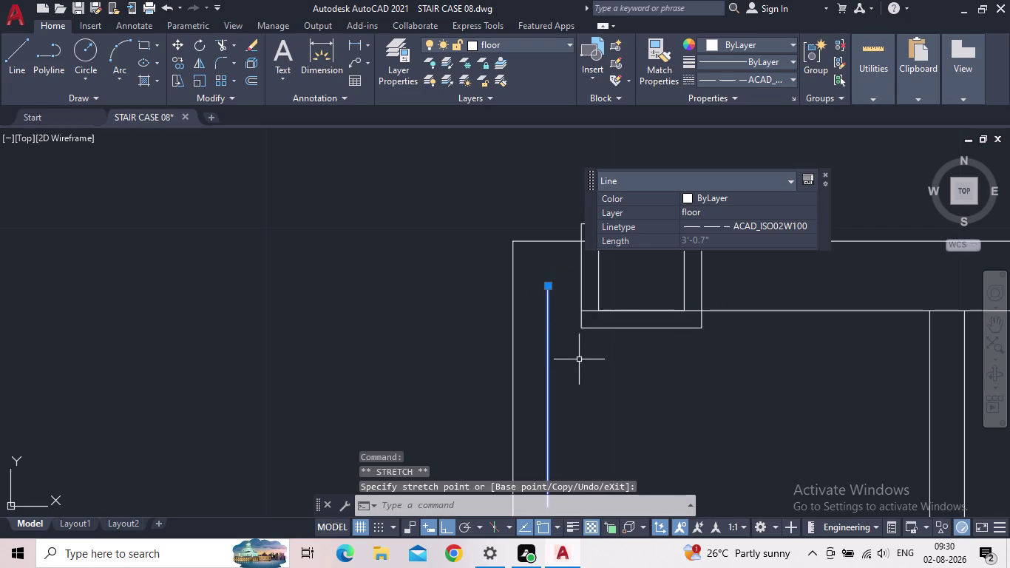
key(Escape)
scroll(down, 3)
scroll(up, 3)
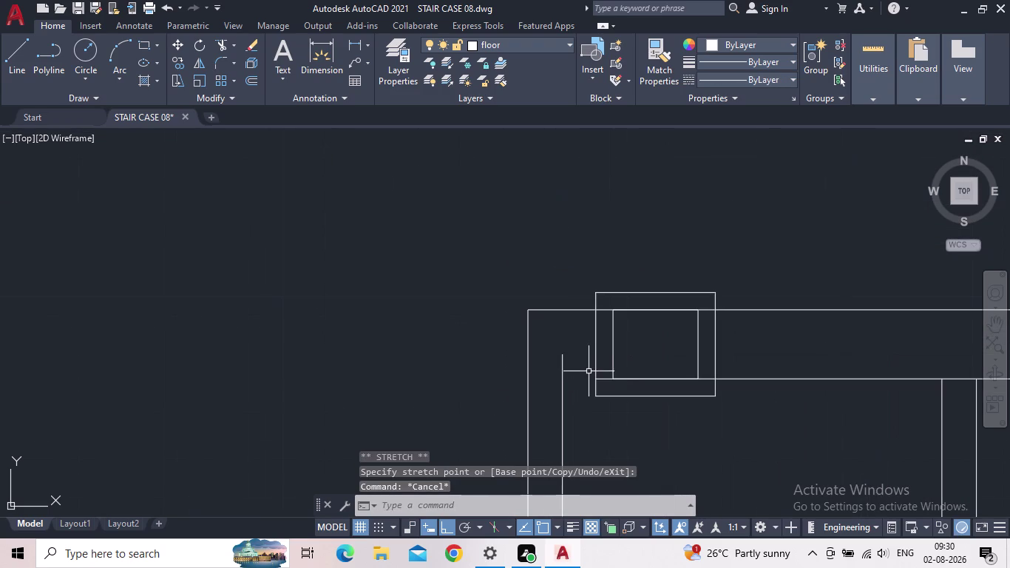
Draw a short line from the inner wall edge to the corner post.
key(l)
key(Return)
scroll(up, 3)
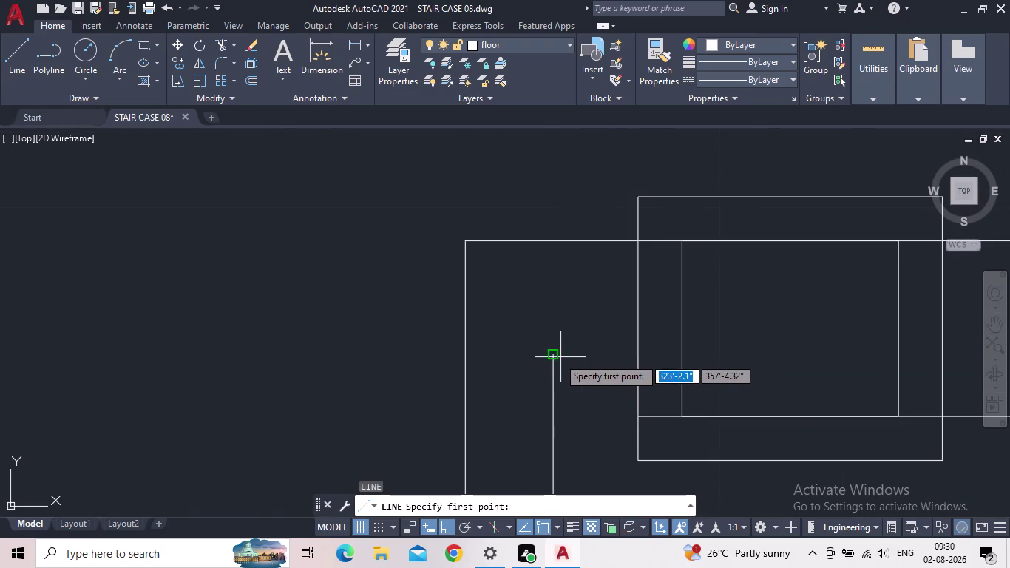
click(554, 357)
click(637, 355)
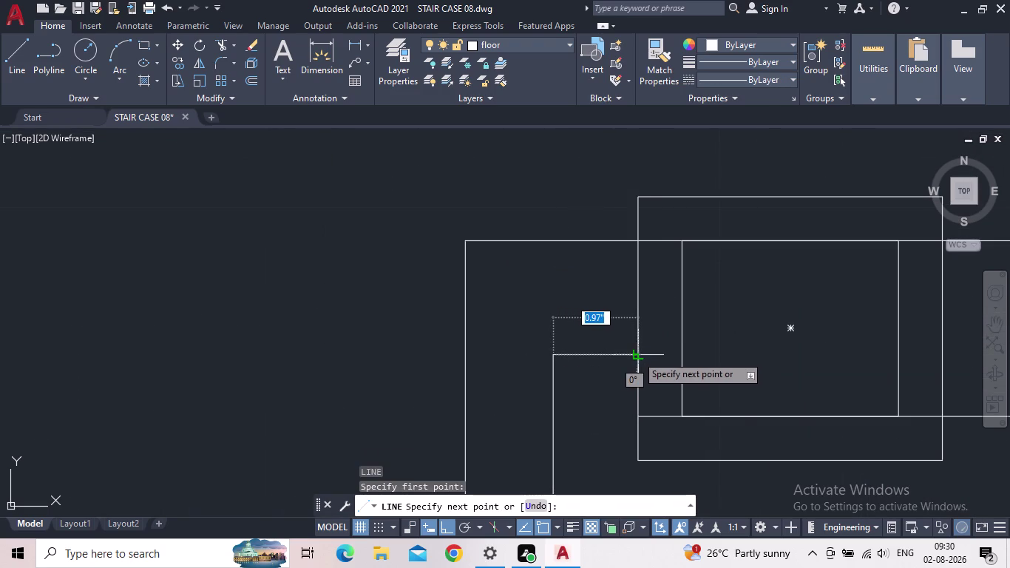
key(Escape)
scroll(down, 3)
middle_drag(614, 364, 609, 284)
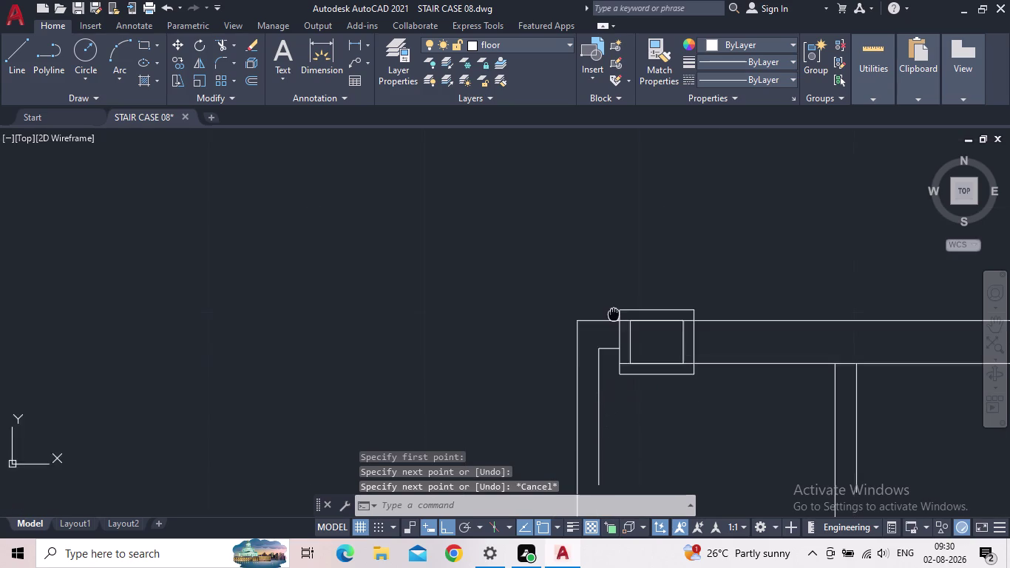
Zoom out over the staircase and save the drawing.
middle_drag(610, 284, 607, 217)
scroll(down, 3)
scroll(down, 3)
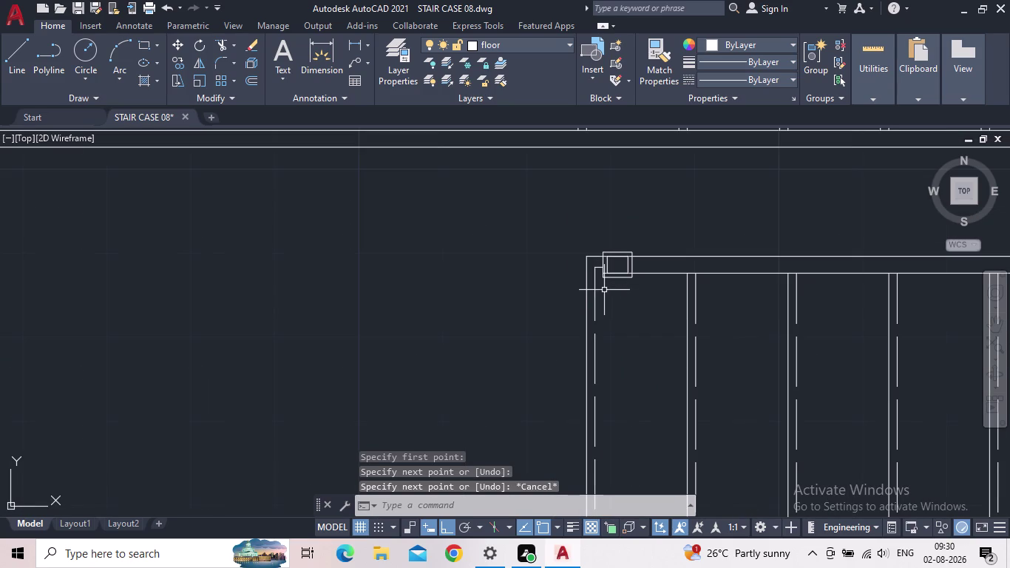
scroll(down, 3)
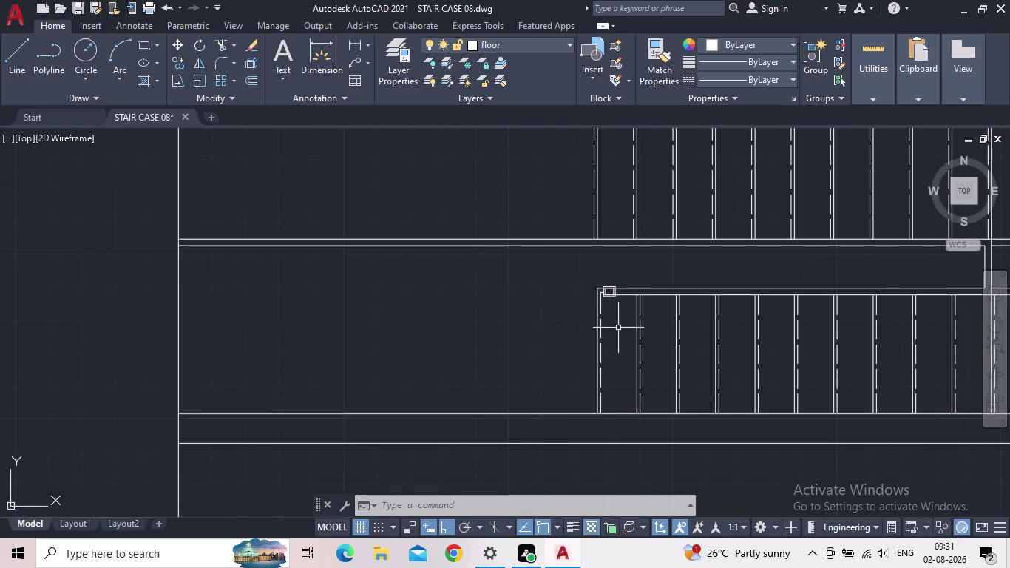
middle_click(618, 328)
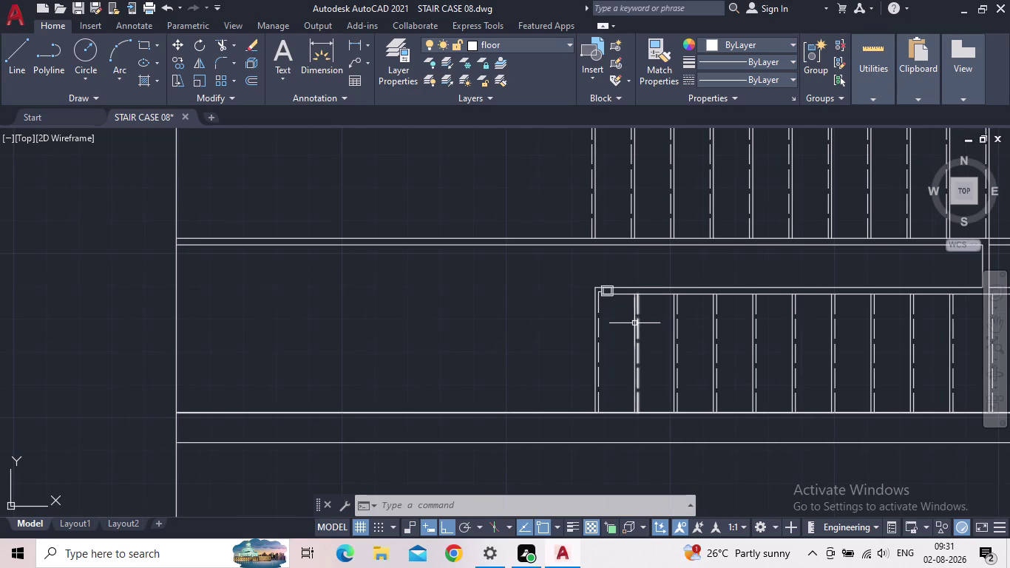
click(79, 7)
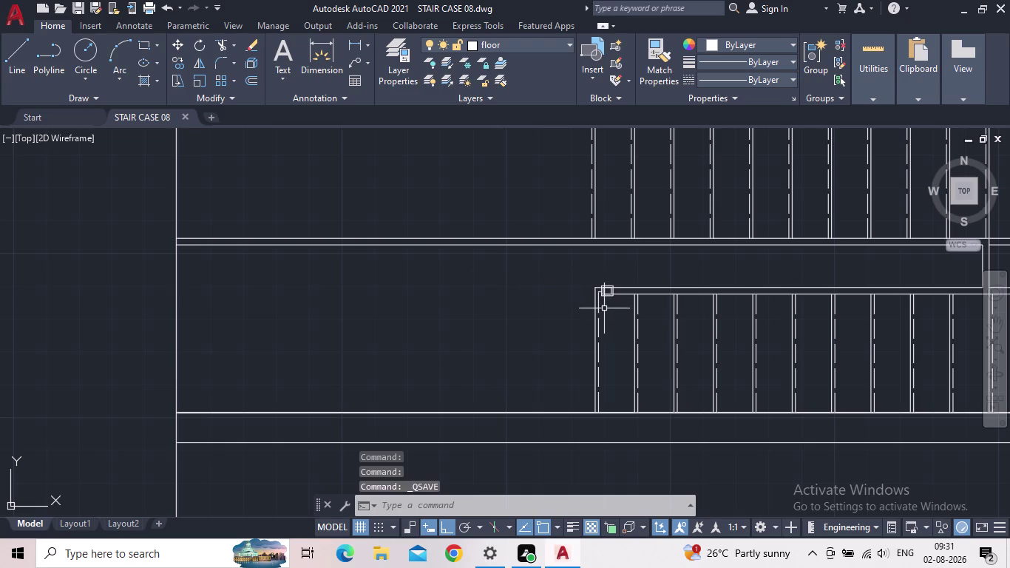
Zoom in on the central wall's left-end corner post and start a selection window.
scroll(up, 3)
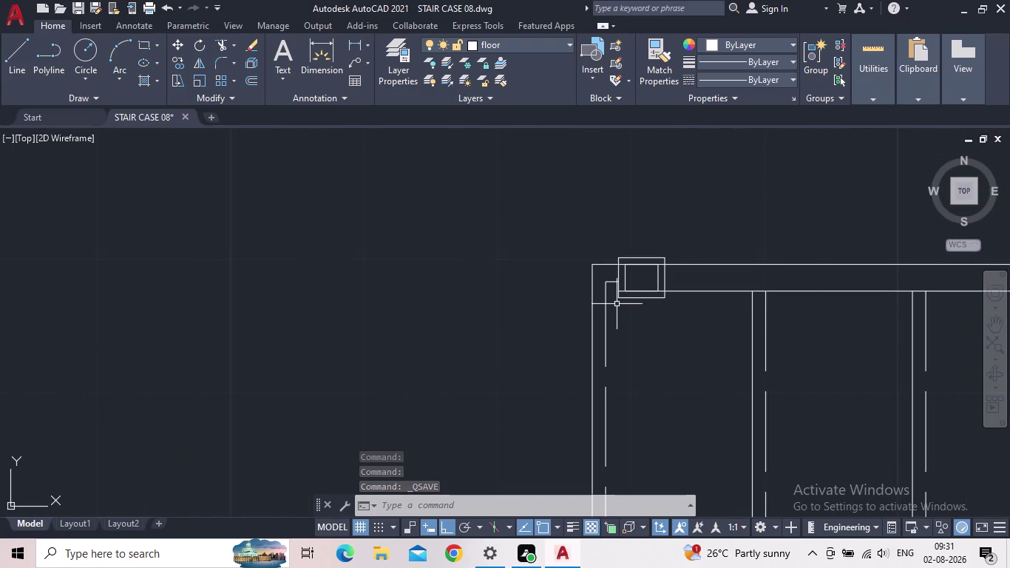
middle_drag(634, 321, 577, 324)
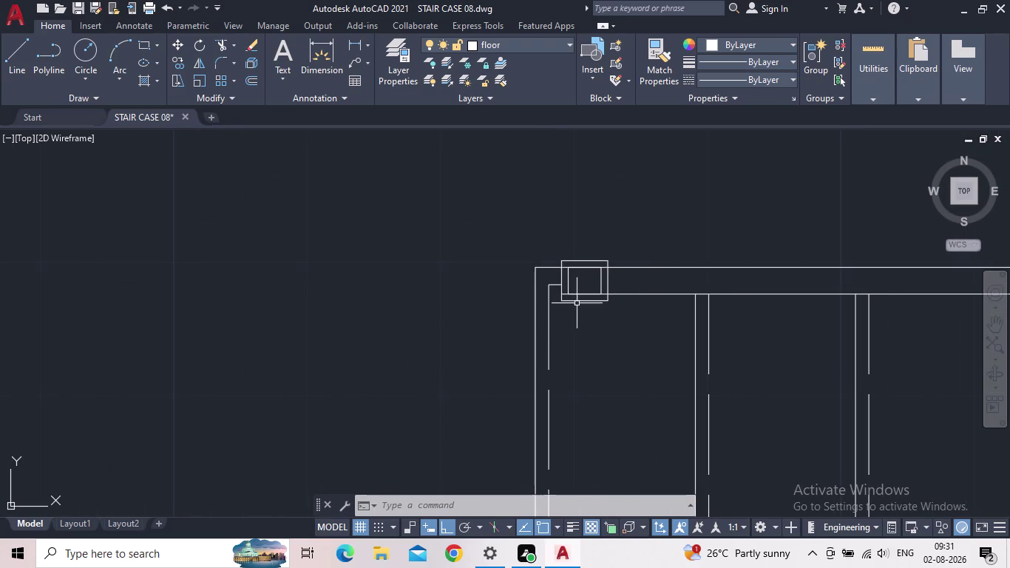
scroll(down, 3)
middle_drag(605, 377, 539, 332)
scroll(down, 3)
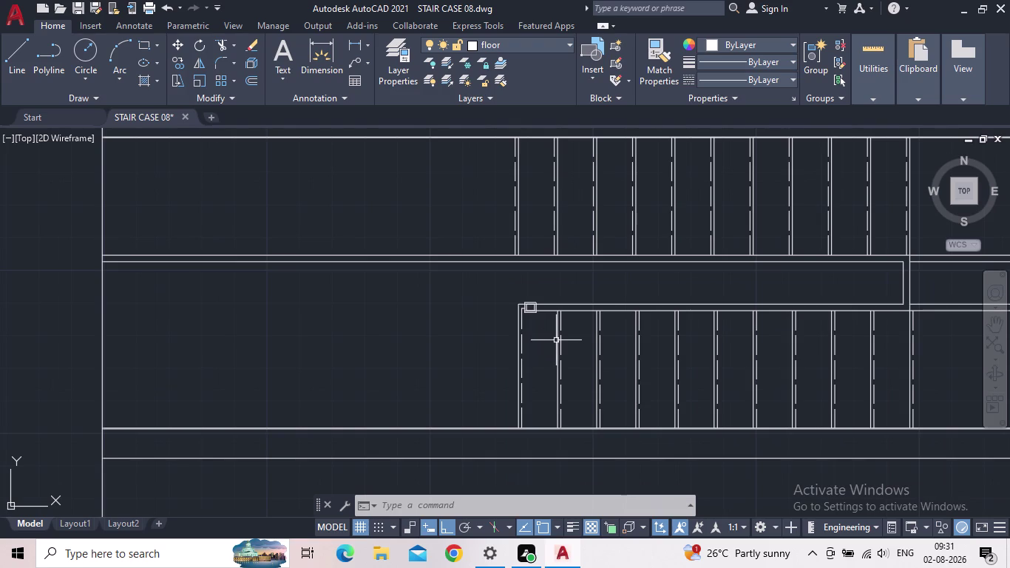
scroll(down, 3)
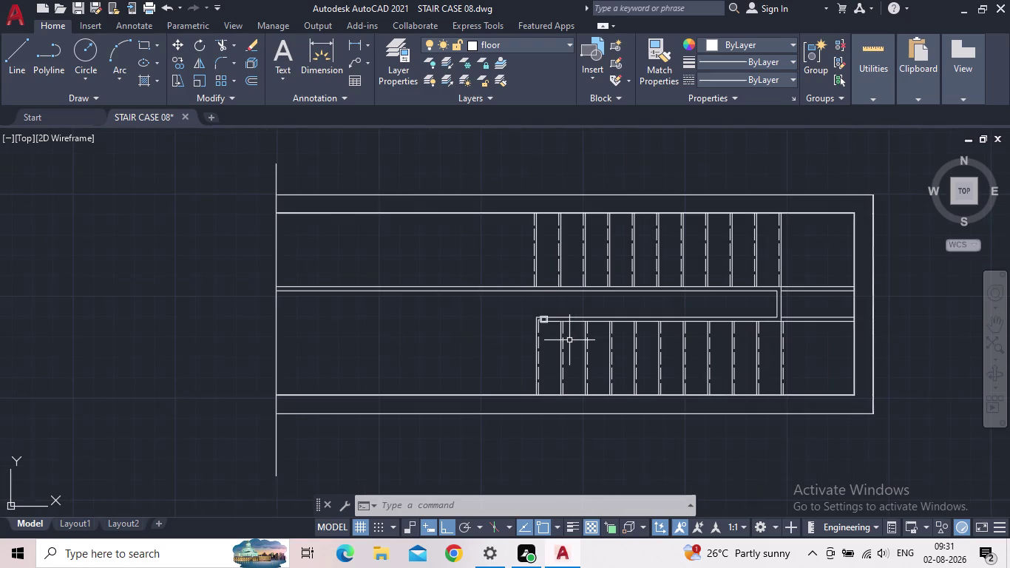
middle_drag(575, 340, 557, 349)
middle_click(557, 349)
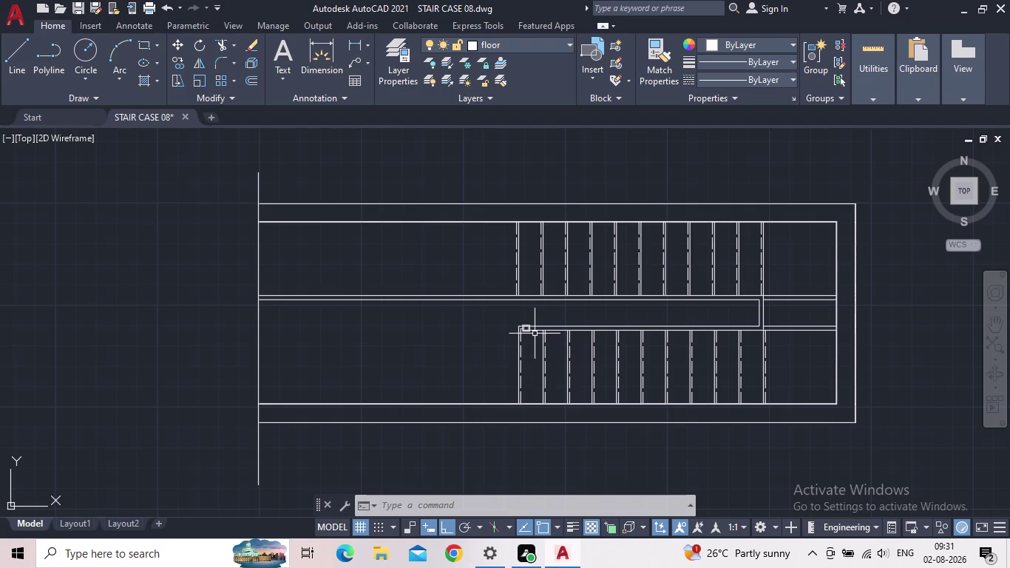
scroll(up, 3)
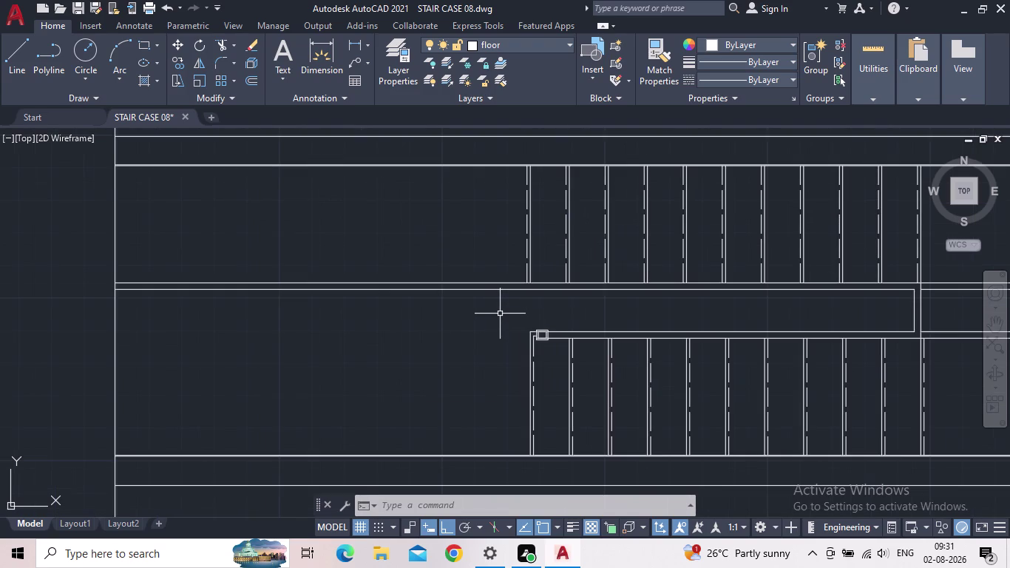
scroll(up, 3)
scroll(up, 3)
drag(654, 395, 645, 391)
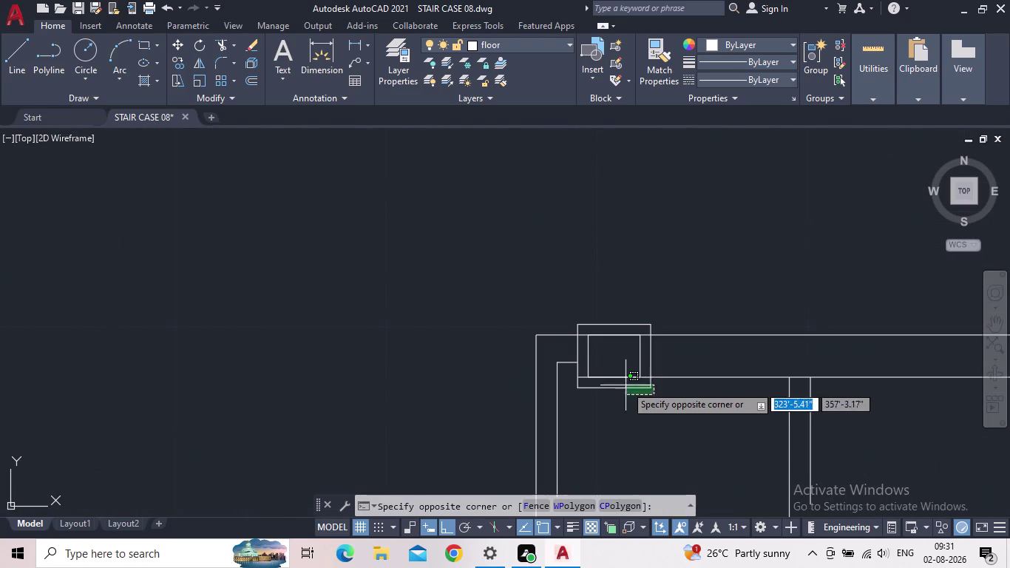
Select both squares of the double-square corner post.
click(610, 373)
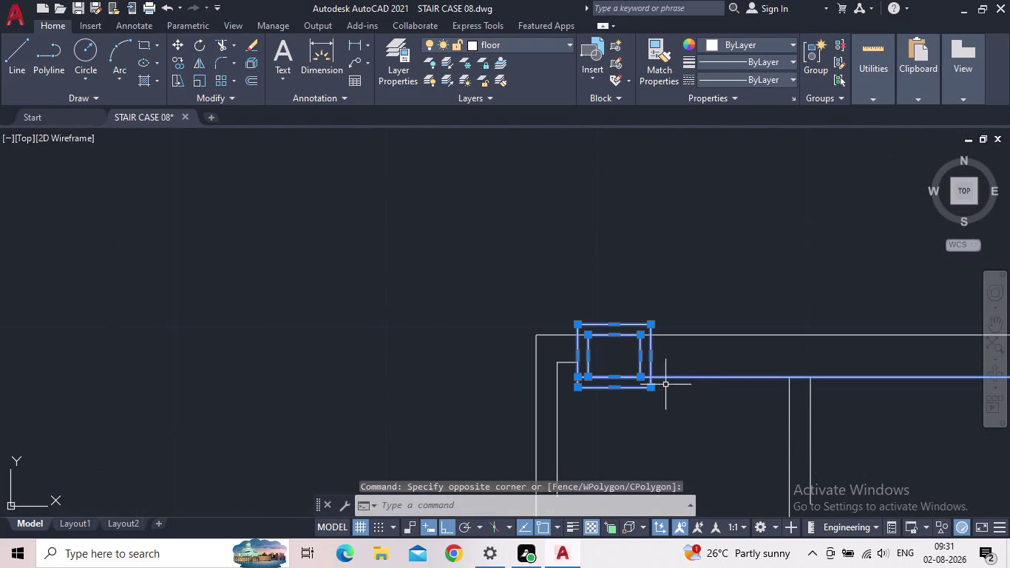
key(Escape)
click(659, 359)
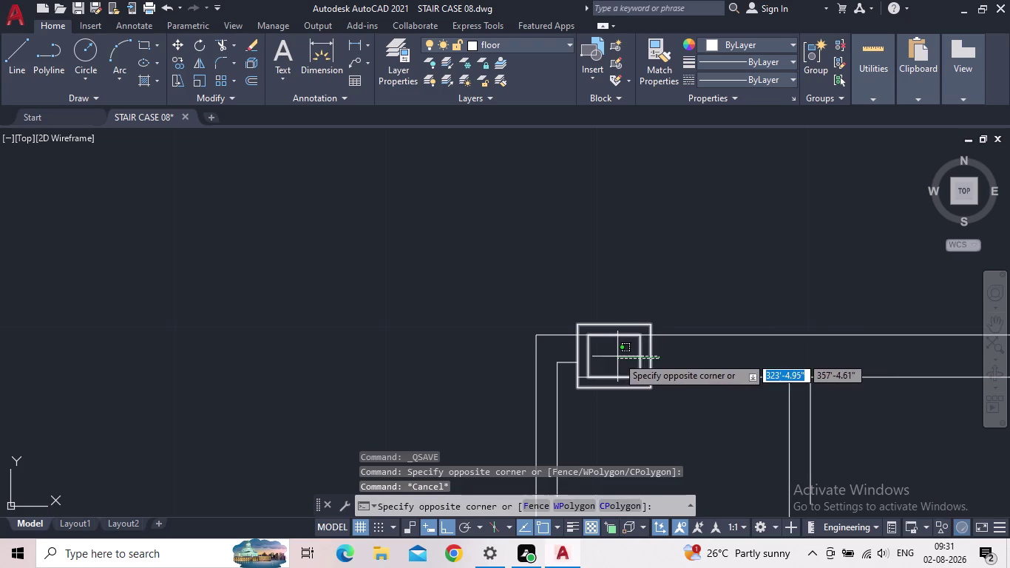
click(617, 356)
Copy the post from its lower corner to the divider's right end, then select the copy.
key(c)
key(o)
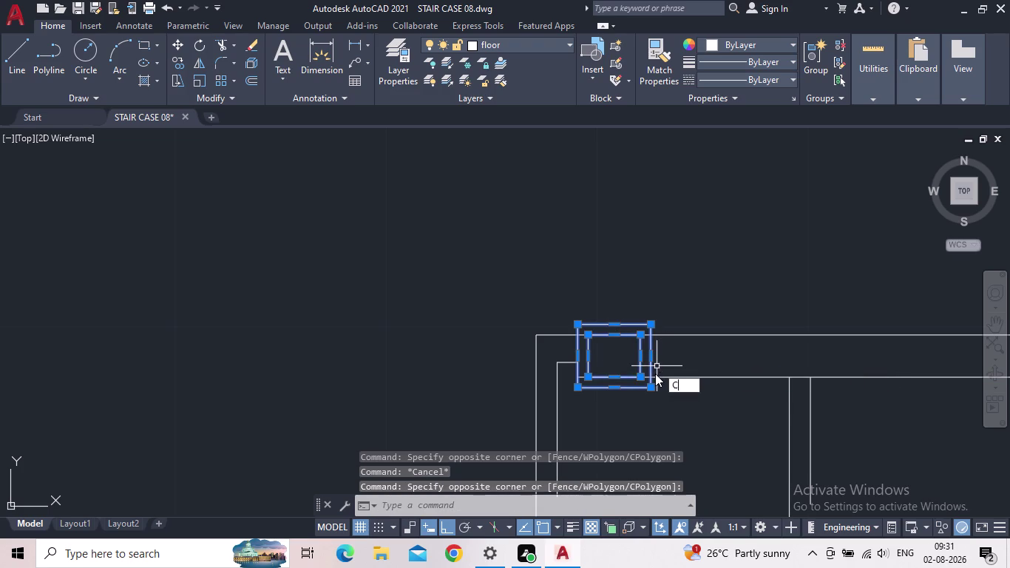
key(Return)
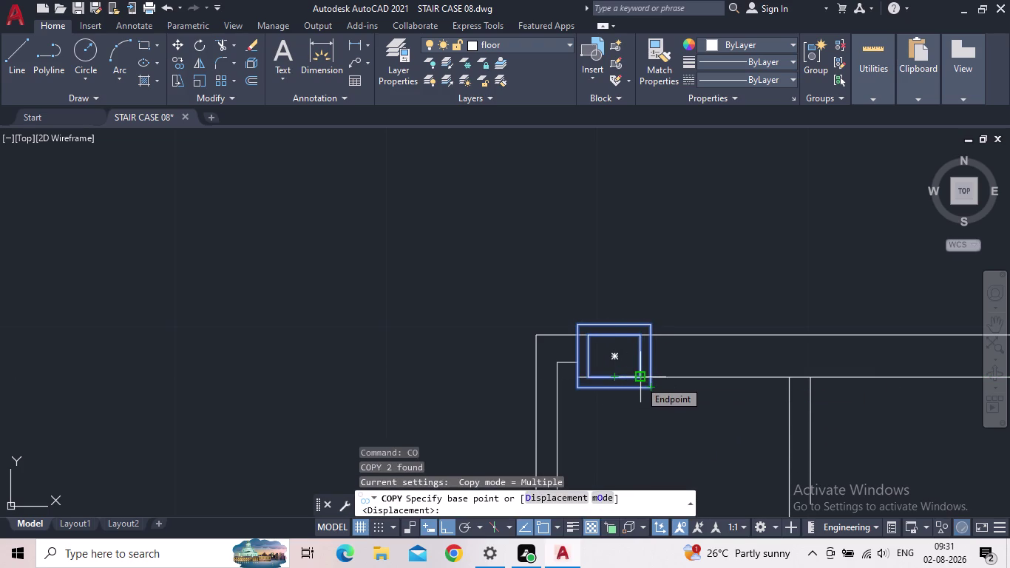
click(590, 380)
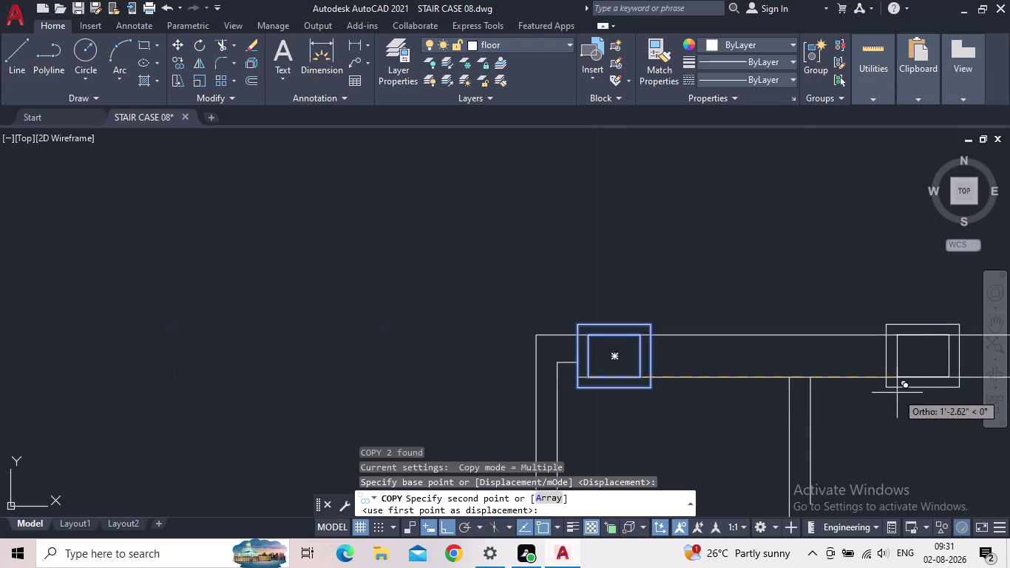
middle_drag(888, 391, 410, 425)
scroll(down, 3)
middle_drag(750, 436, 728, 431)
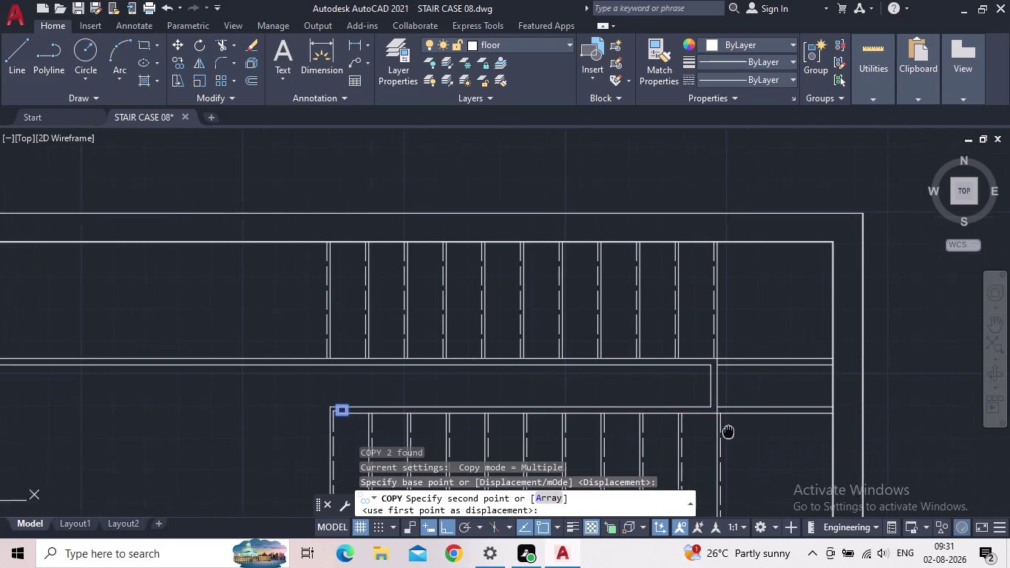
middle_drag(729, 431, 726, 427)
scroll(up, 3)
scroll(up, 3)
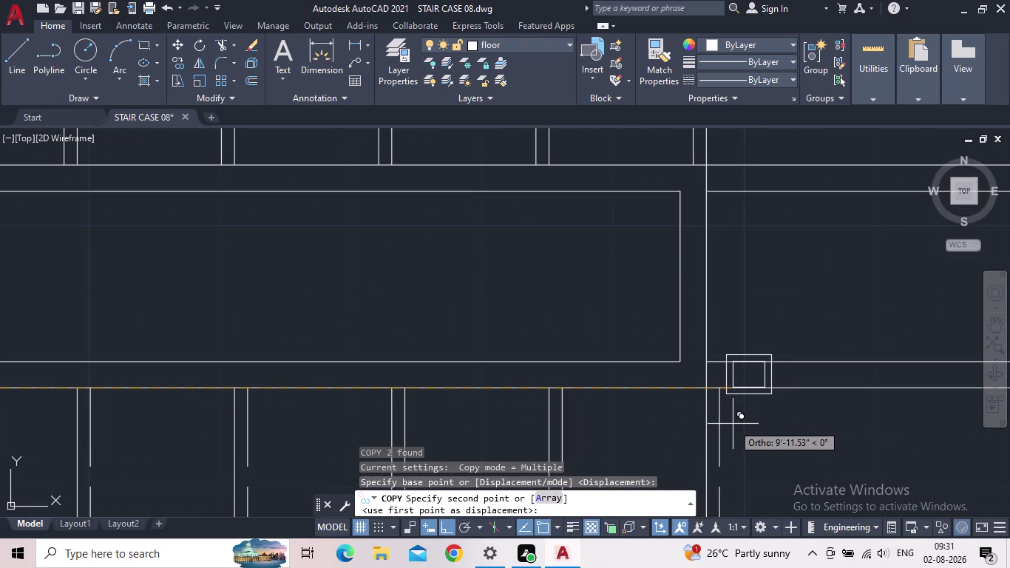
scroll(up, 3)
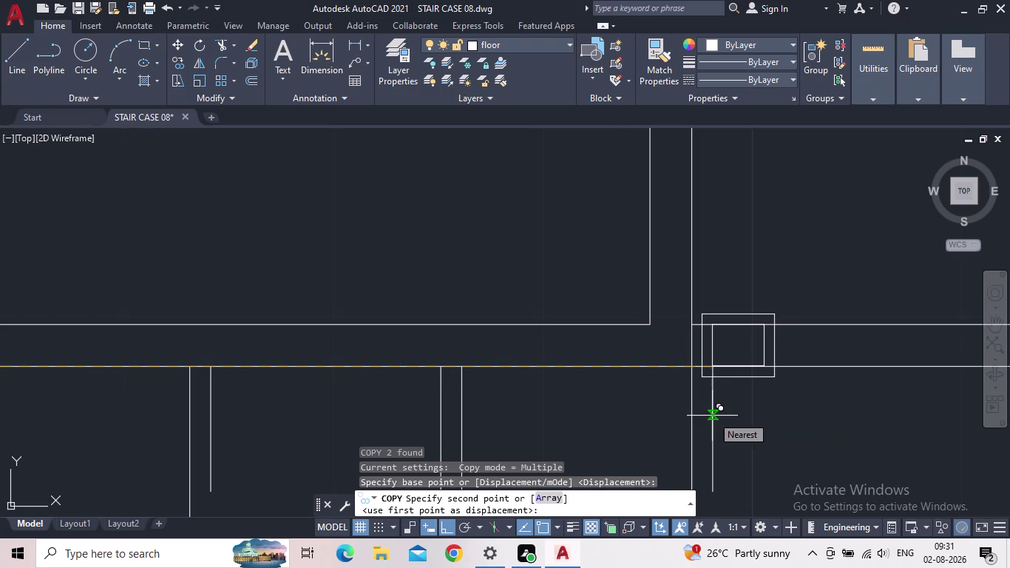
scroll(up, 3)
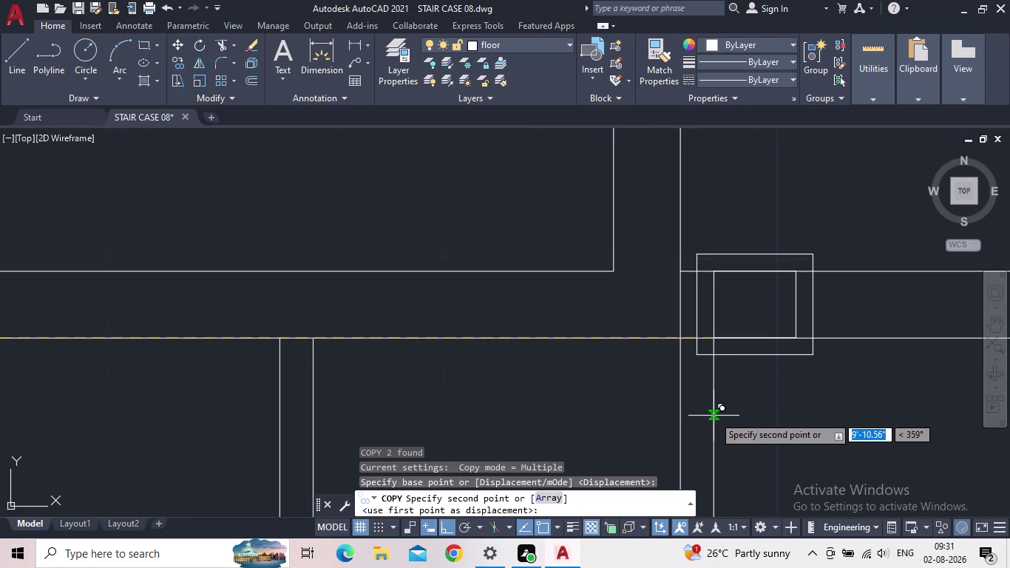
click(714, 417)
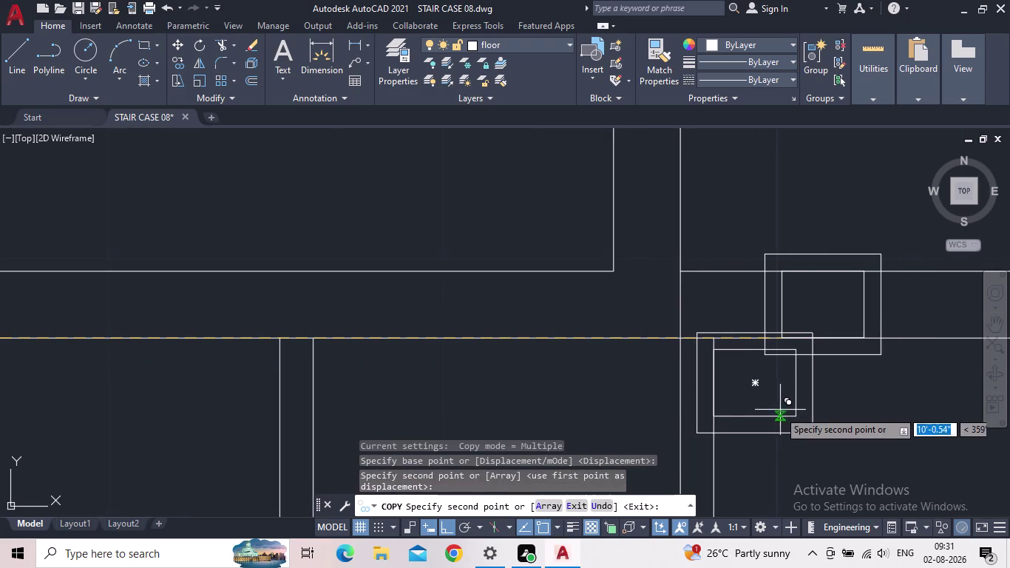
key(Escape)
drag(815, 458, 804, 452)
click(726, 392)
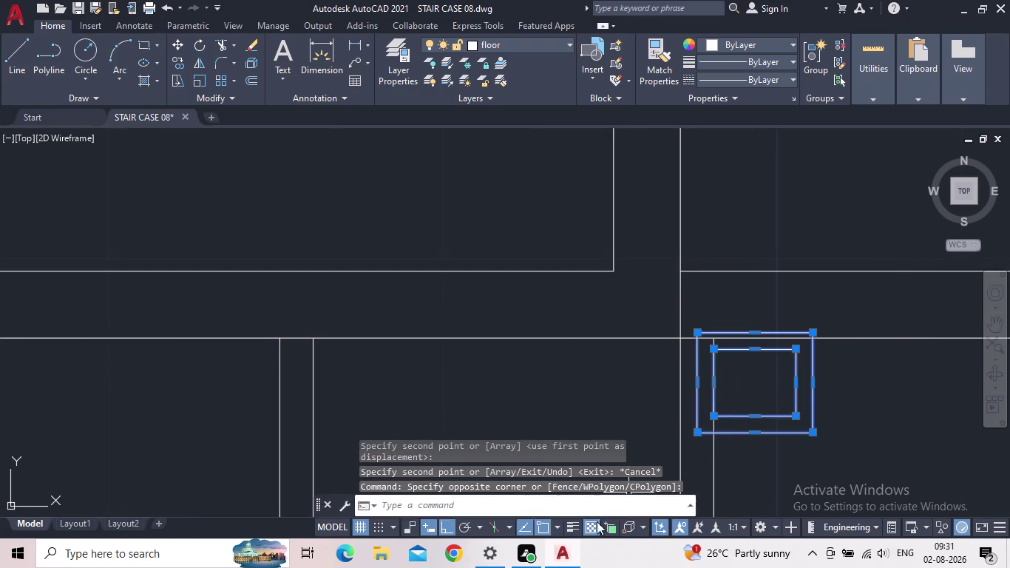
With Ortho on, move the copied post up onto the wall line.
click(451, 526)
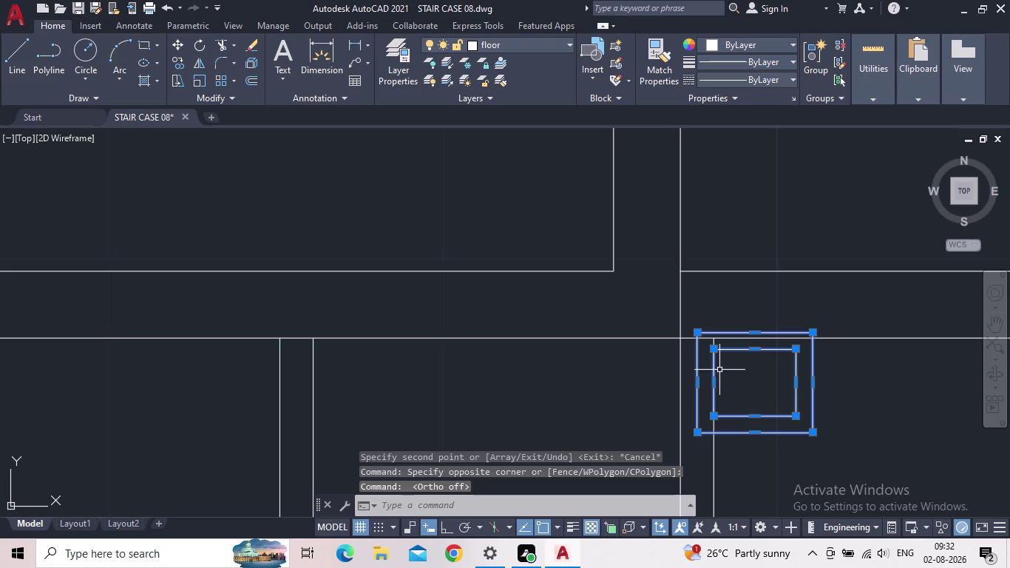
click(446, 532)
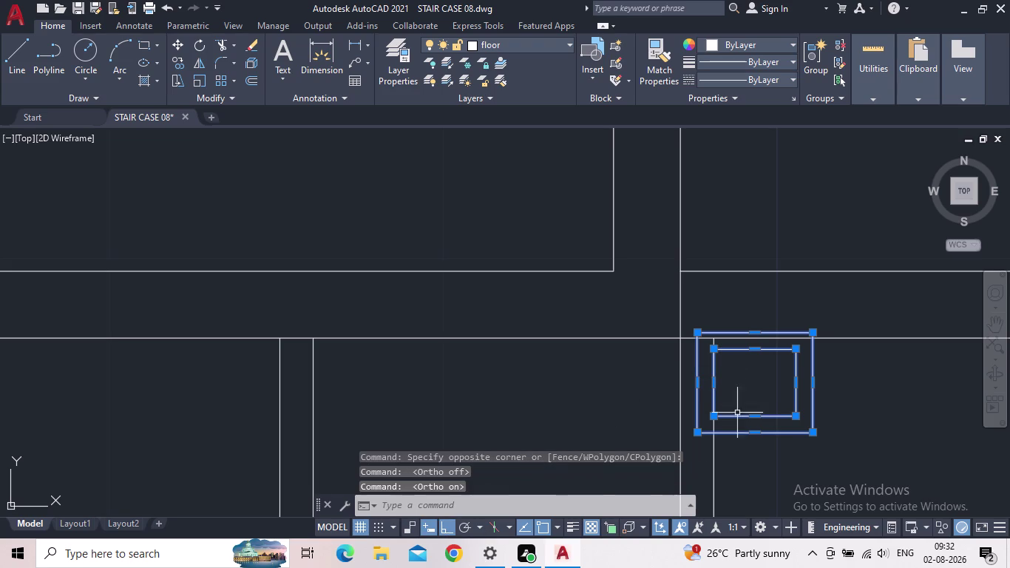
key(m)
key(Return)
click(714, 418)
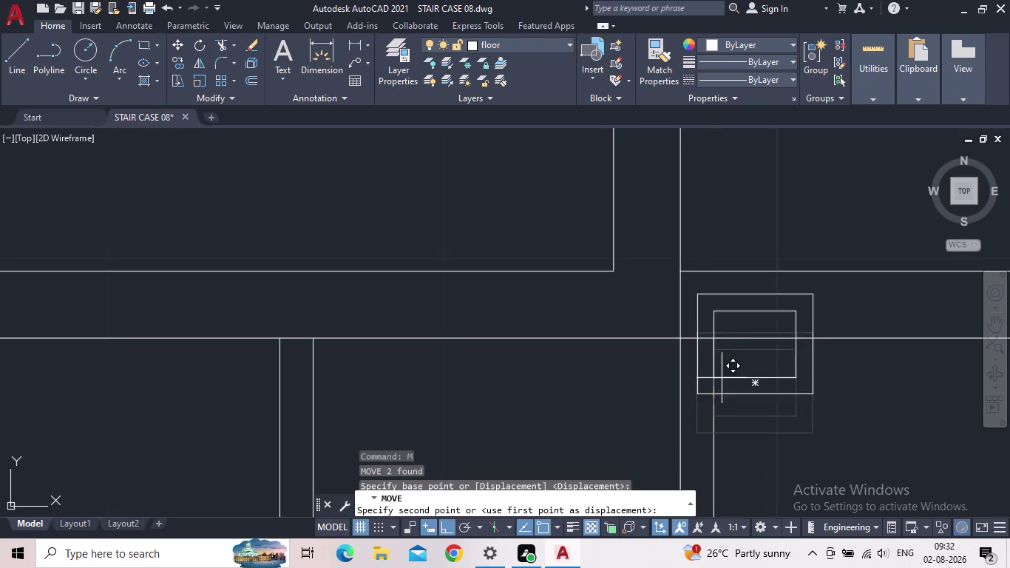
click(712, 341)
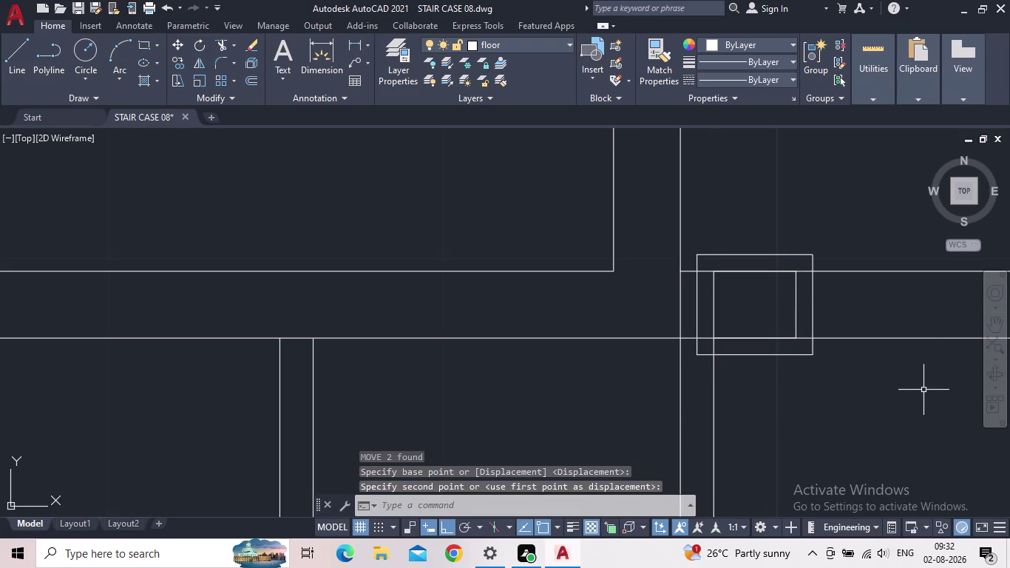
key(Escape)
scroll(down, 3)
middle_drag(863, 412, 794, 394)
scroll(down, 3)
middle_drag(795, 428, 774, 403)
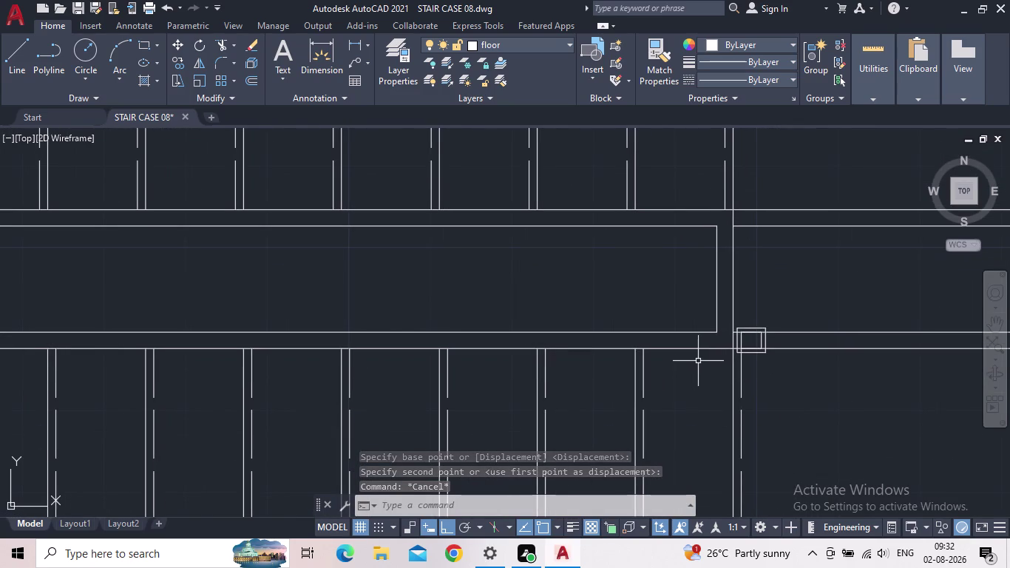
scroll(up, 3)
Reselect the post and move it right onto the wall junction.
click(774, 376)
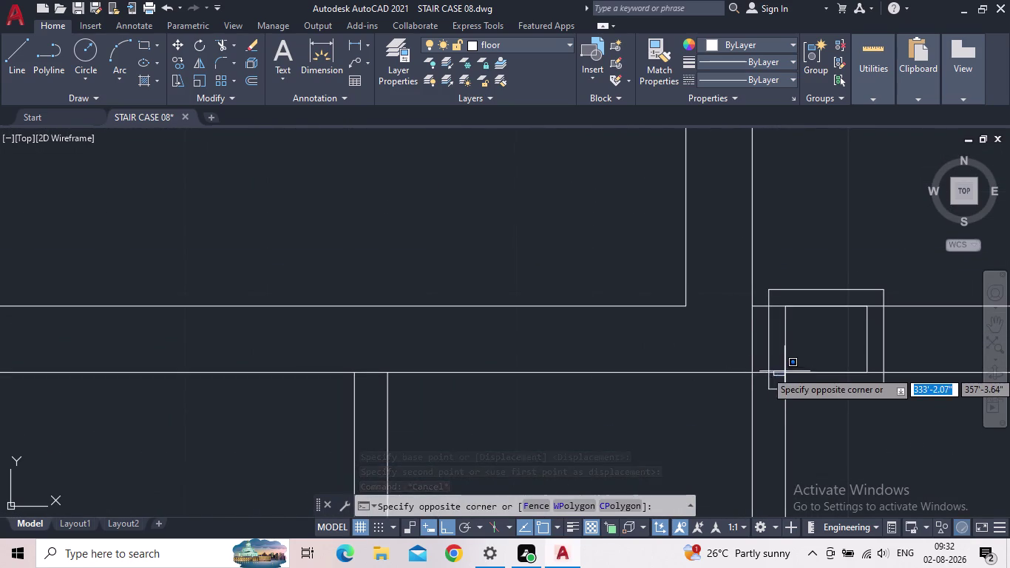
click(786, 367)
click(794, 358)
click(765, 355)
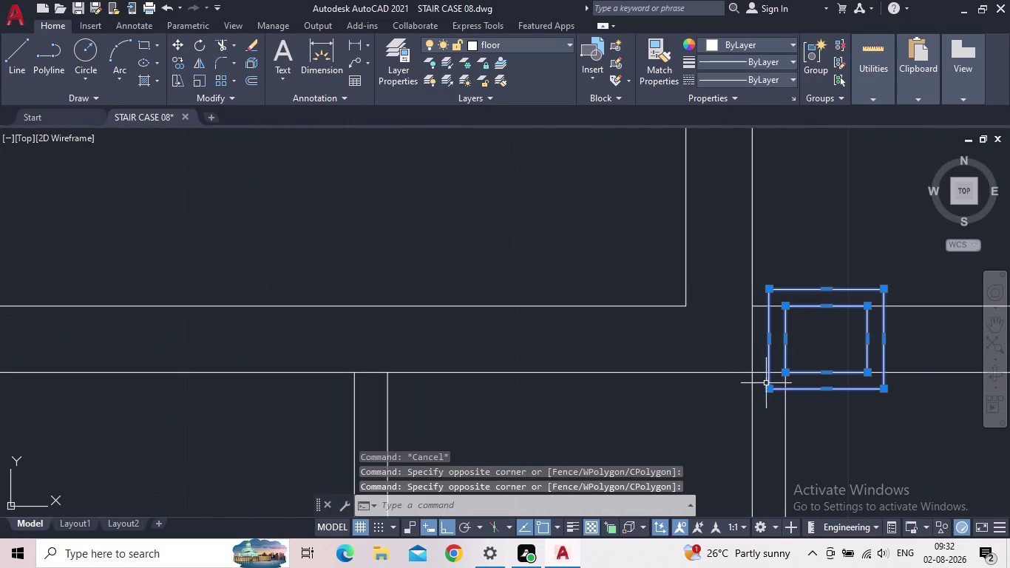
key(m)
key(Return)
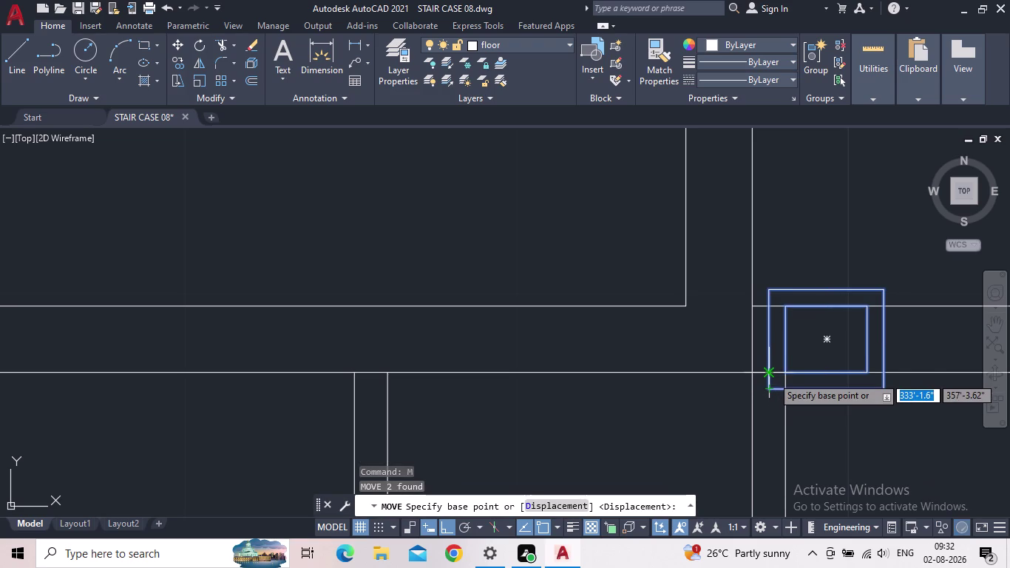
click(772, 376)
click(786, 376)
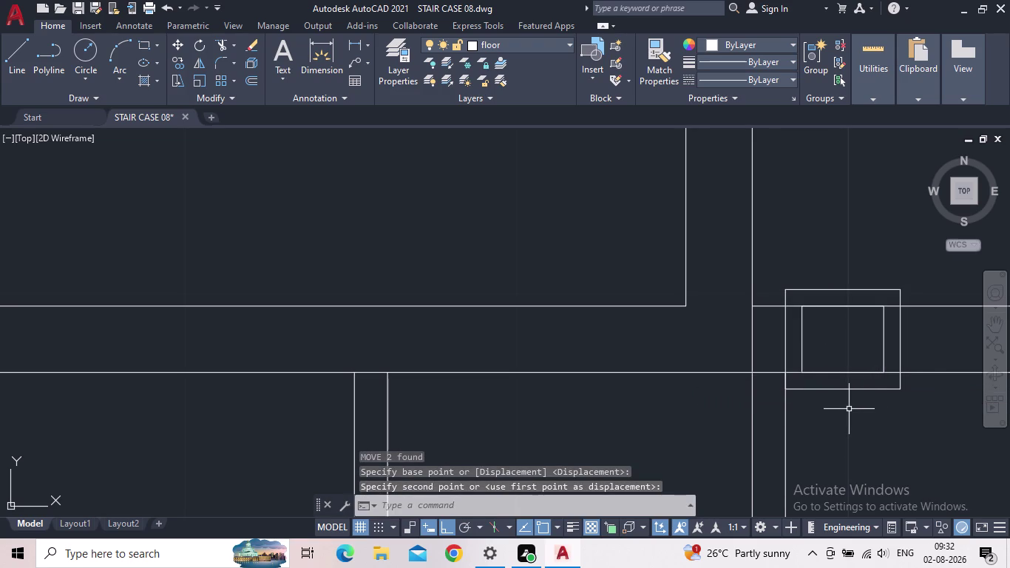
key(Escape)
Pan over the stair layout to check the post's position and begin selecting it.
scroll(down, 3)
scroll(down, 3)
middle_drag(864, 422, 702, 334)
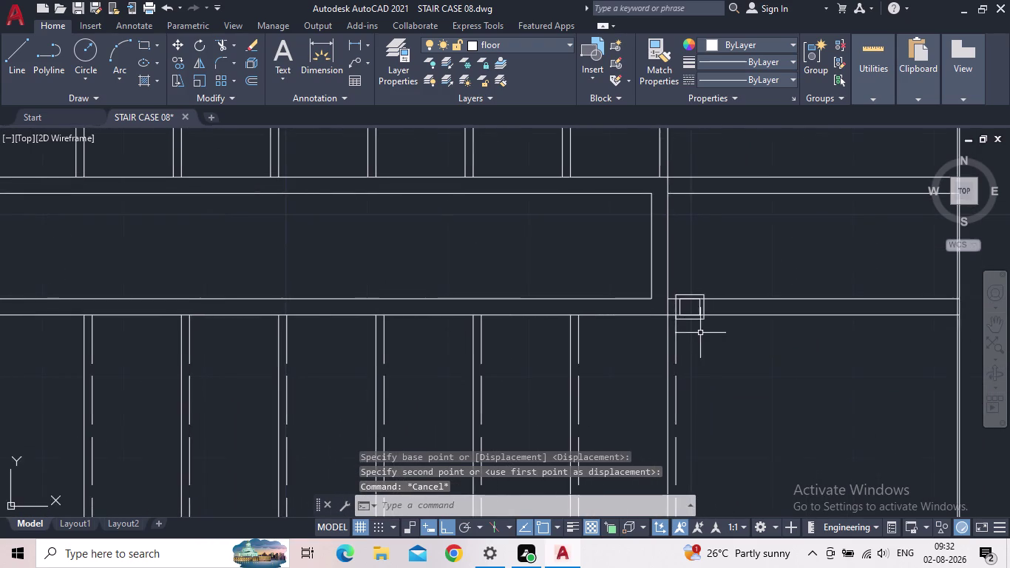
scroll(down, 3)
scroll(up, 3)
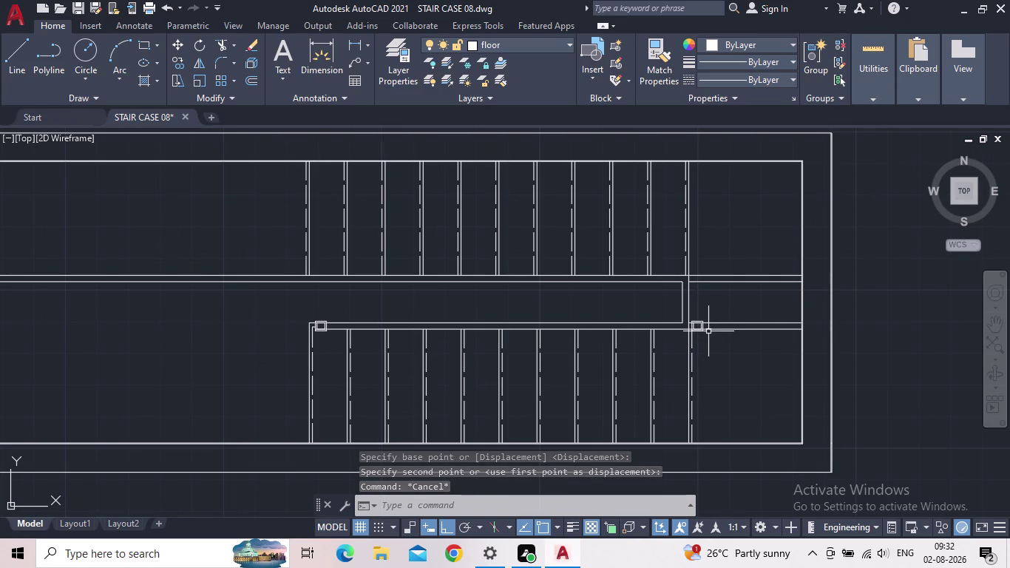
scroll(up, 3)
scroll(up, 3)
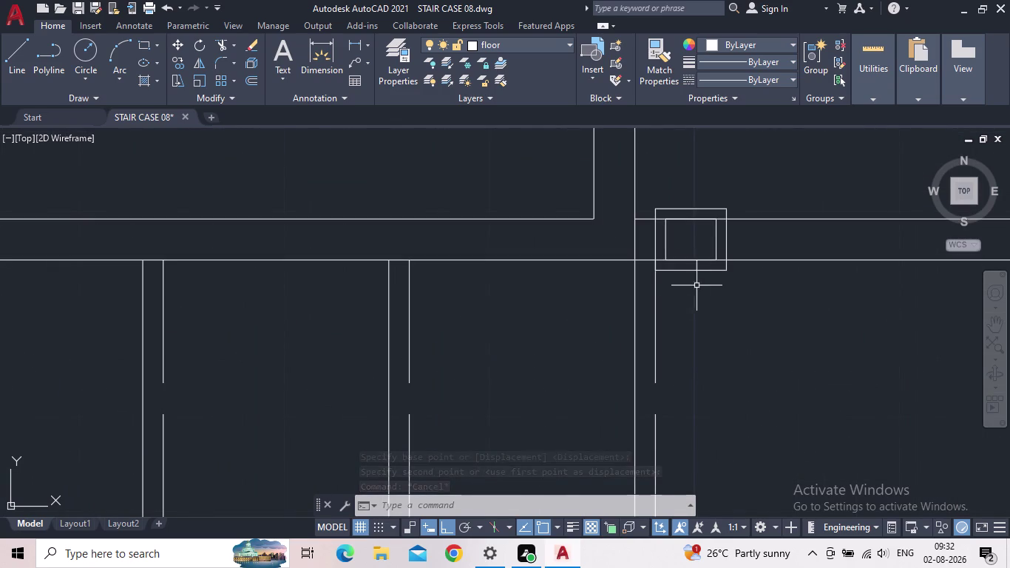
scroll(up, 3)
click(738, 244)
With Ortho off, copy the corner post to the wall corner at the landing's left end.
click(661, 233)
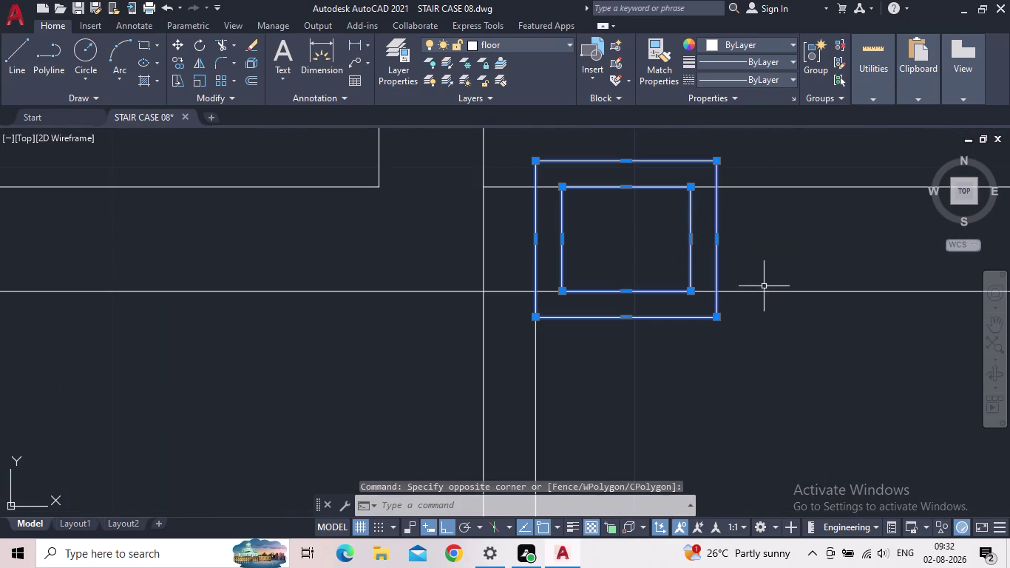
key(c)
text(O)
key(space)
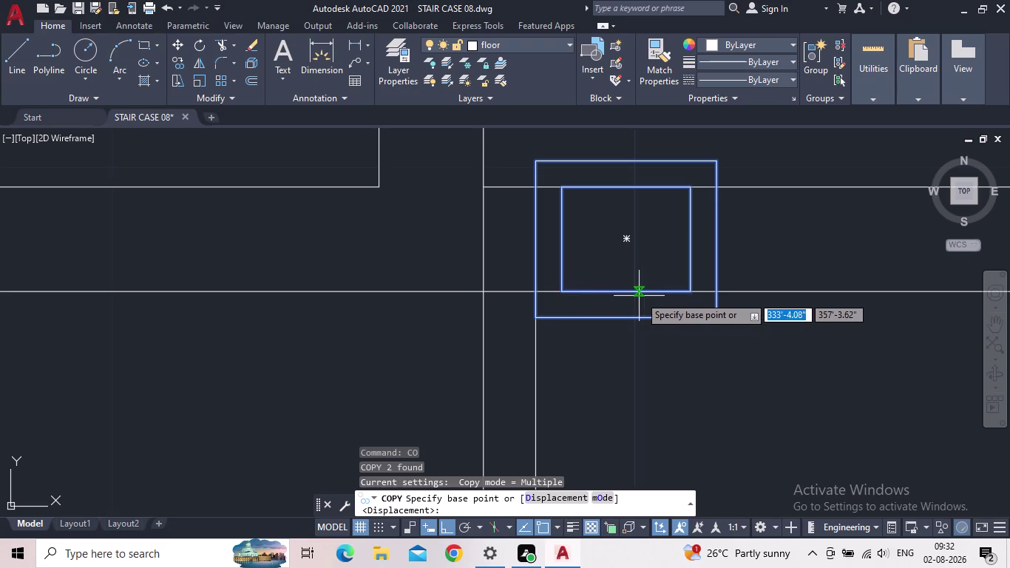
drag(692, 294, 685, 293)
middle_drag(454, 235, 731, 279)
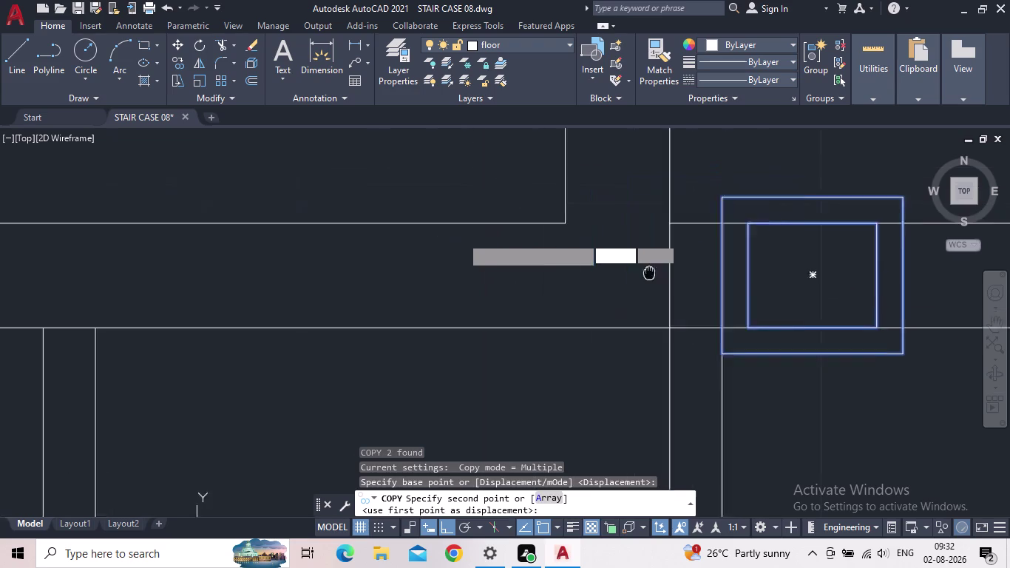
scroll(down, 3)
middle_drag(730, 279, 760, 278)
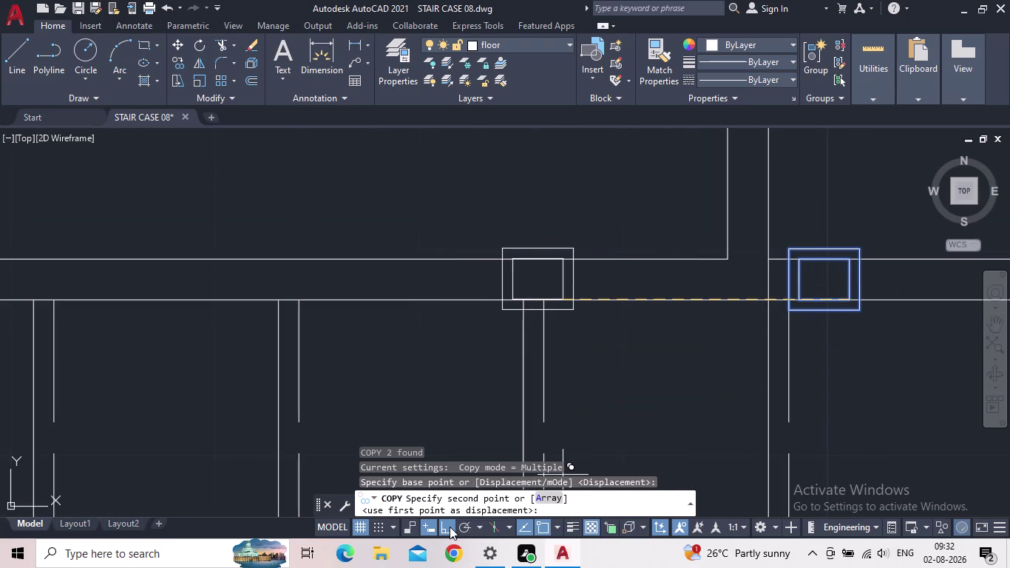
click(450, 527)
middle_drag(433, 274, 750, 338)
scroll(down, 3)
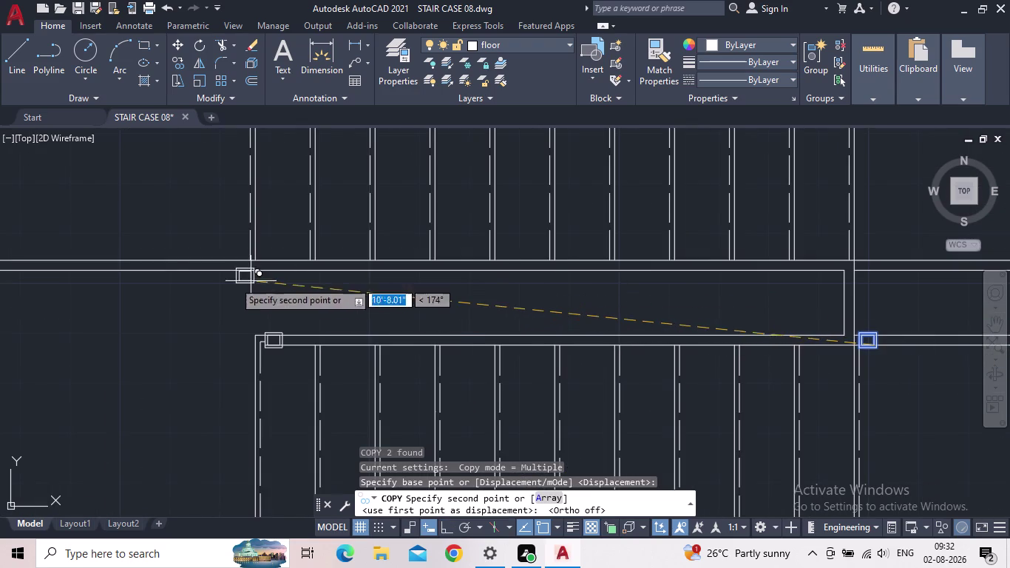
scroll(up, 3)
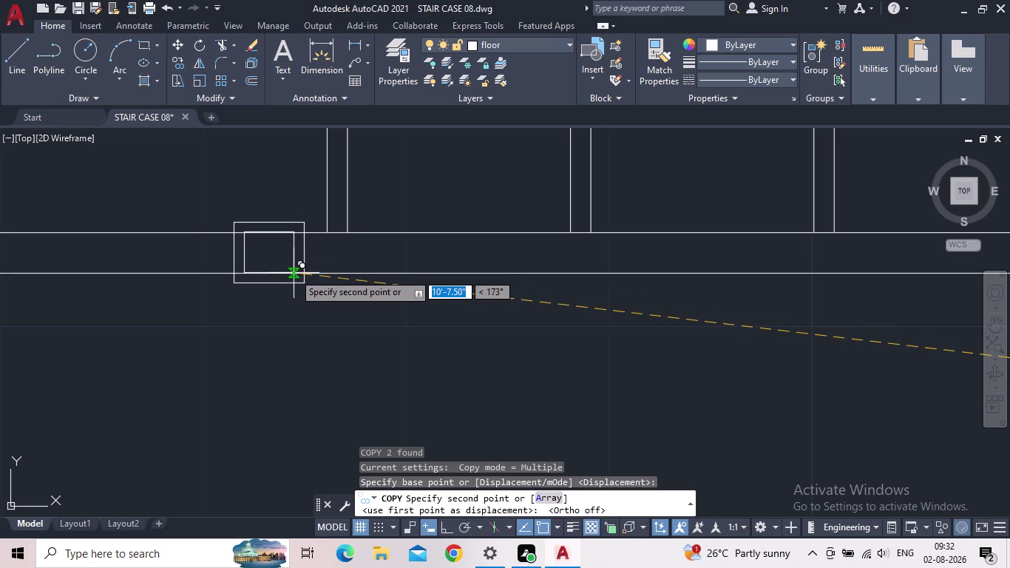
click(293, 273)
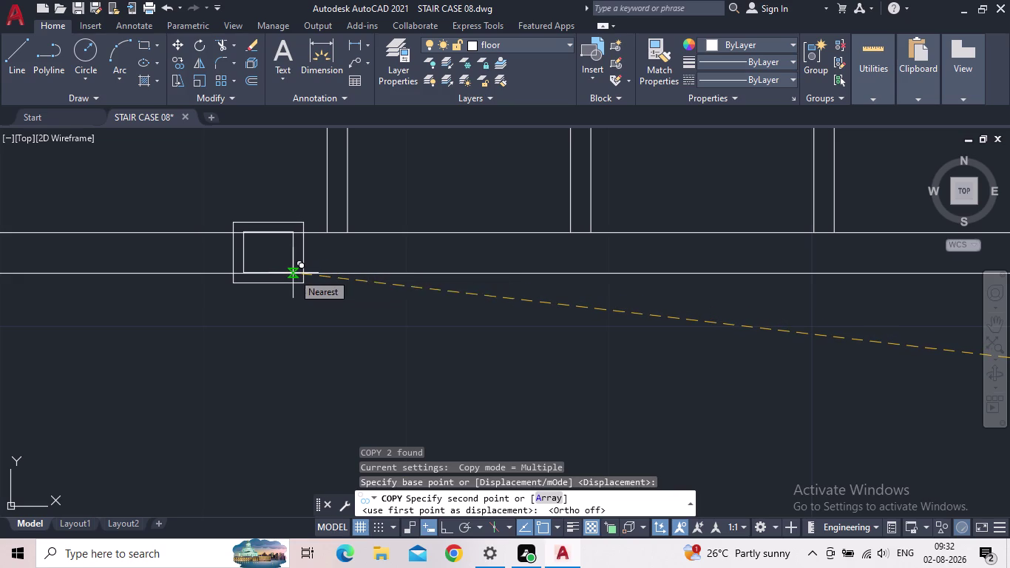
key(Escape)
Save the drawing.
scroll(down, 3)
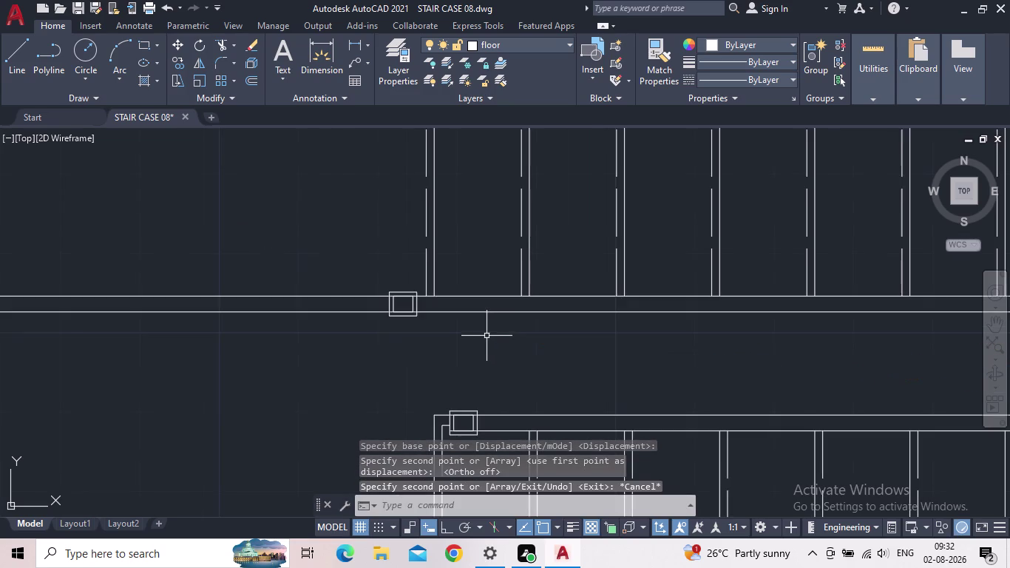
scroll(down, 3)
middle_drag(489, 336, 356, 262)
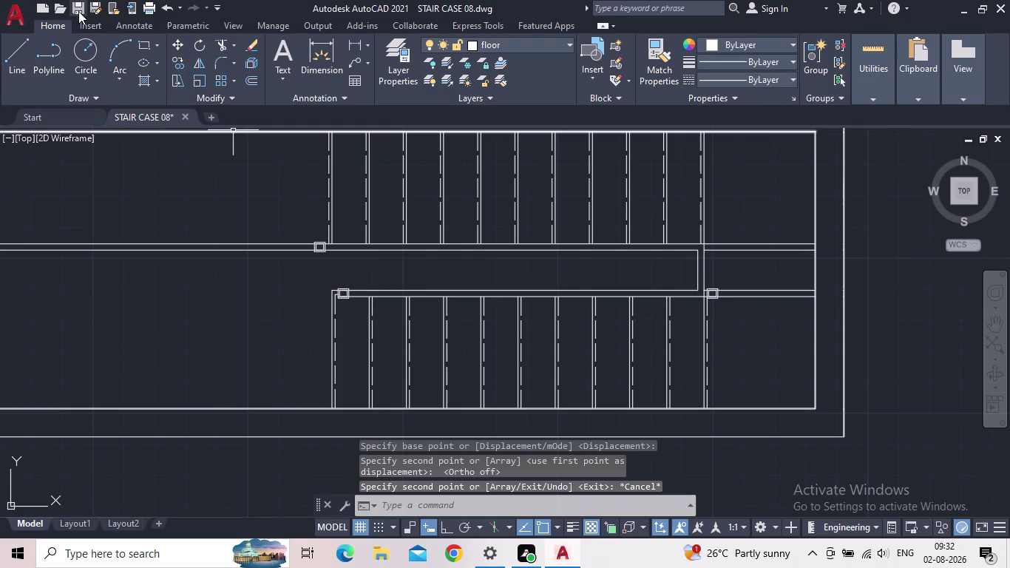
click(79, 11)
middle_drag(598, 278, 574, 301)
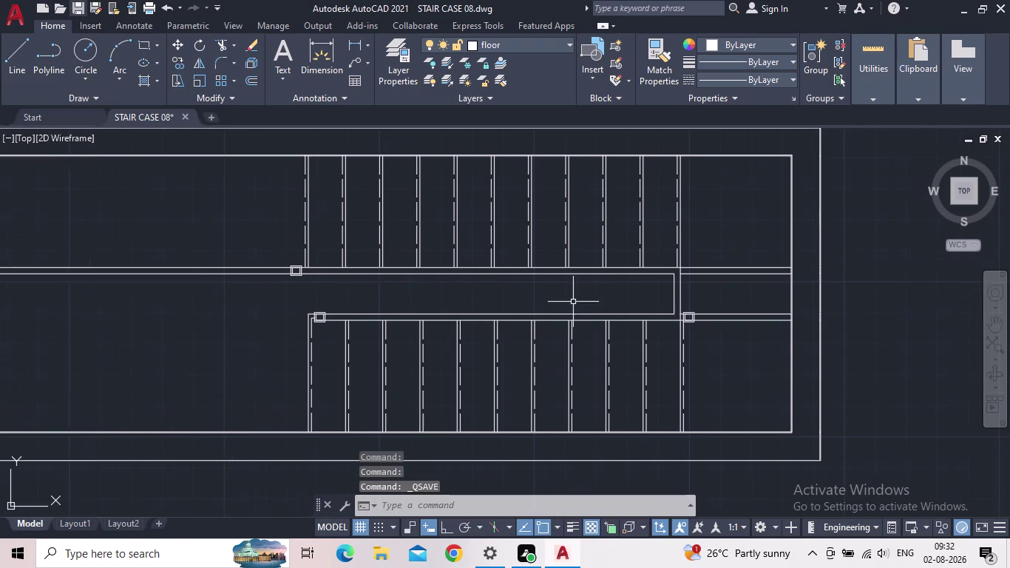
scroll(down, 3)
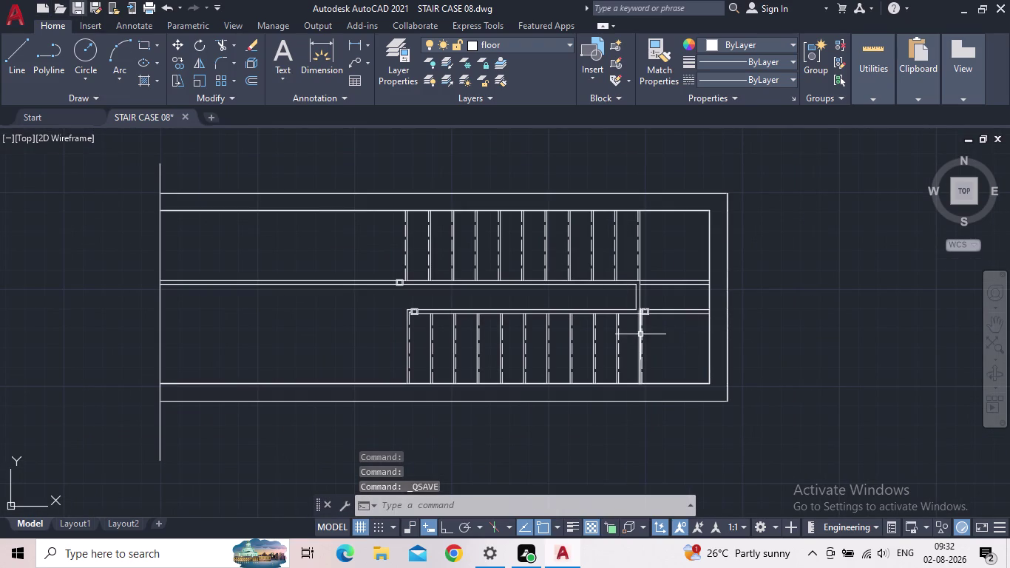
Start TRIM and fence-trim the lines inside the first corner post.
key(t)
key(r)
key(space)
click(685, 341)
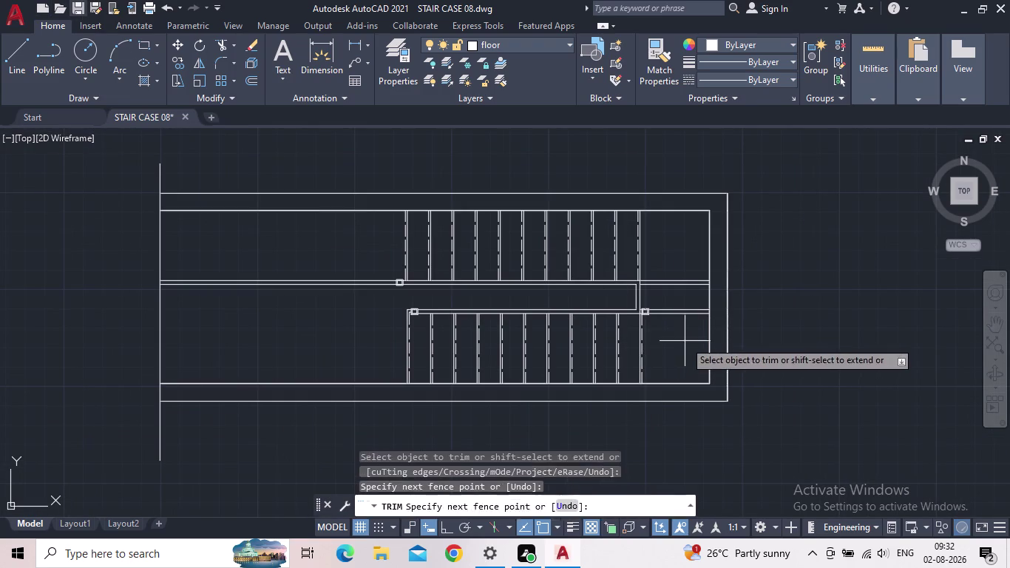
click(673, 266)
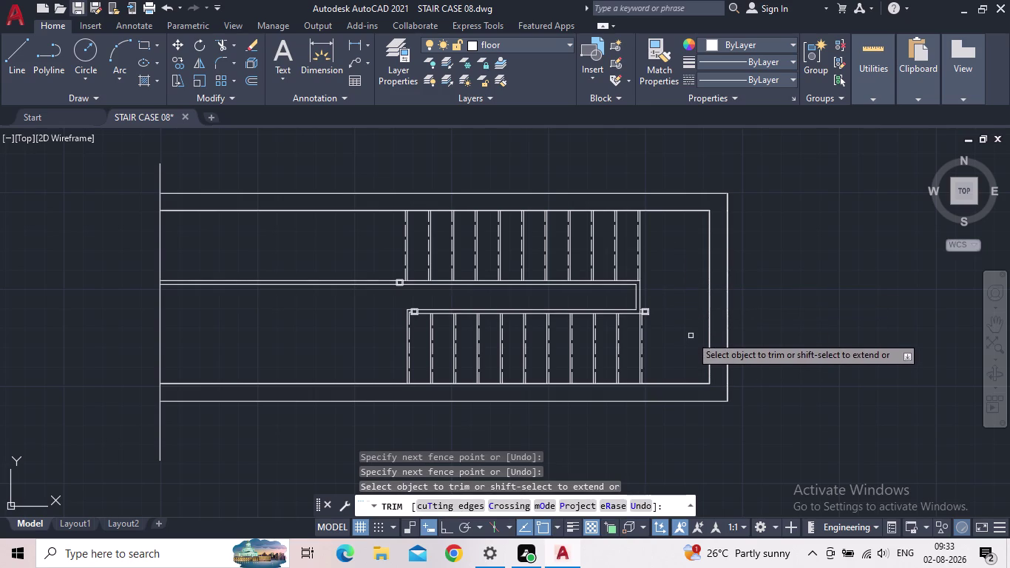
scroll(up, 3)
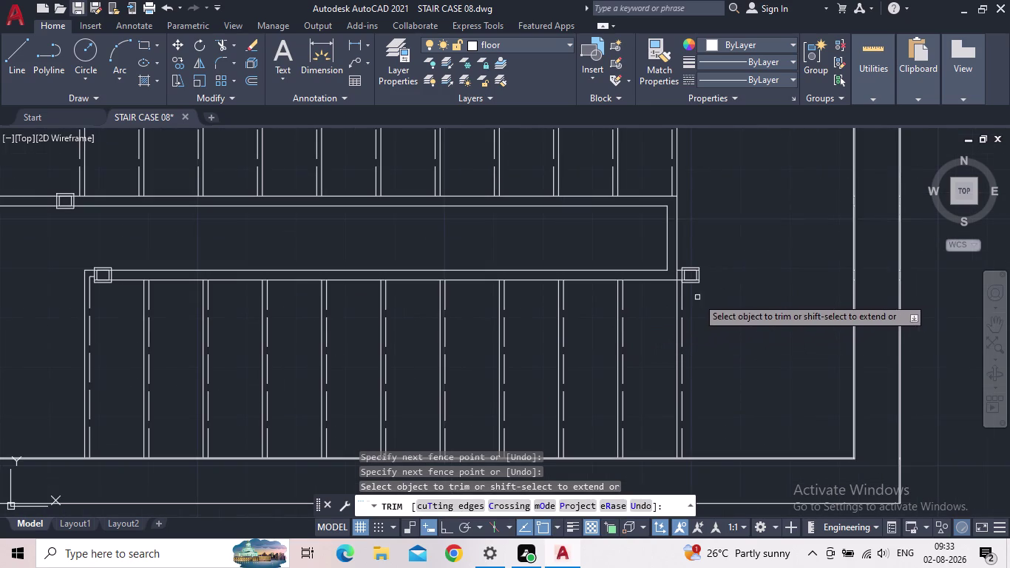
scroll(up, 3)
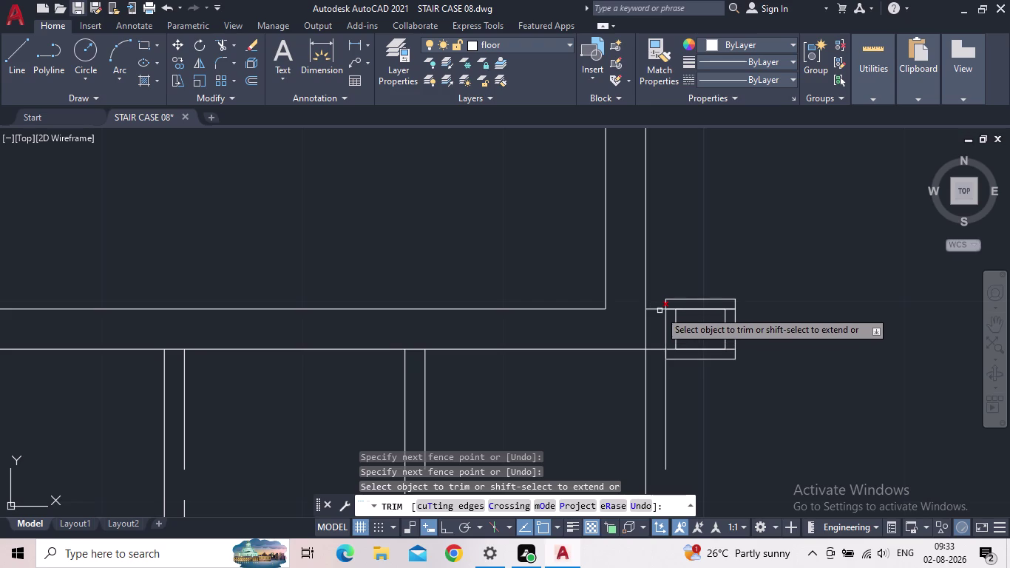
Fence-trim the lines crossing the next corner post.
click(660, 311)
scroll(up, 3)
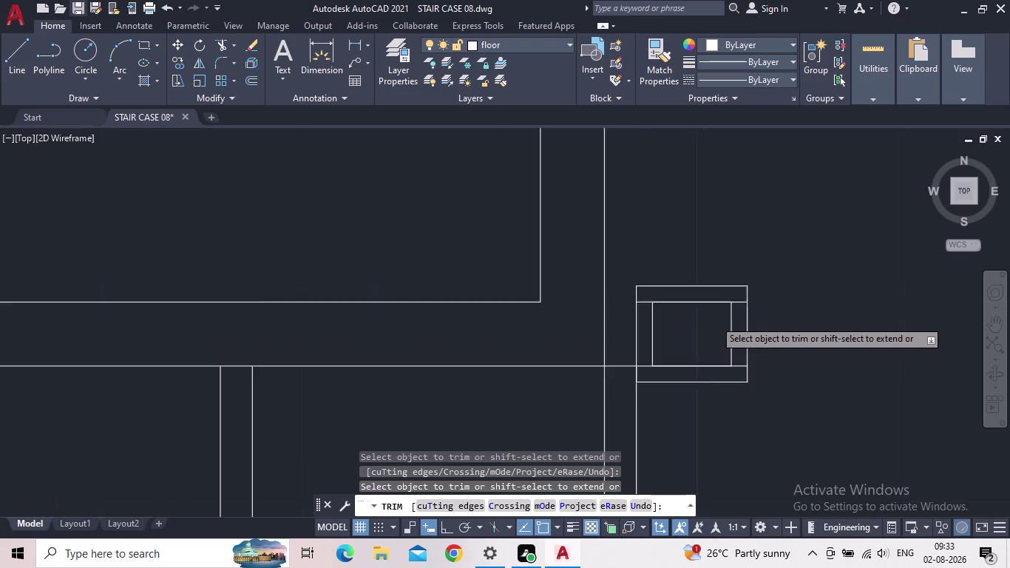
scroll(up, 3)
scroll(up, 3)
click(601, 303)
click(590, 268)
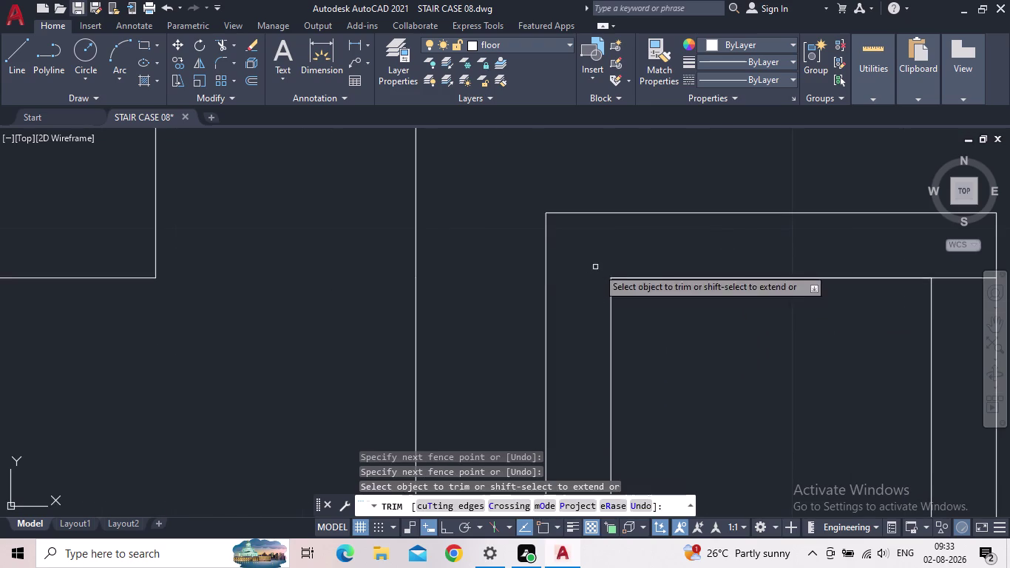
scroll(down, 3)
scroll(up, 3)
Trim the line pieces through the landing corner post and the adjacent post.
click(725, 288)
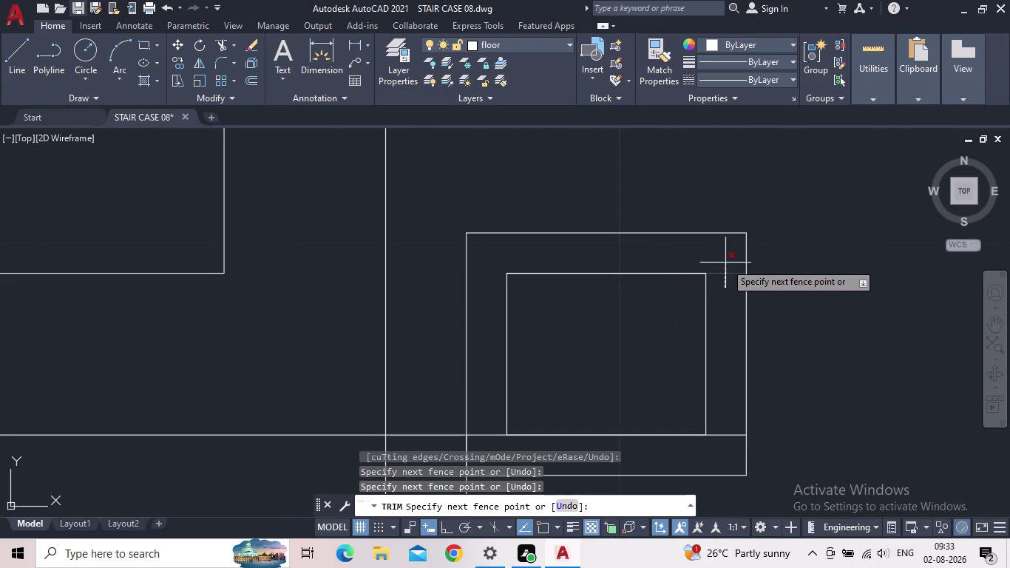
click(725, 264)
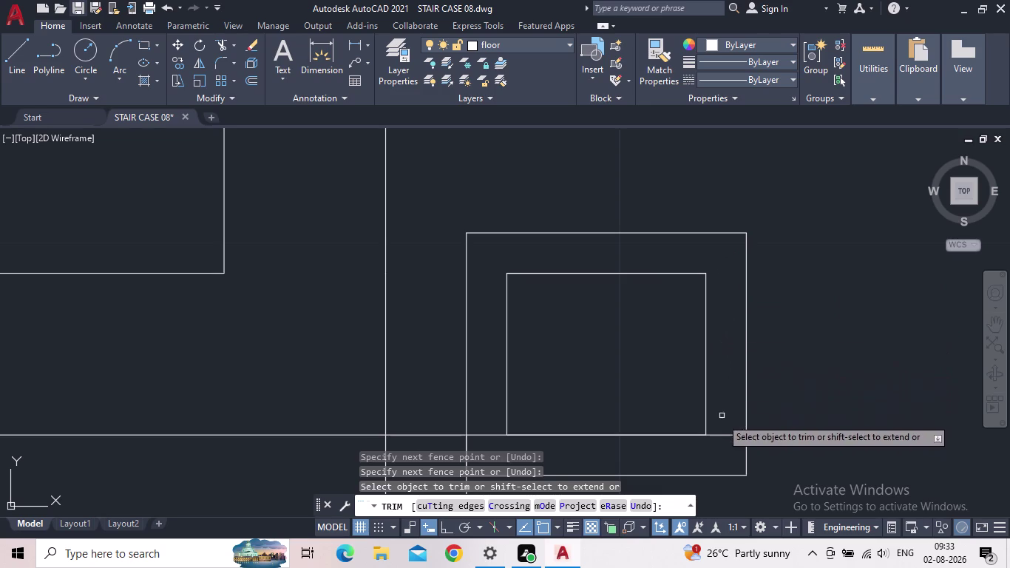
click(722, 446)
click(726, 417)
scroll(down, 3)
middle_drag(733, 408, 768, 334)
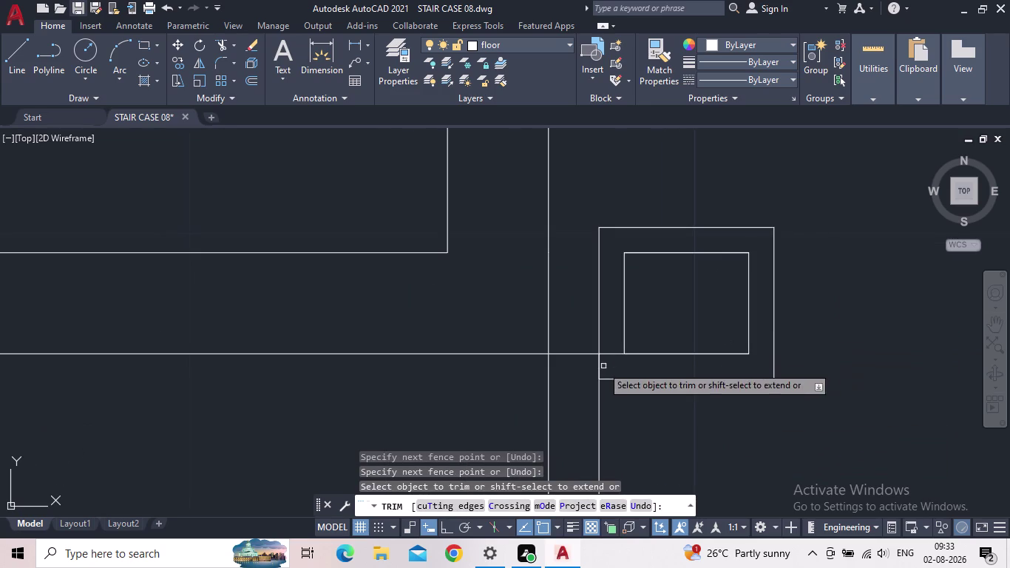
click(613, 362)
click(614, 348)
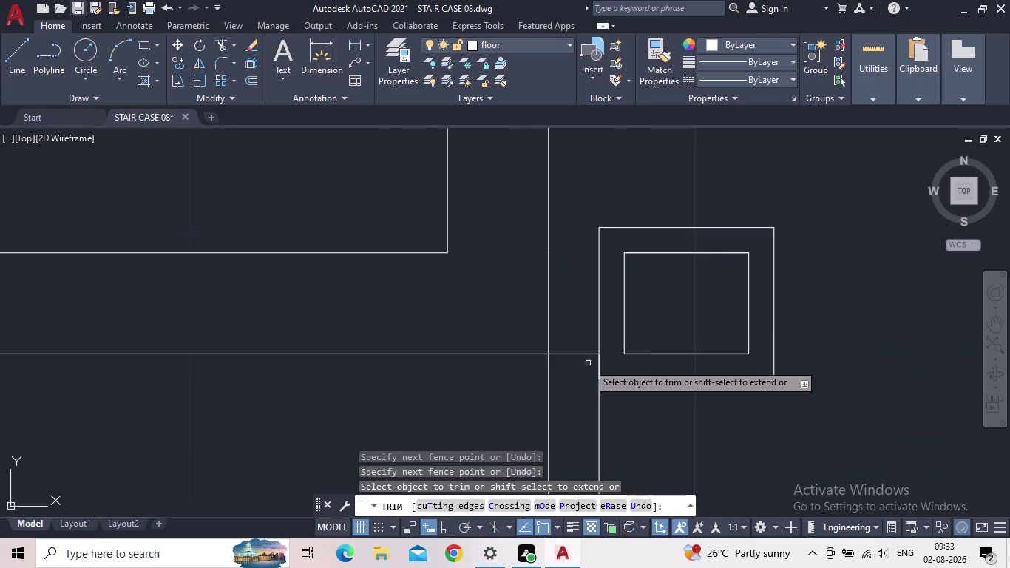
scroll(down, 3)
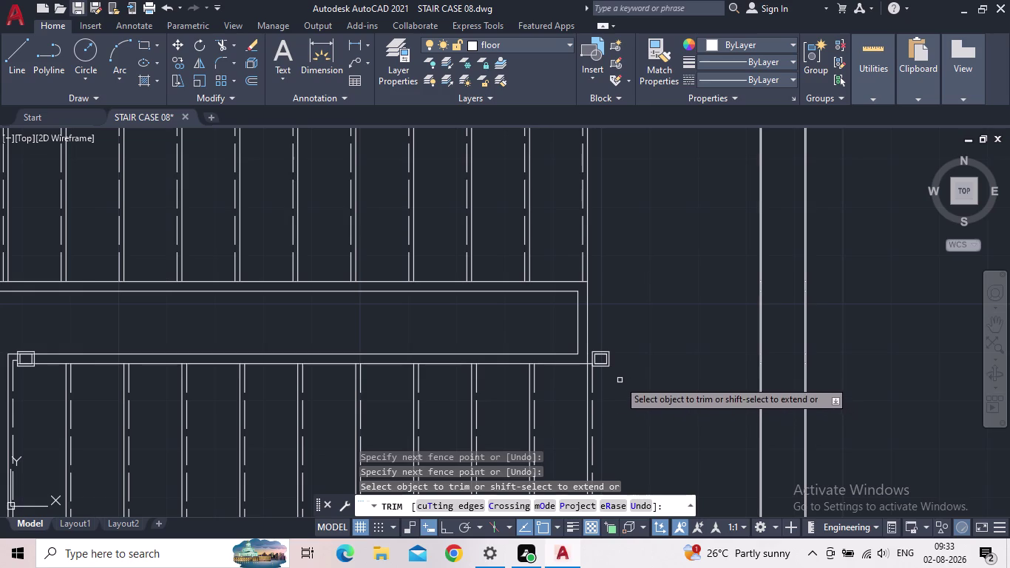
Trim the lines crossing the left corner post.
middle_drag(646, 383, 738, 362)
middle_click(738, 362)
scroll(up, 3)
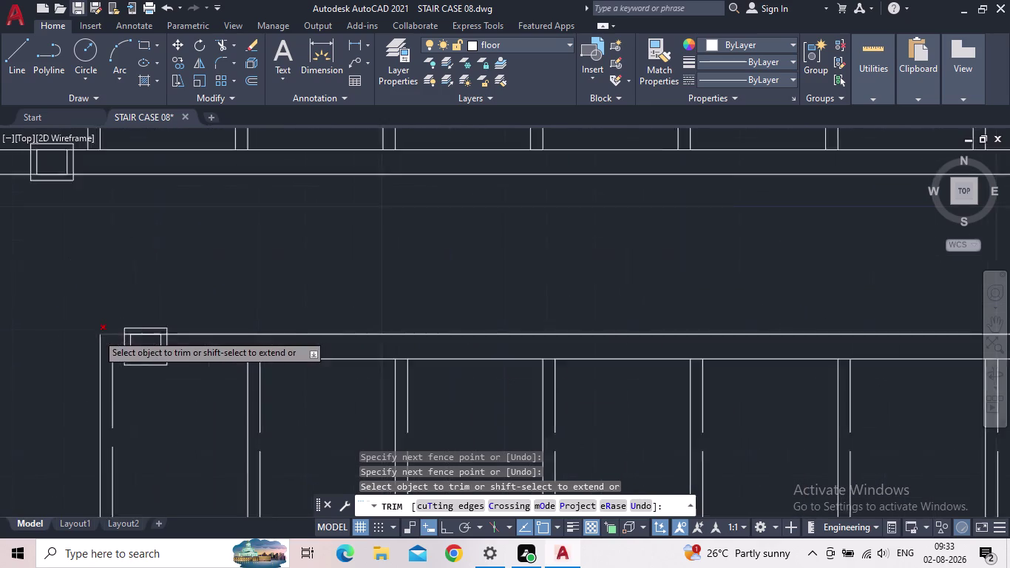
scroll(up, 3)
scroll(up, 3)
drag(85, 316, 84, 308)
click(82, 274)
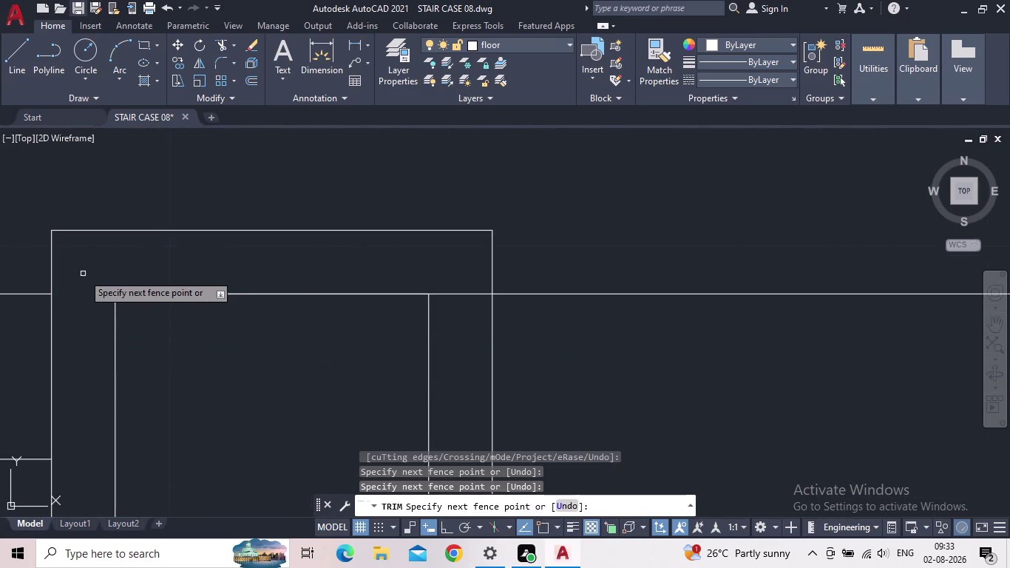
click(451, 306)
click(455, 284)
scroll(down, 3)
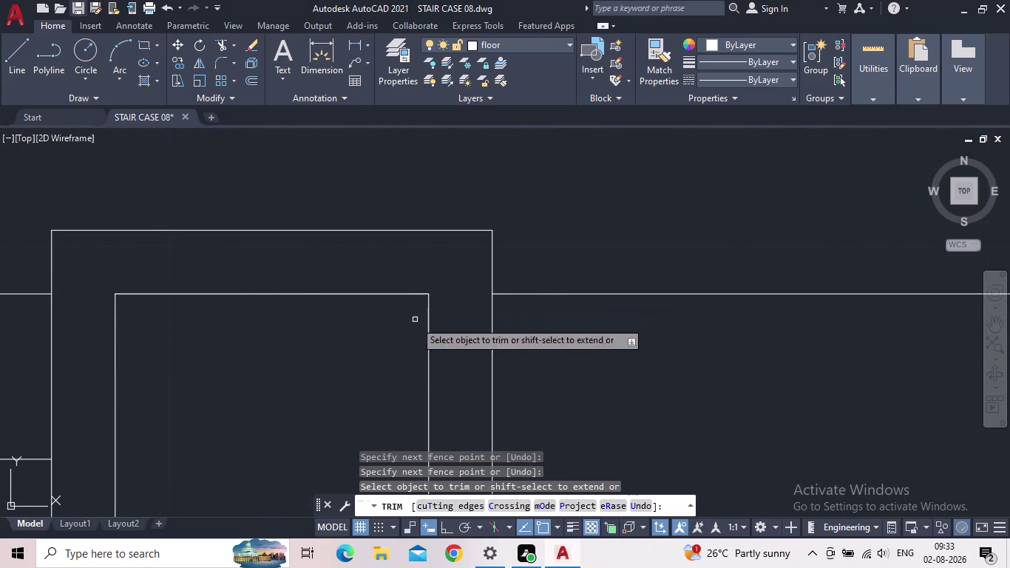
scroll(down, 3)
Trim the remaining lines inside the last corner post and end TRIM.
middle_drag(331, 396, 444, 245)
scroll(up, 3)
click(480, 241)
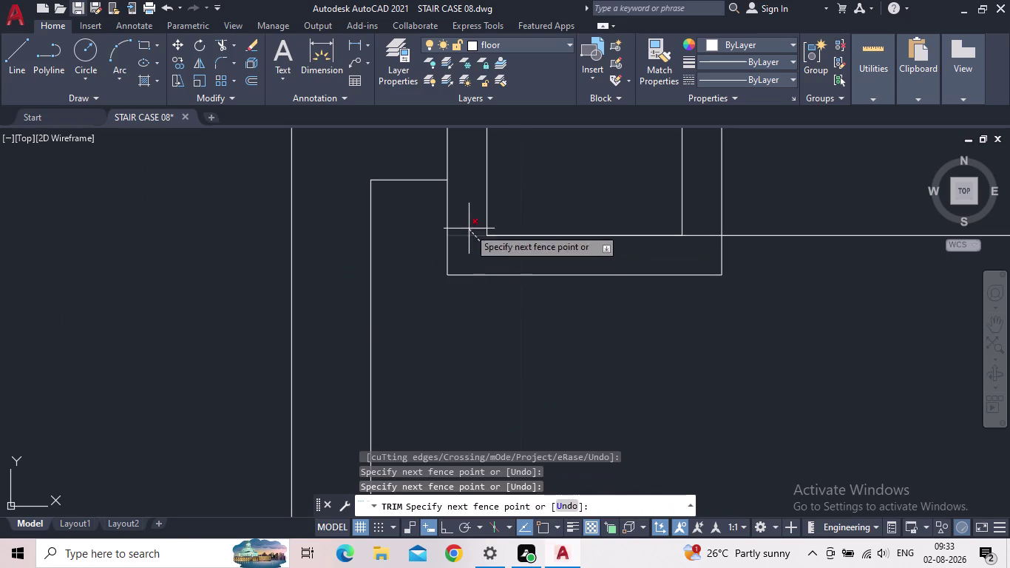
click(469, 227)
click(700, 239)
click(693, 216)
scroll(down, 3)
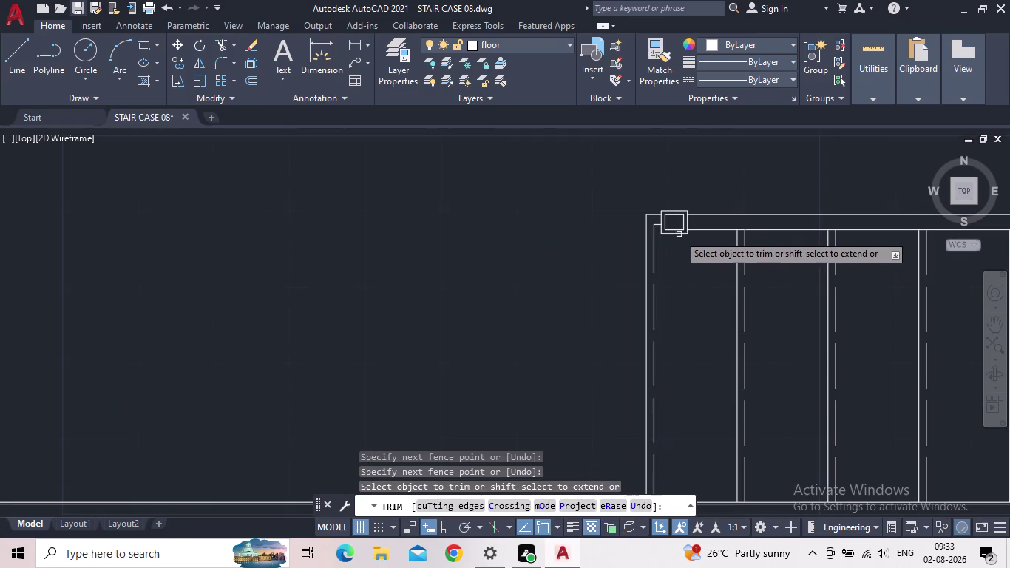
key(Escape)
Save the drawing again and recentre the stair plan.
scroll(down, 3)
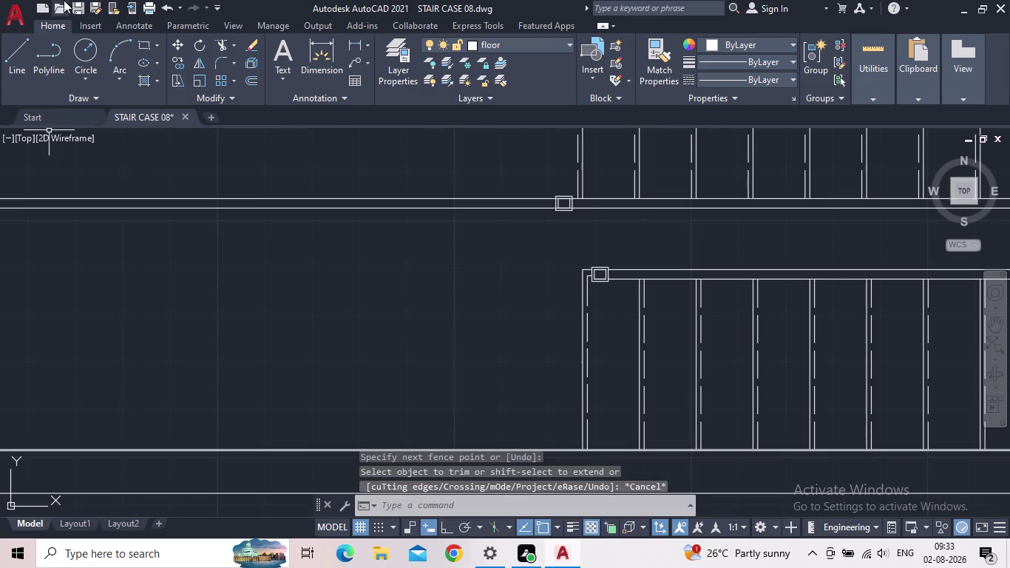
click(78, 6)
scroll(down, 3)
middle_drag(690, 311, 605, 336)
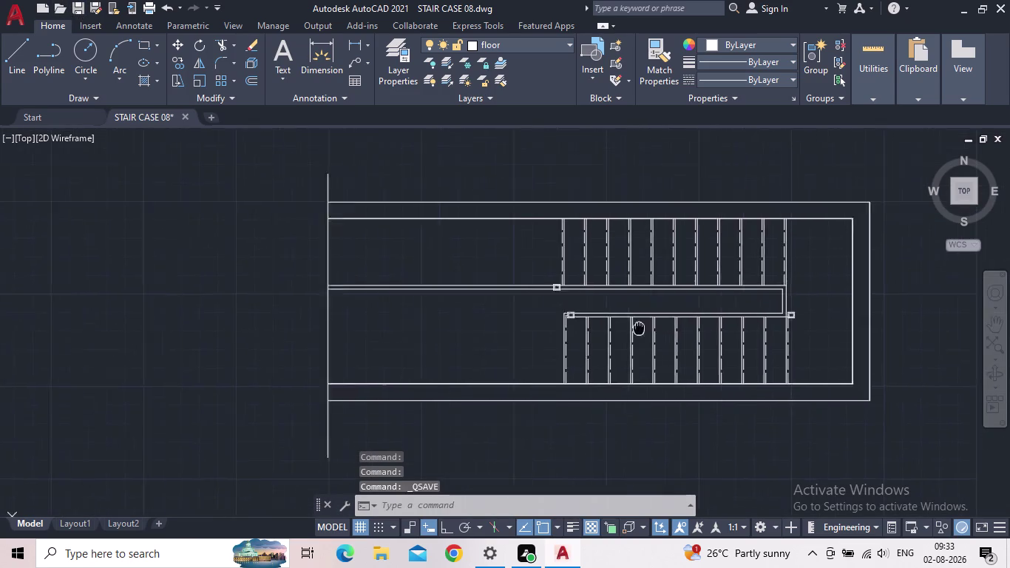
middle_drag(604, 336, 536, 346)
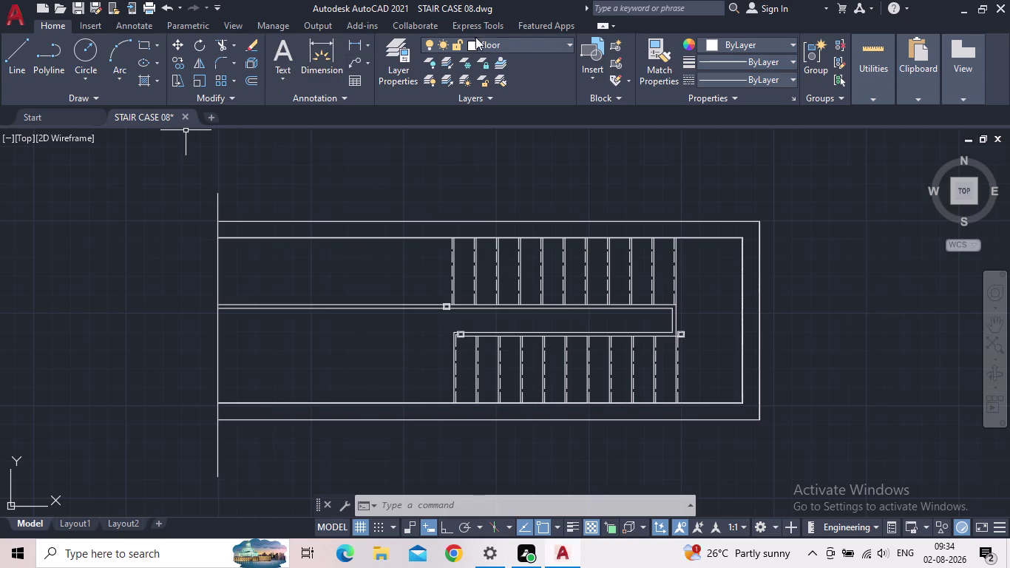
Make the red 'section' layer current in Layer Properties and start the Line tool.
click(396, 71)
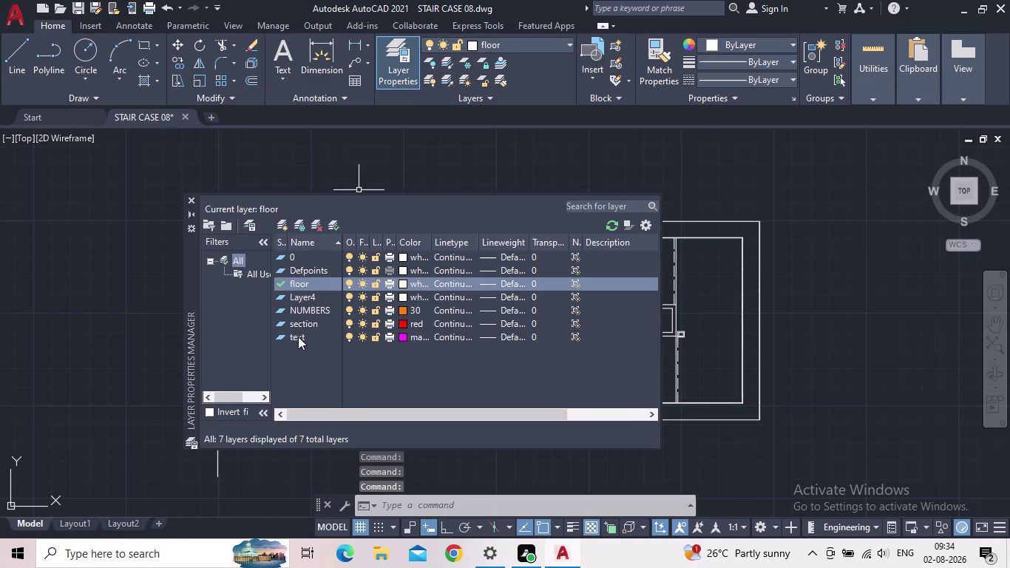
double_click(278, 321)
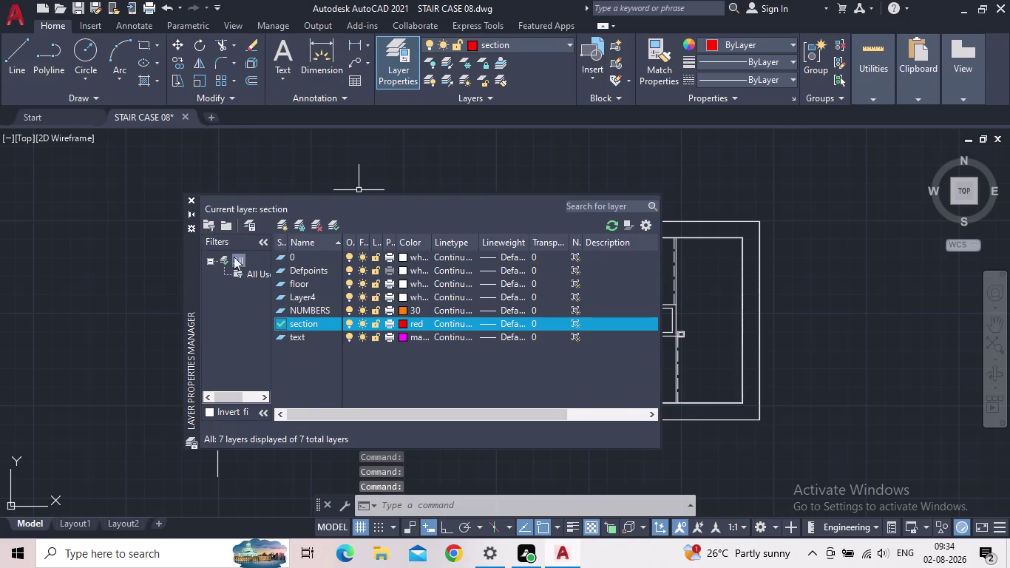
click(195, 200)
click(26, 57)
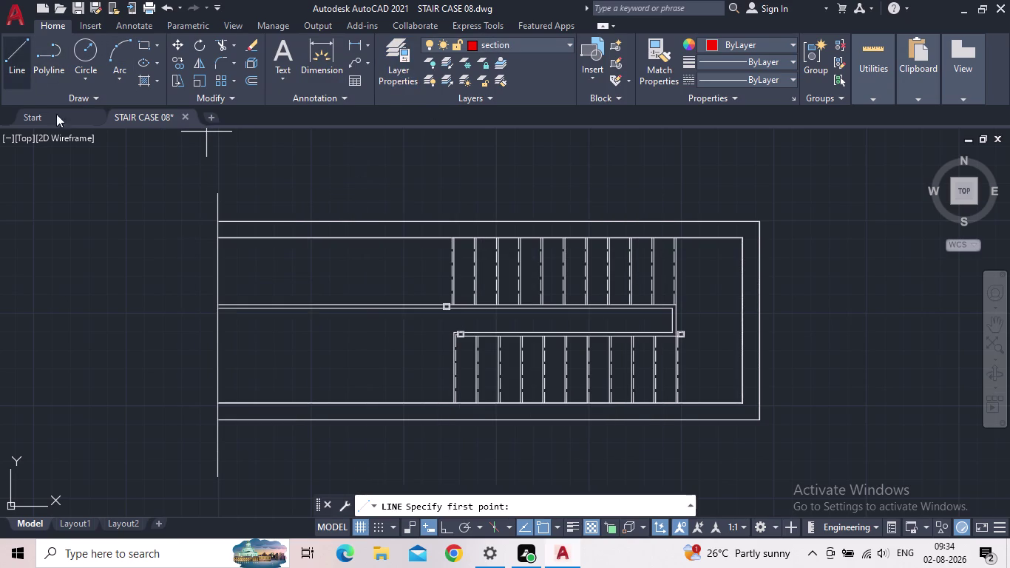
Draw the red section line along the lower flight and up across the landing.
scroll(up, 3)
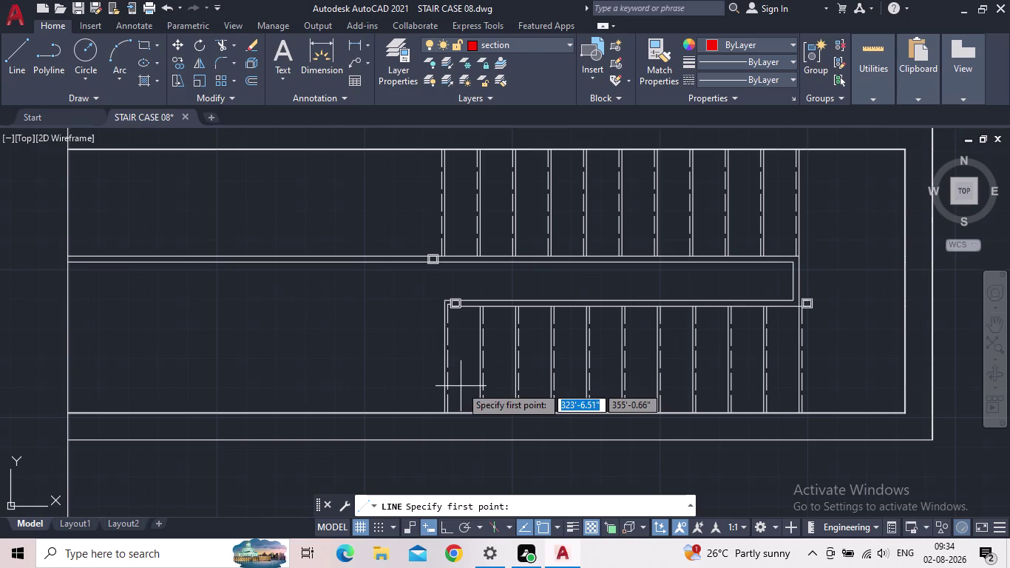
scroll(up, 3)
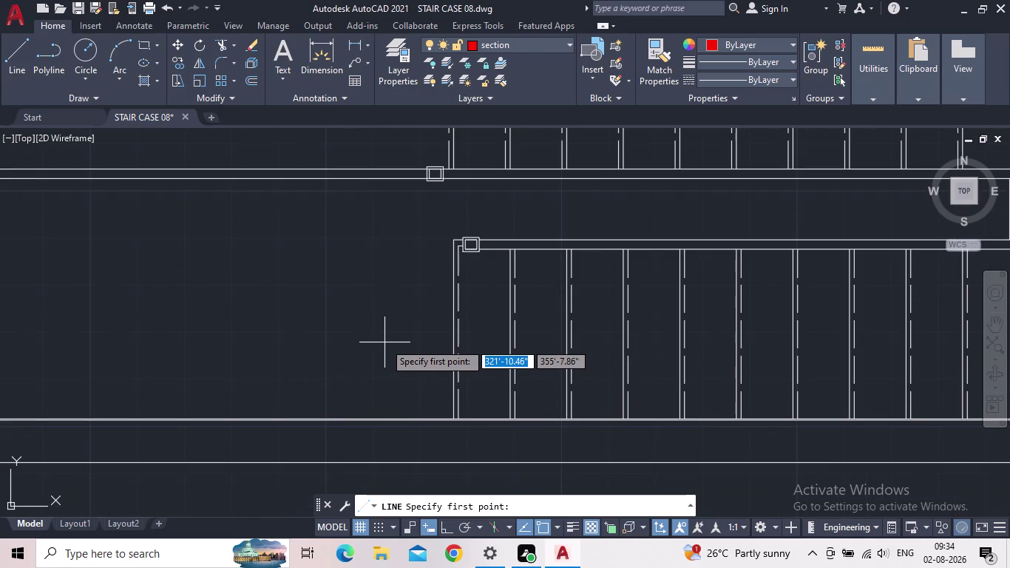
click(381, 340)
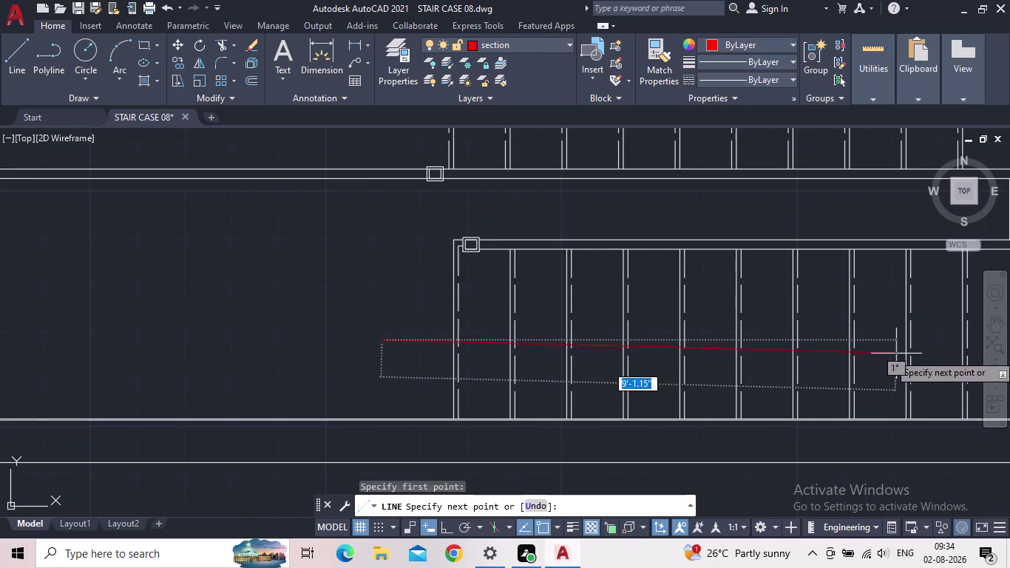
middle_drag(897, 353, 654, 336)
scroll(down, 3)
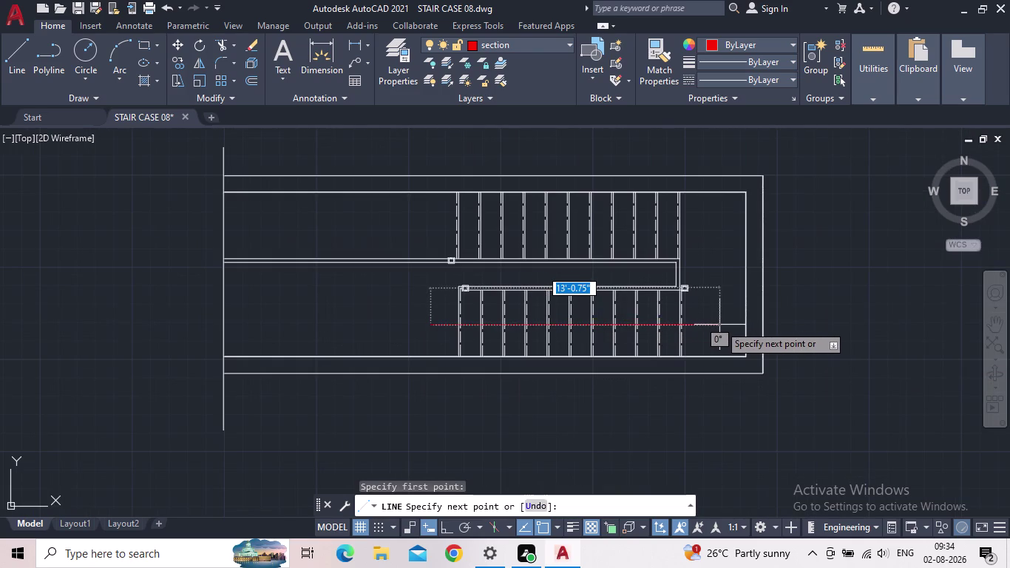
click(720, 325)
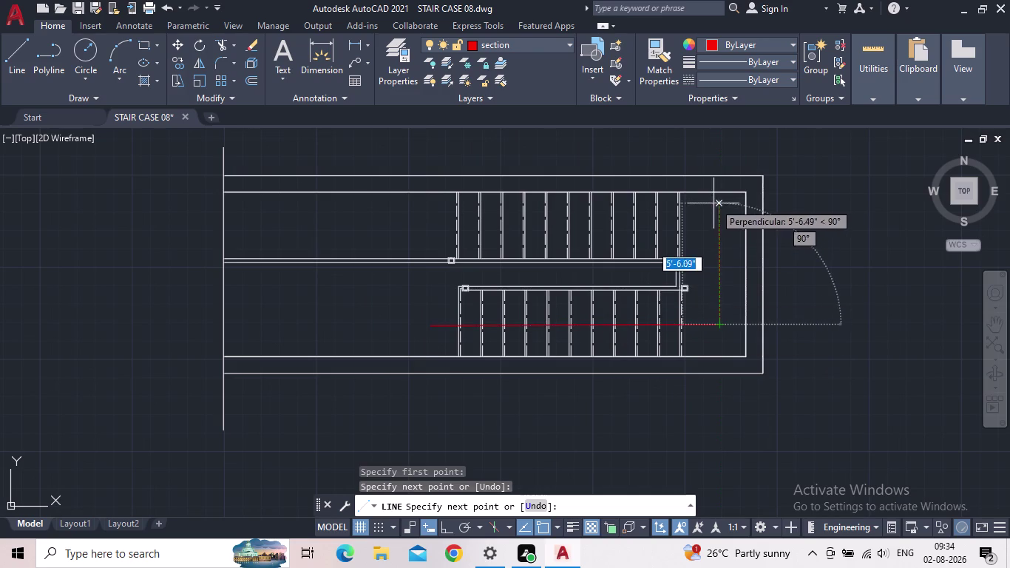
click(716, 215)
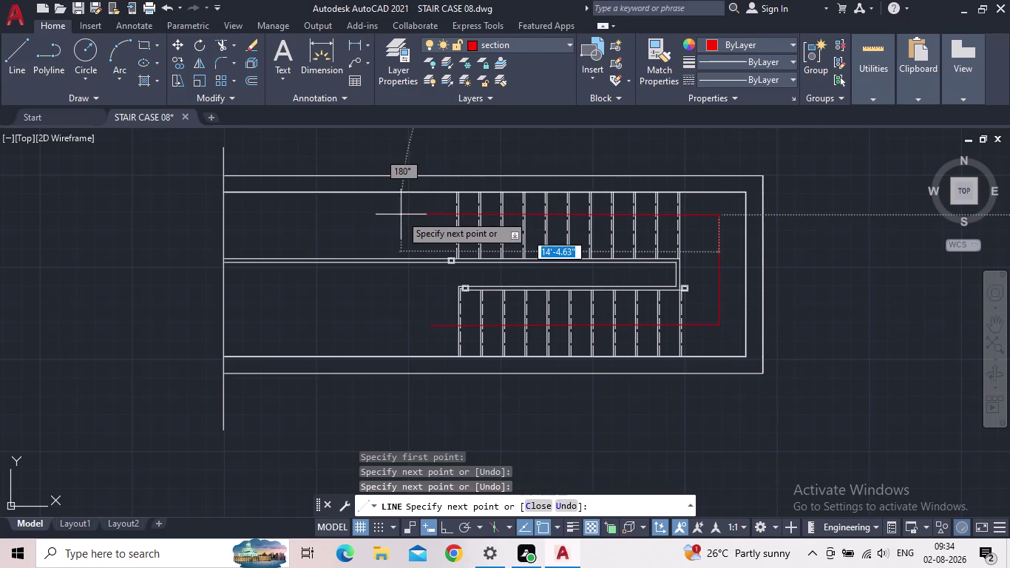
key(Escape)
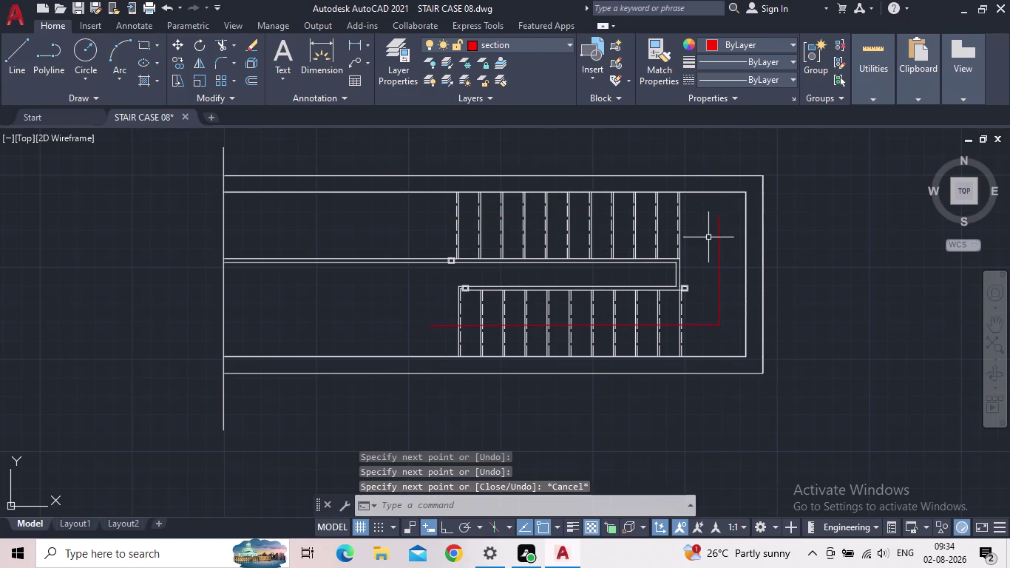
Replace the wrong vertical section stretch with a new one across the landing.
click(722, 238)
click(719, 239)
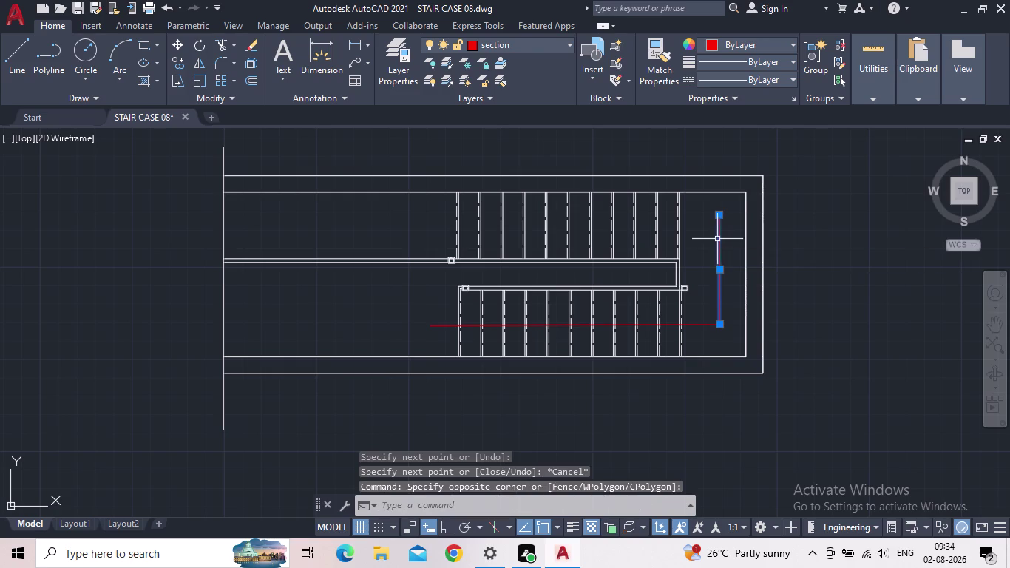
key(Delete)
key(l)
key(space)
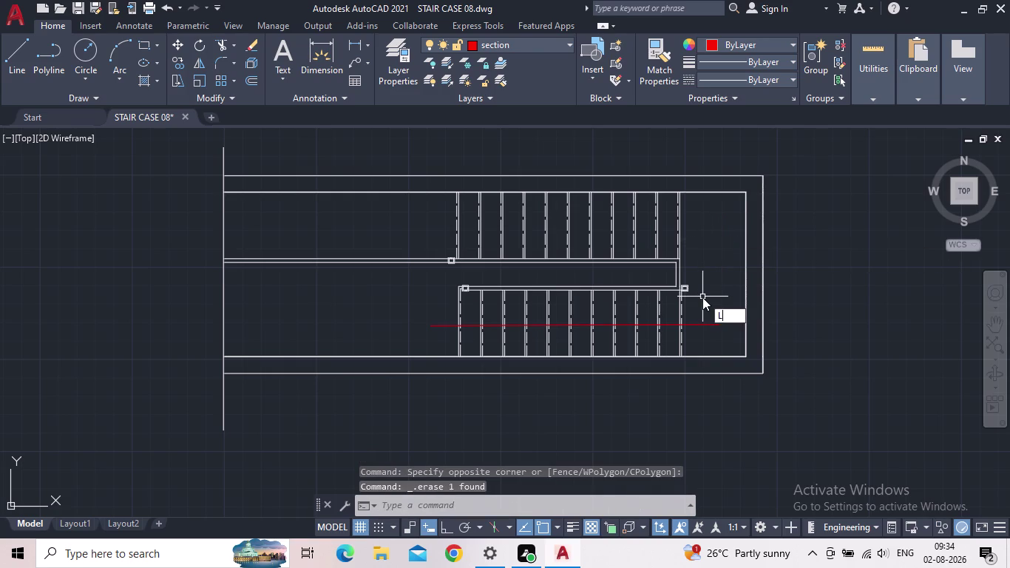
click(718, 323)
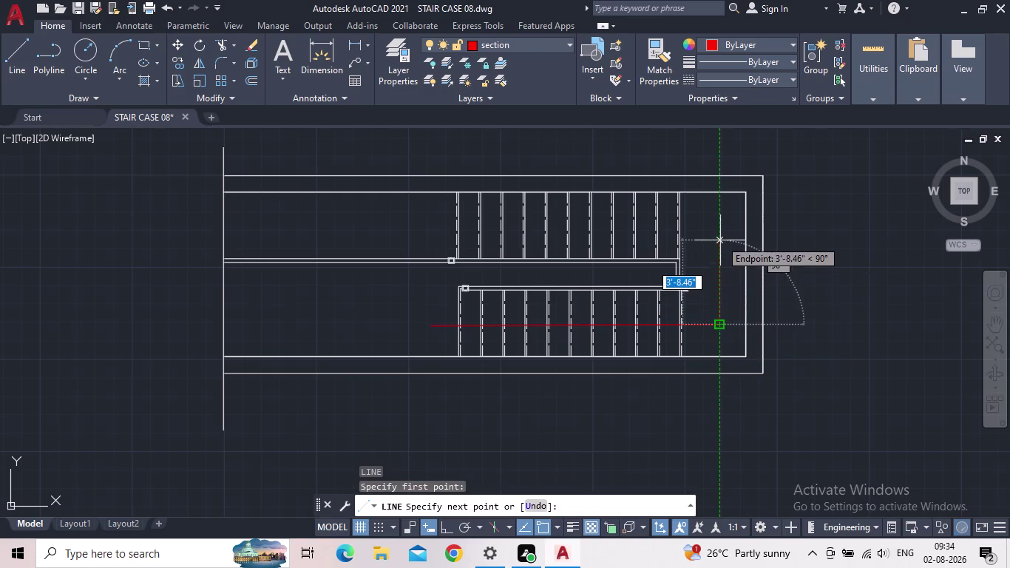
click(720, 227)
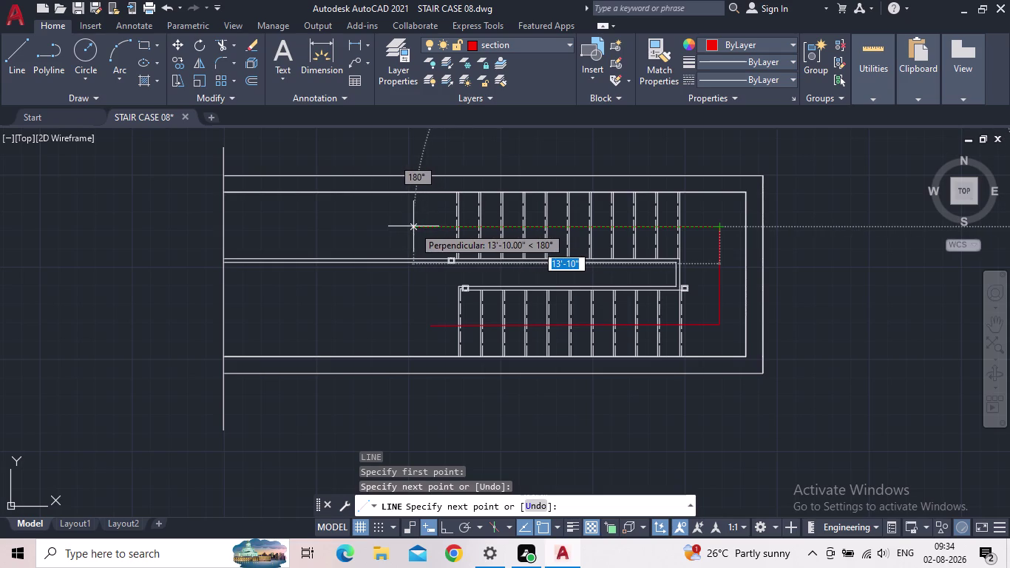
Run the section line back along the upper flight and pan to review it.
click(413, 226)
key(Escape)
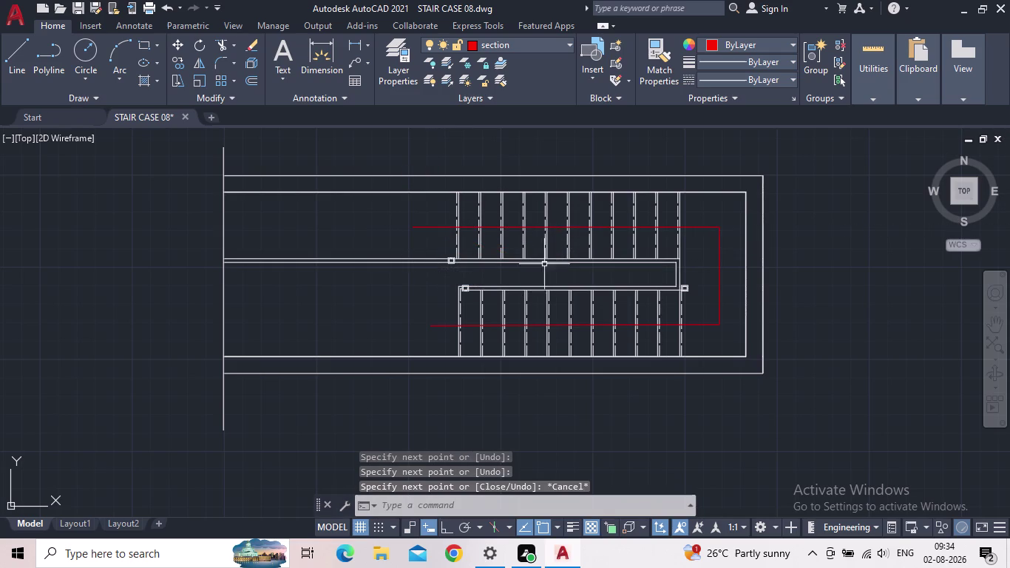
scroll(up, 3)
middle_drag(449, 345, 446, 339)
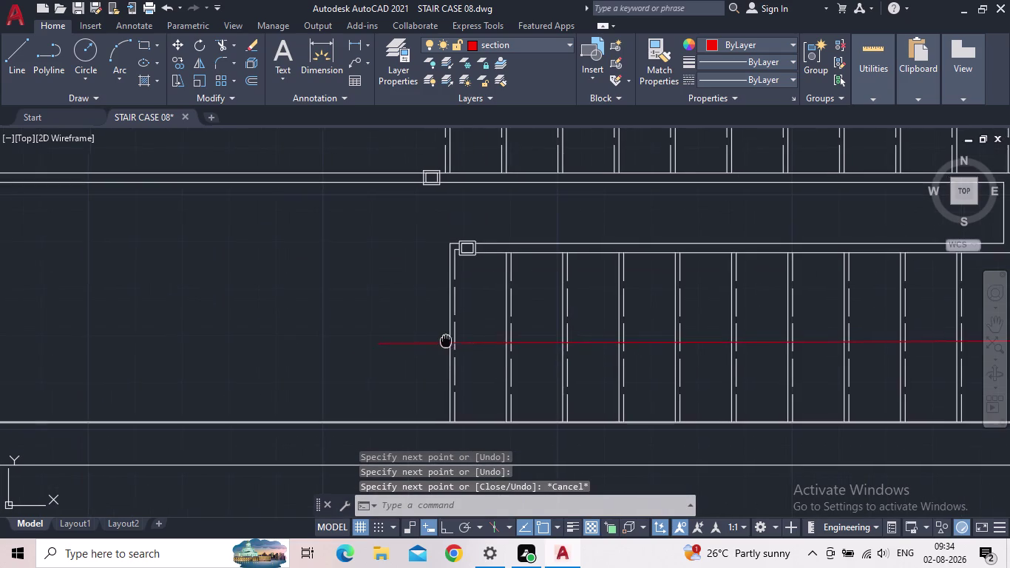
middle_drag(446, 339, 449, 293)
scroll(up, 3)
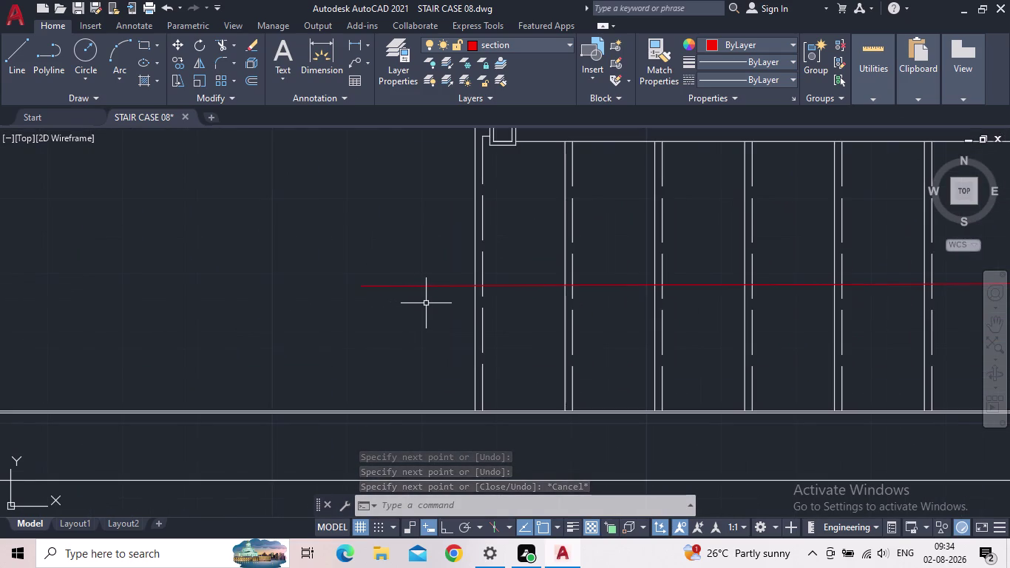
scroll(down, 3)
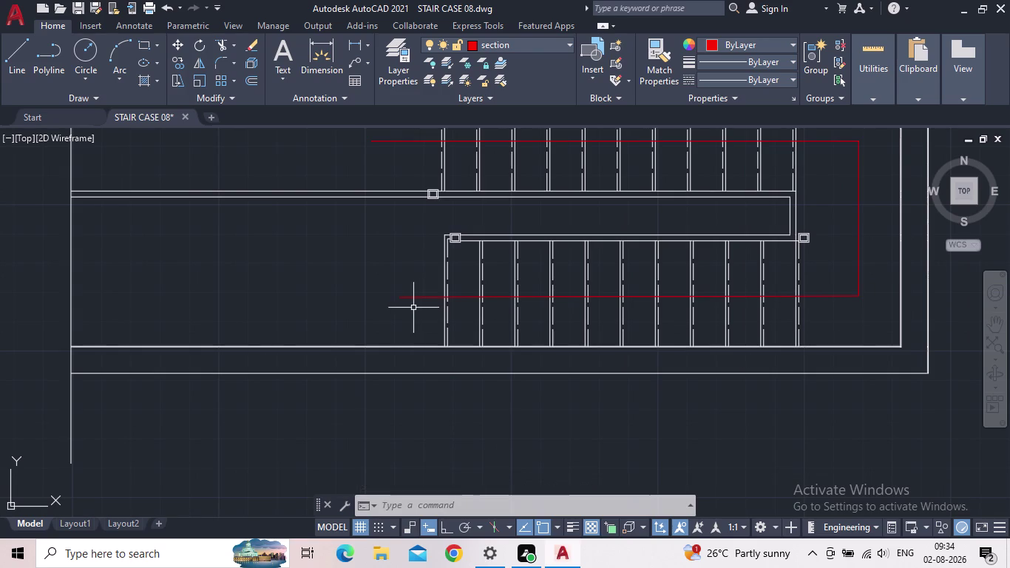
scroll(down, 3)
Draw a short 2-foot line near the section line's left end.
middle_drag(439, 269, 385, 321)
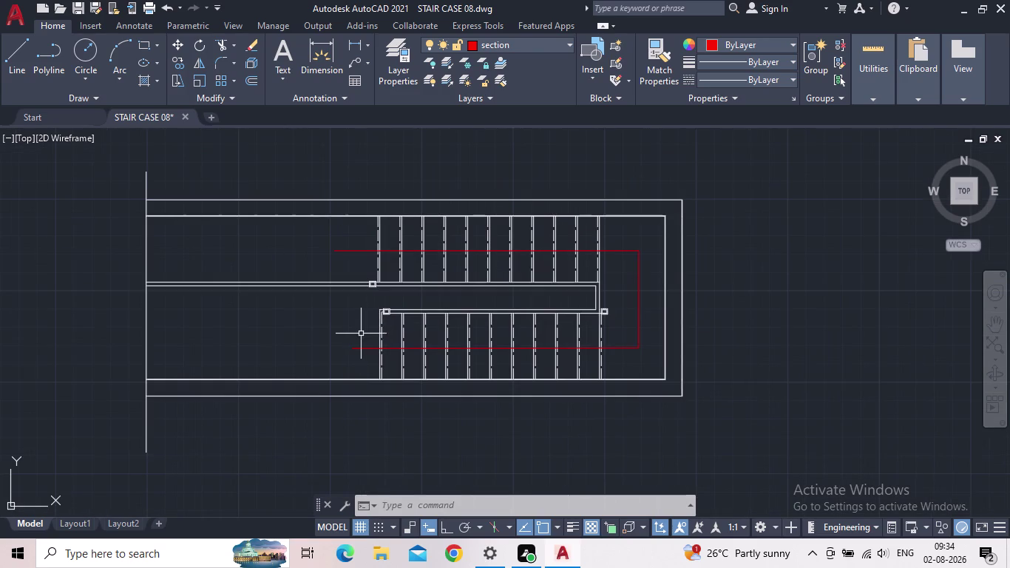
scroll(up, 3)
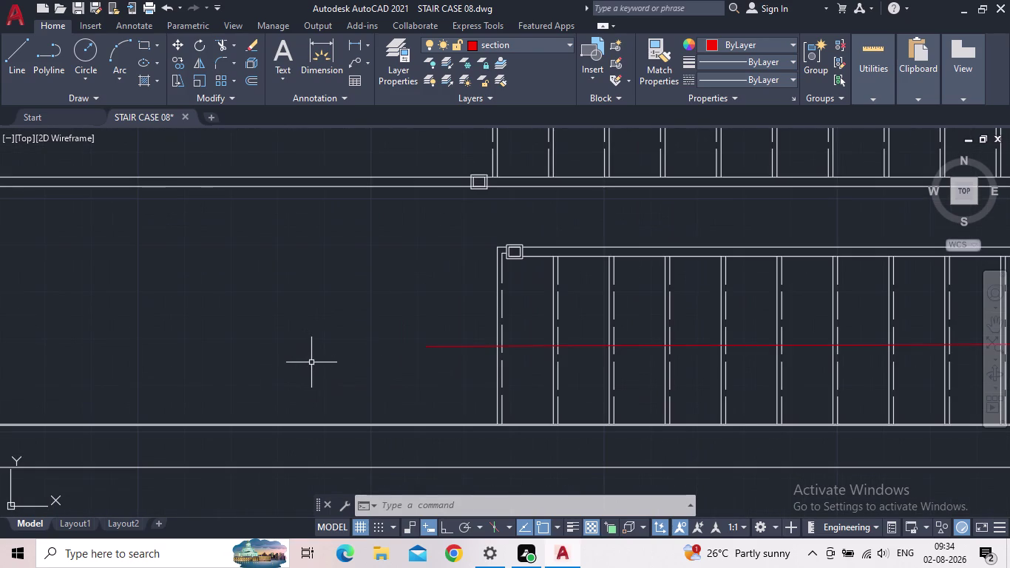
scroll(down, 3)
scroll(down, 3)
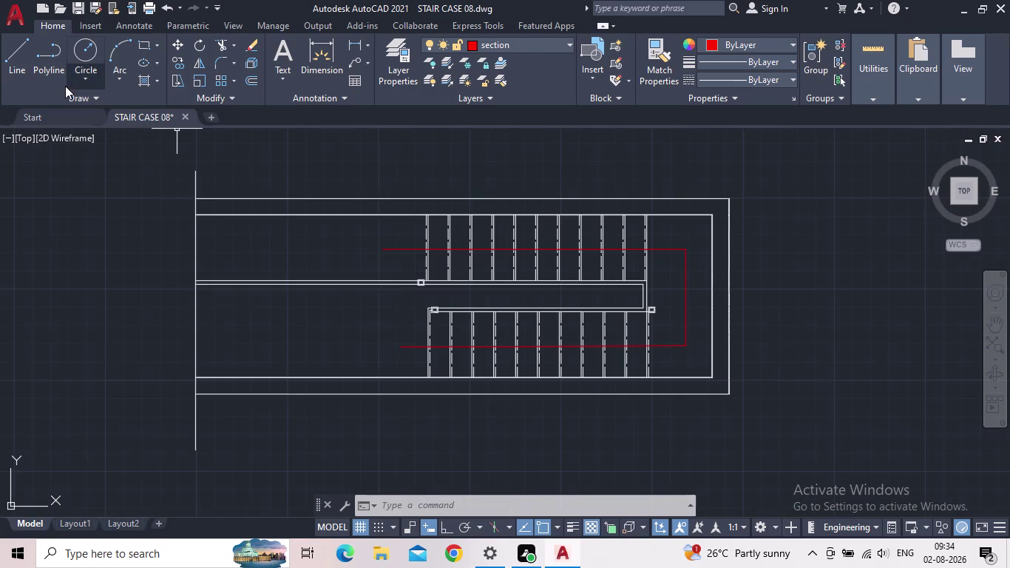
click(21, 57)
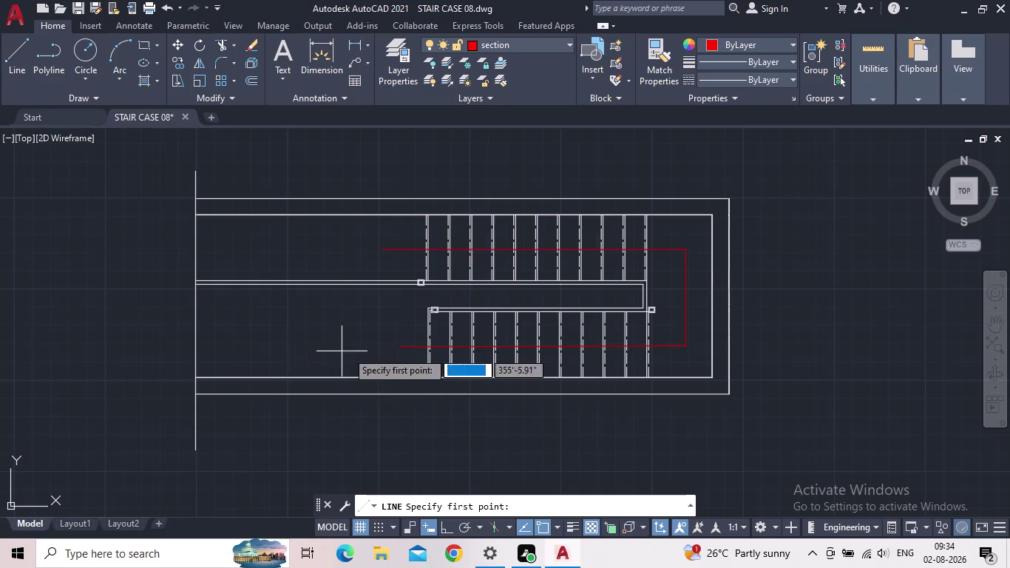
scroll(up, 3)
middle_drag(460, 369, 391, 355)
scroll(up, 3)
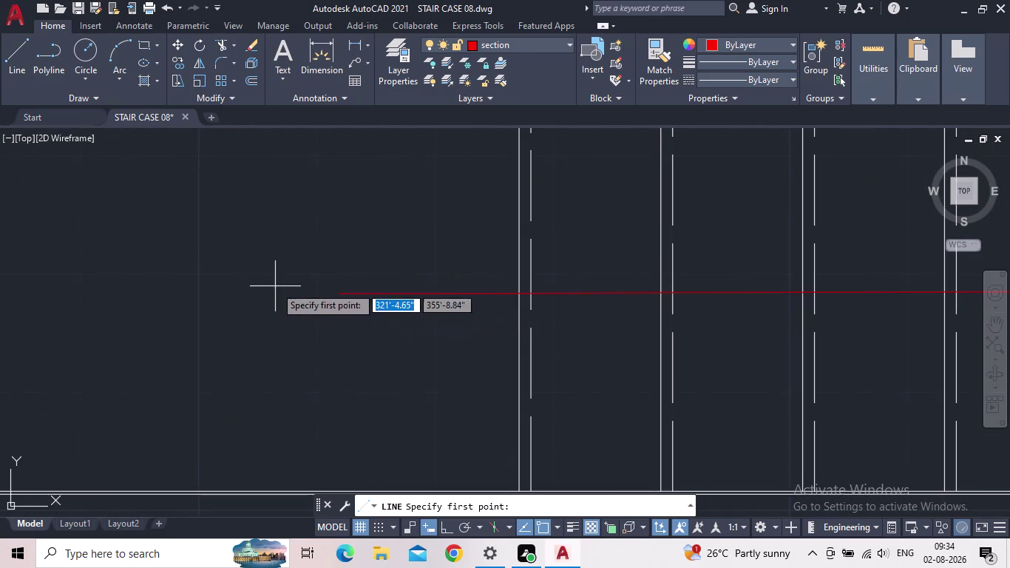
scroll(down, 3)
click(153, 292)
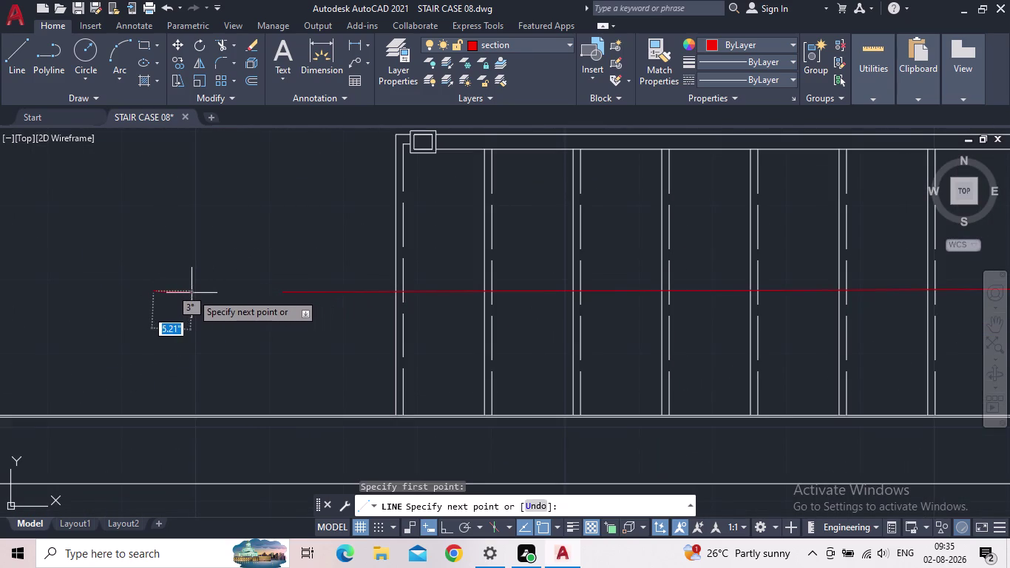
scroll(up, 3)
middle_drag(216, 298, 505, 306)
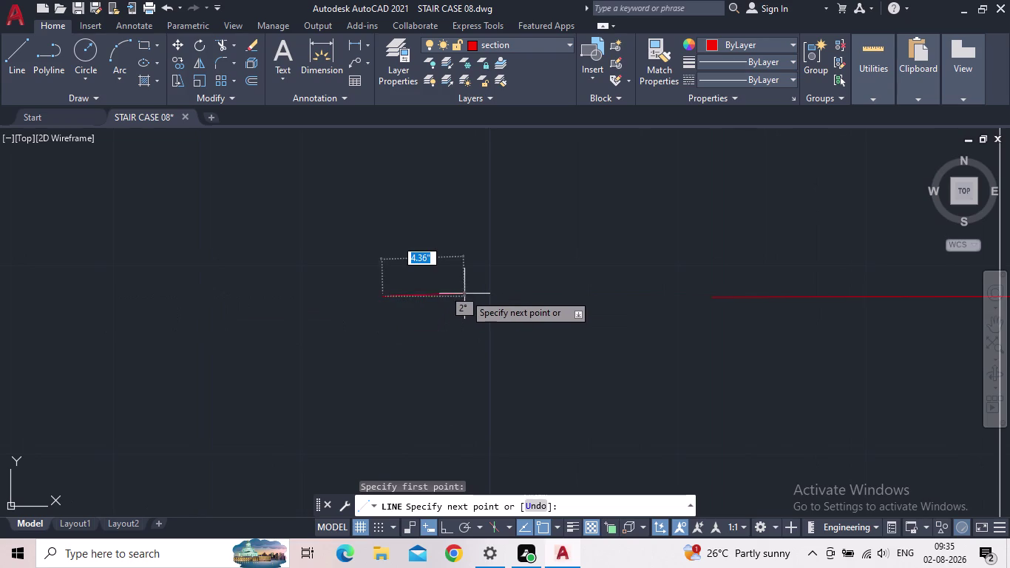
click(447, 525)
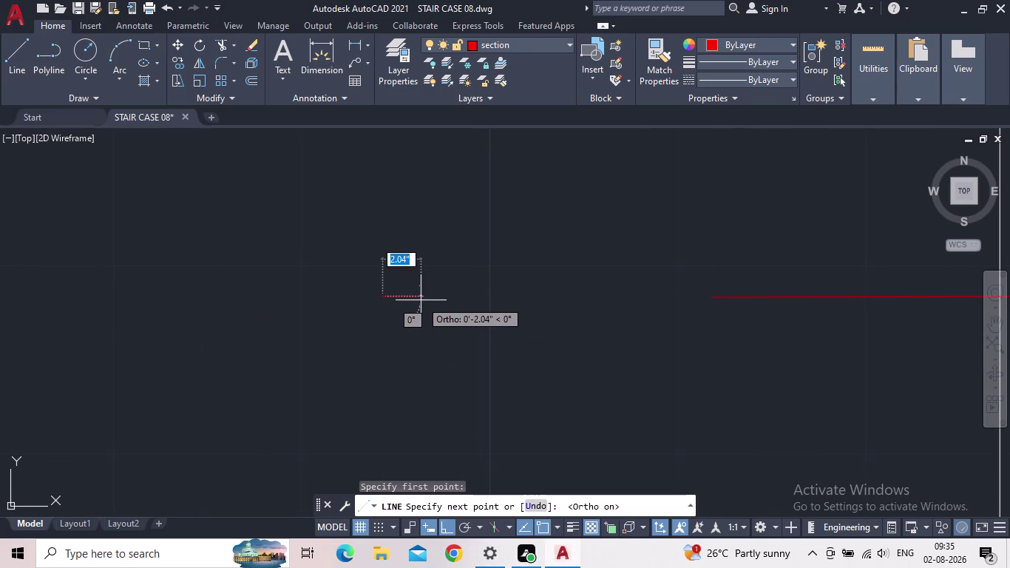
text(2')
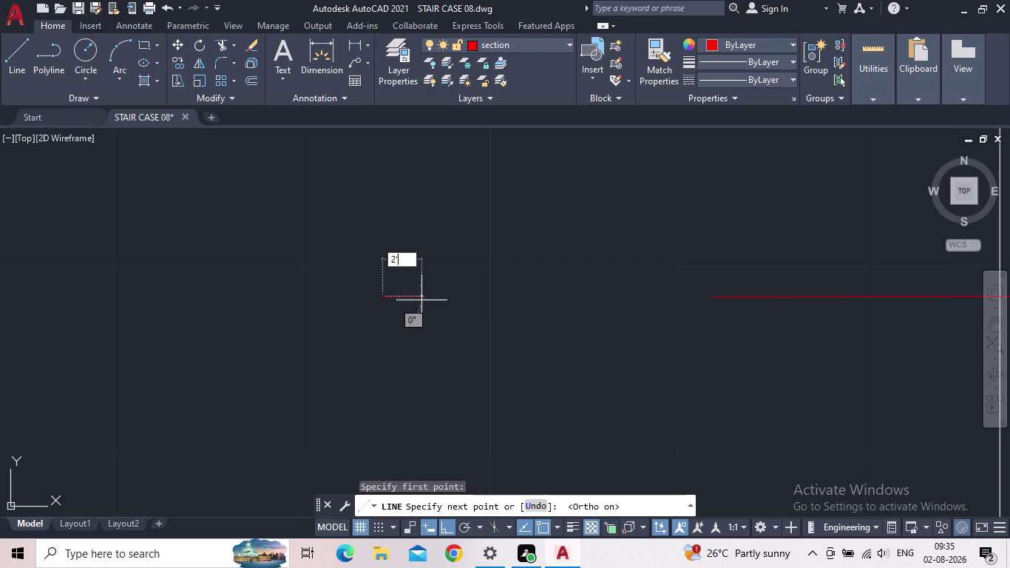
key(Return)
scroll(down, 3)
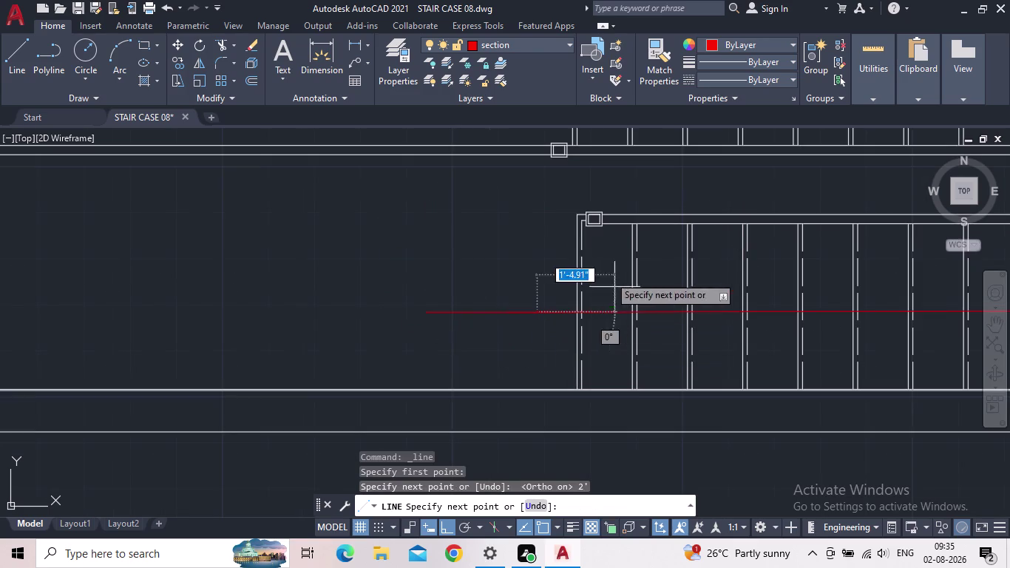
key(Escape)
Erase the misplaced short line and redraw it 2 inches long at the section line's end.
click(488, 321)
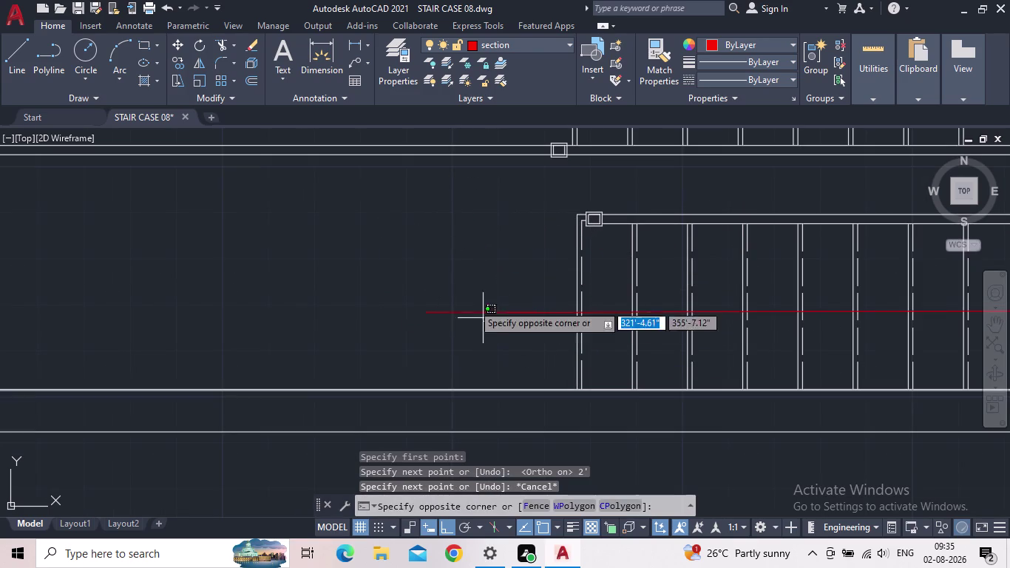
click(457, 287)
key(Delete)
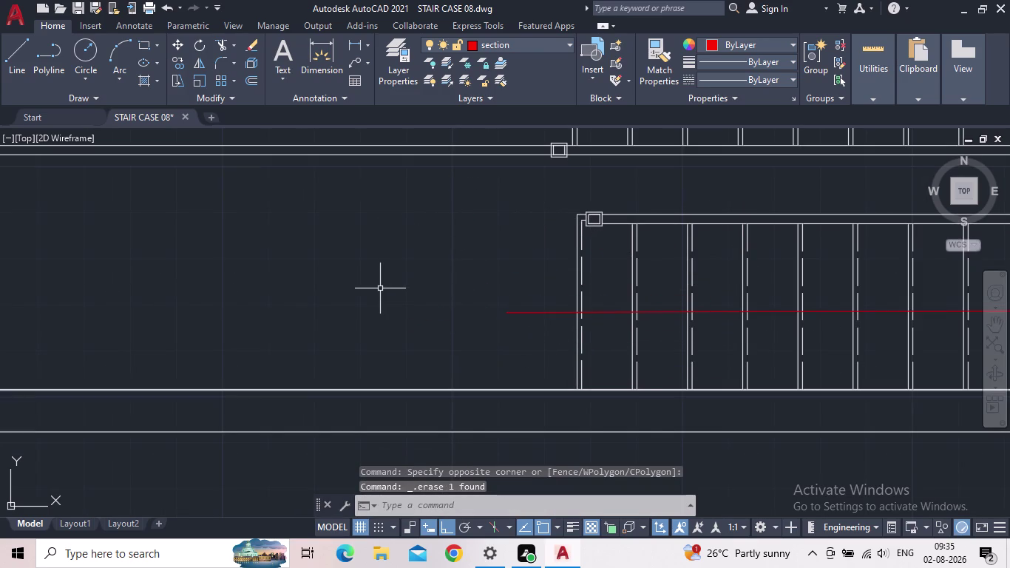
key(l)
key(Return)
click(340, 307)
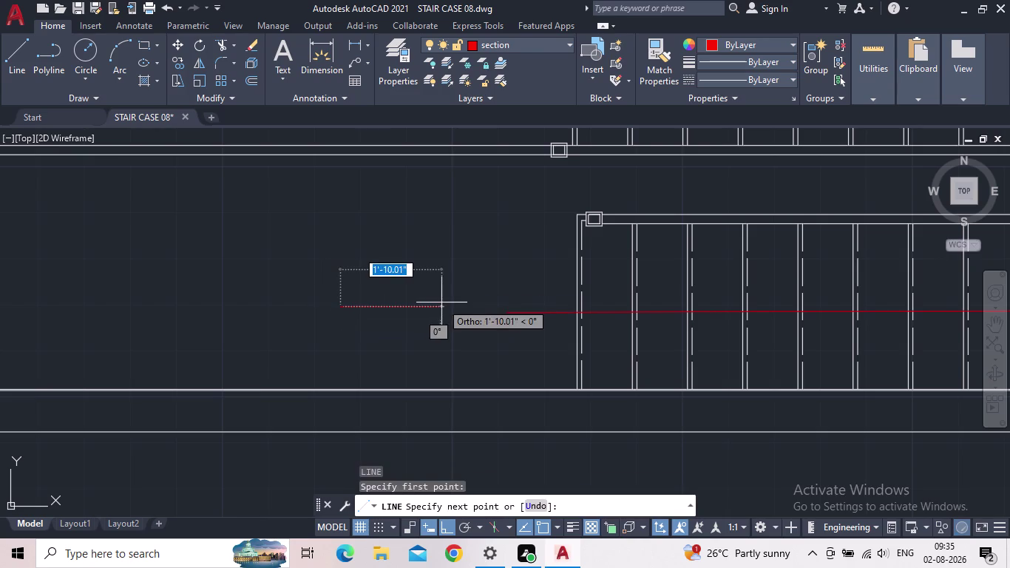
text(2")
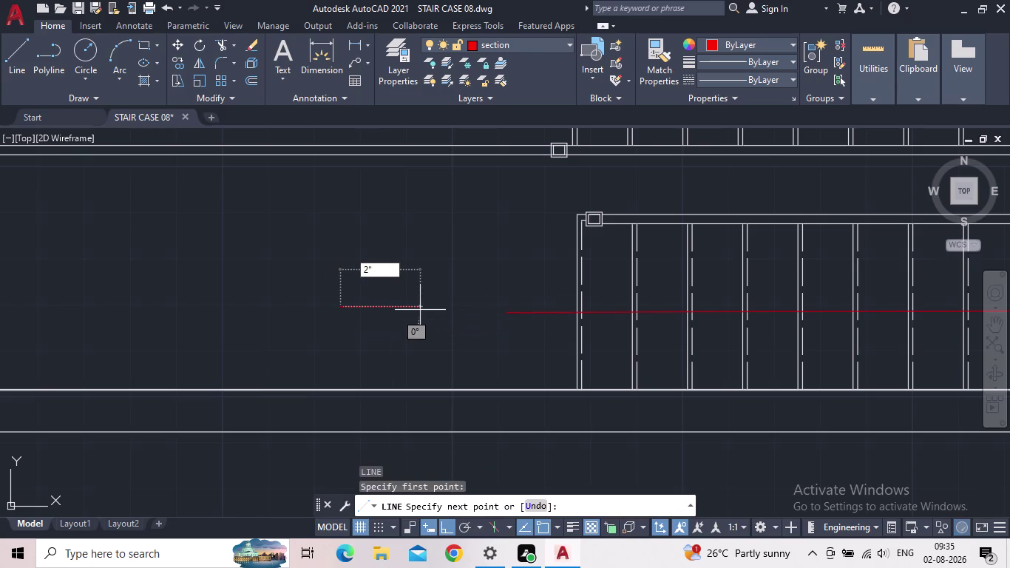
key(Return)
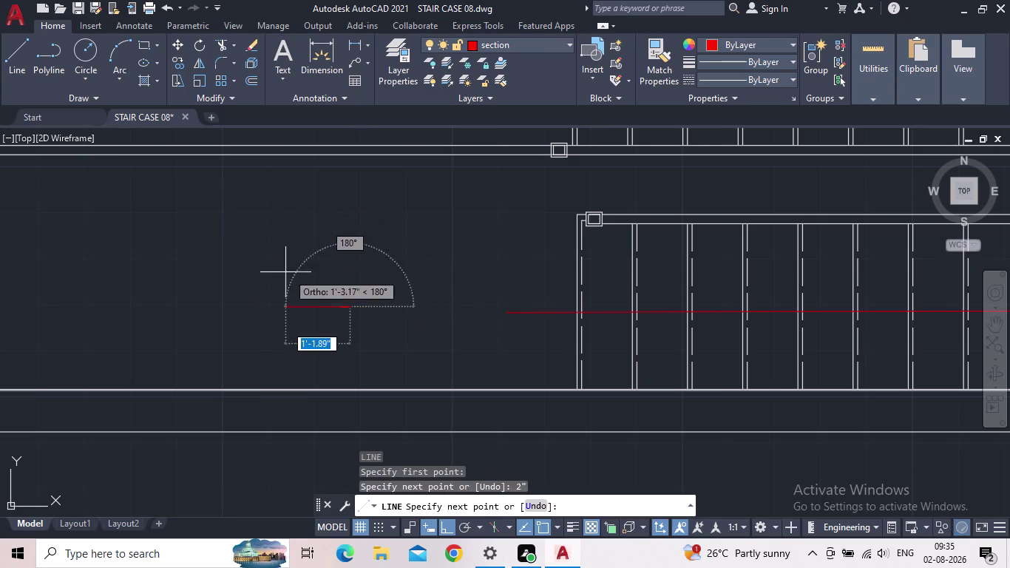
scroll(up, 3)
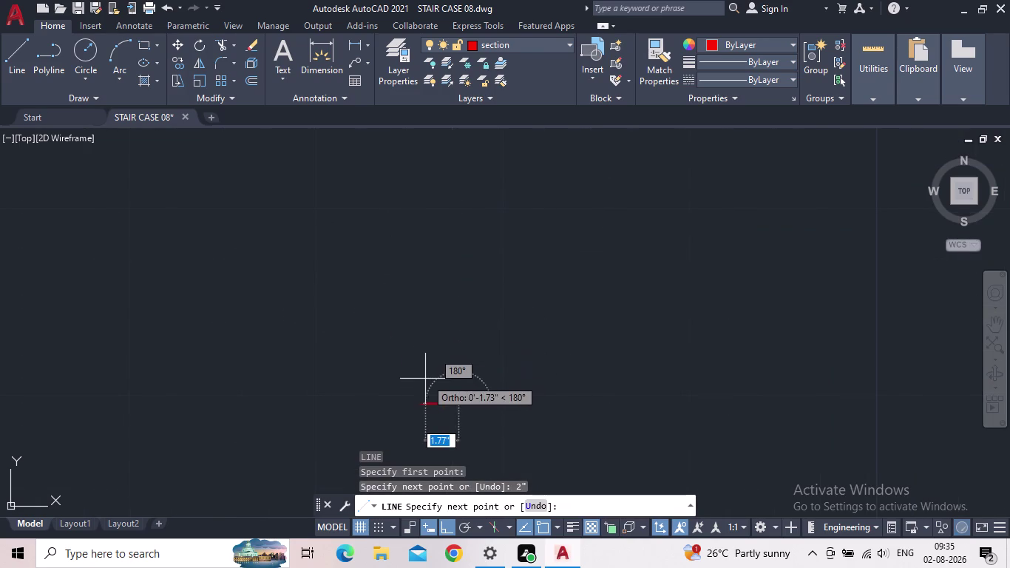
key(Escape)
scroll(up, 3)
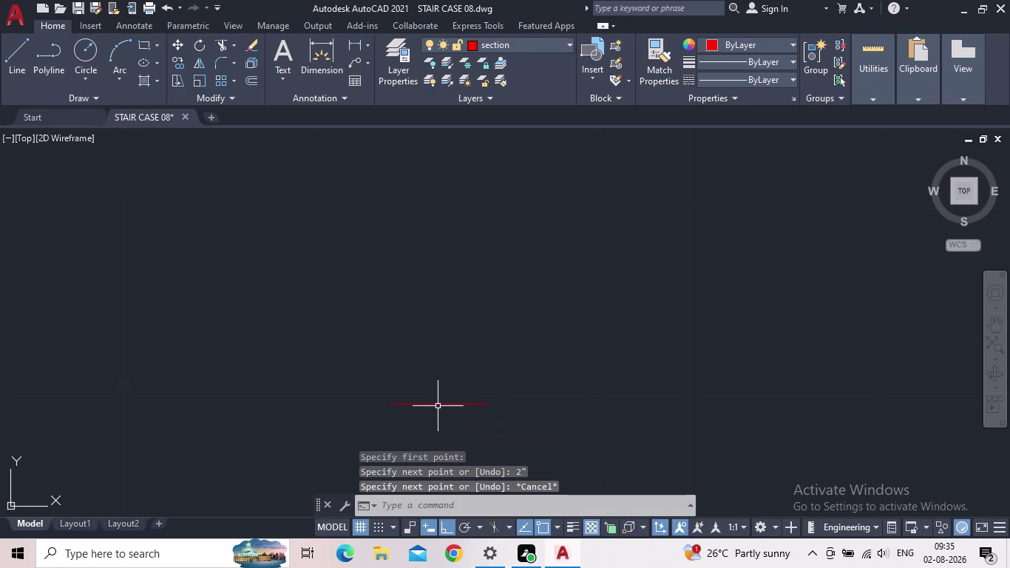
Draw a vertical centre line up from the base line's midpoint.
key(space)
drag(443, 406, 444, 399)
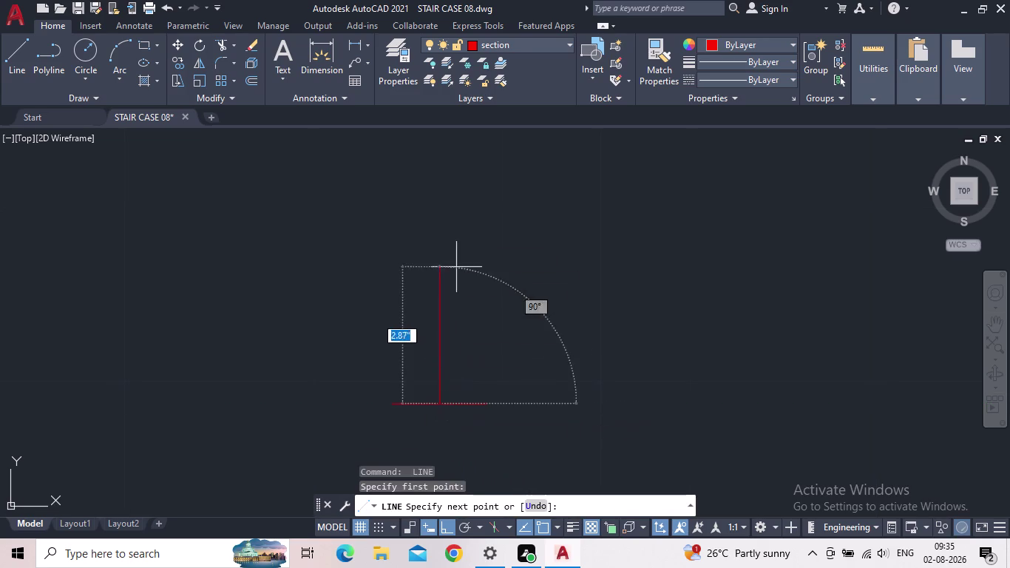
click(442, 225)
key(Escape)
scroll(down, 3)
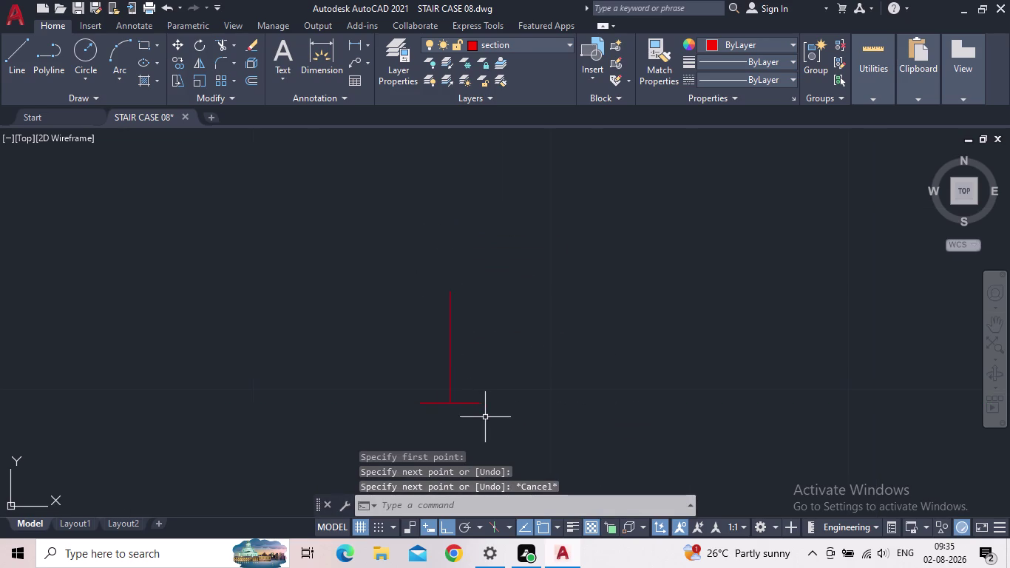
With Ortho off, draw slanted sides from both base ends to the vertical line.
key(space)
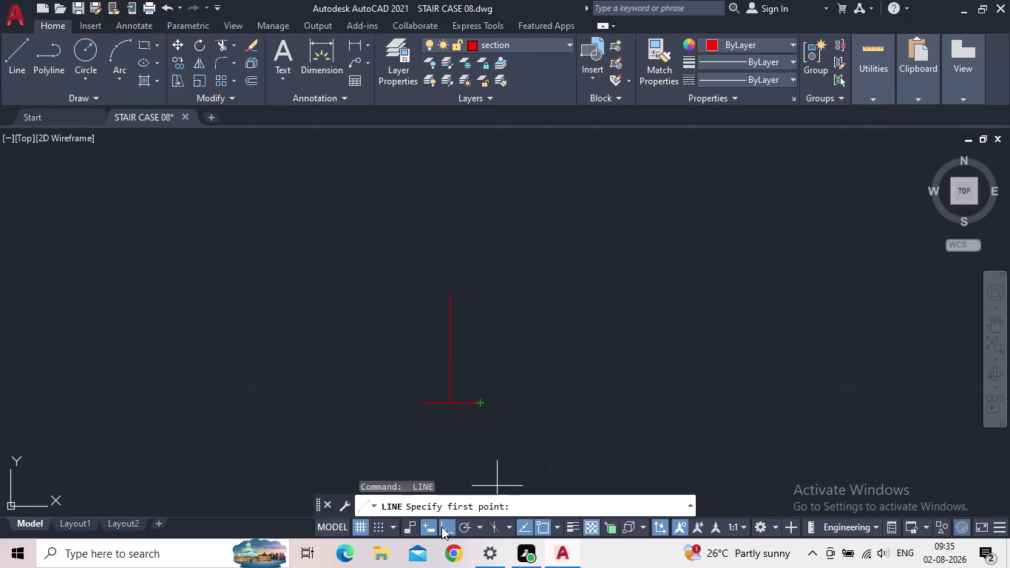
click(442, 526)
click(480, 404)
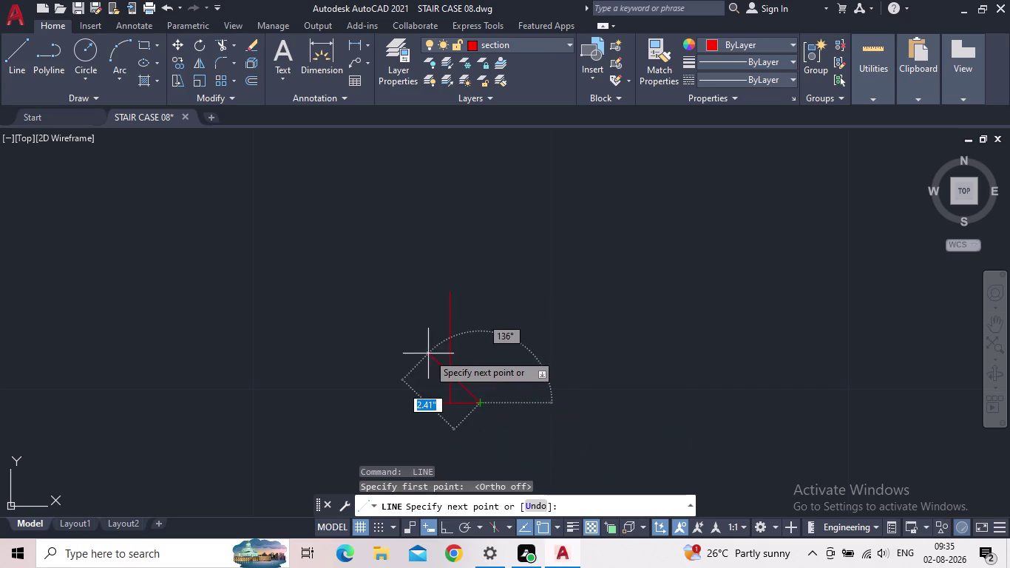
click(448, 348)
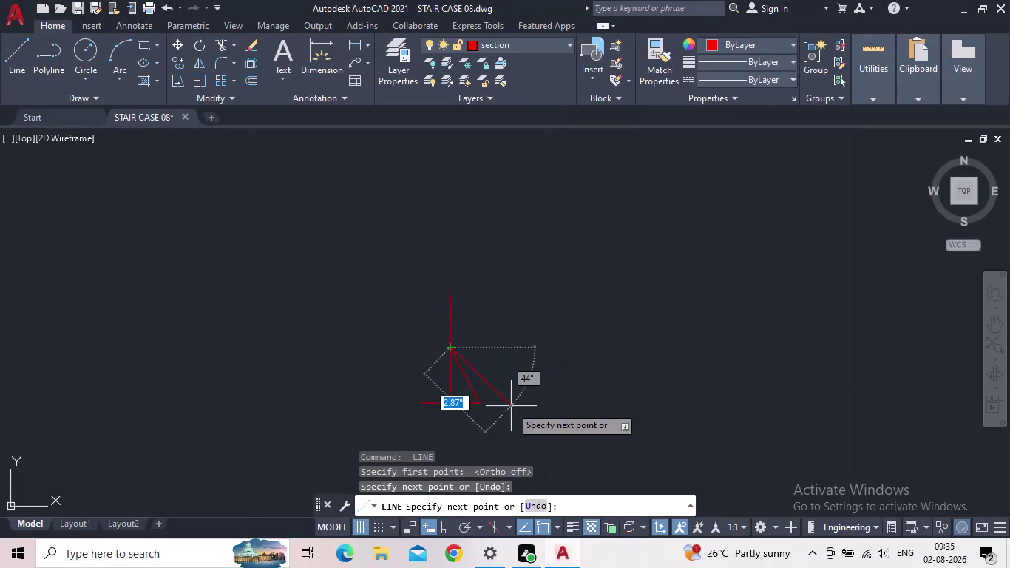
key(Escape)
key(space)
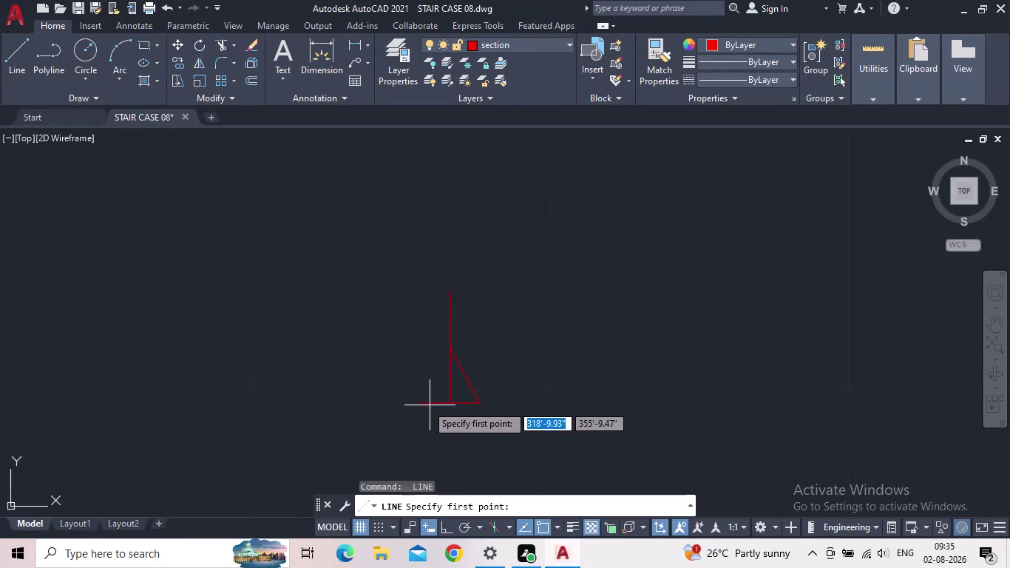
click(420, 404)
click(450, 352)
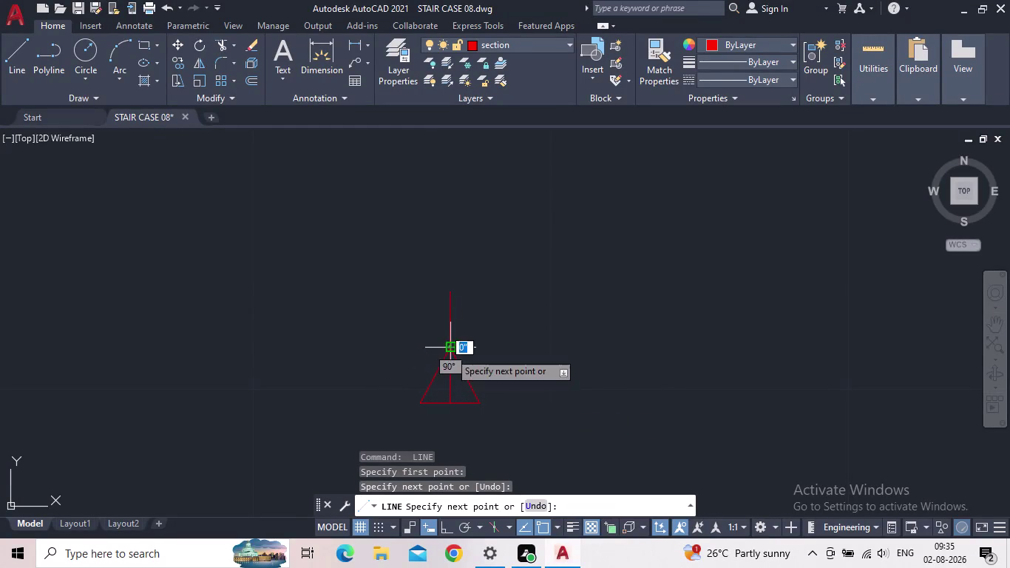
key(Escape)
Erase the misdrawn side and redraw the left side from the base end to the apex.
click(439, 380)
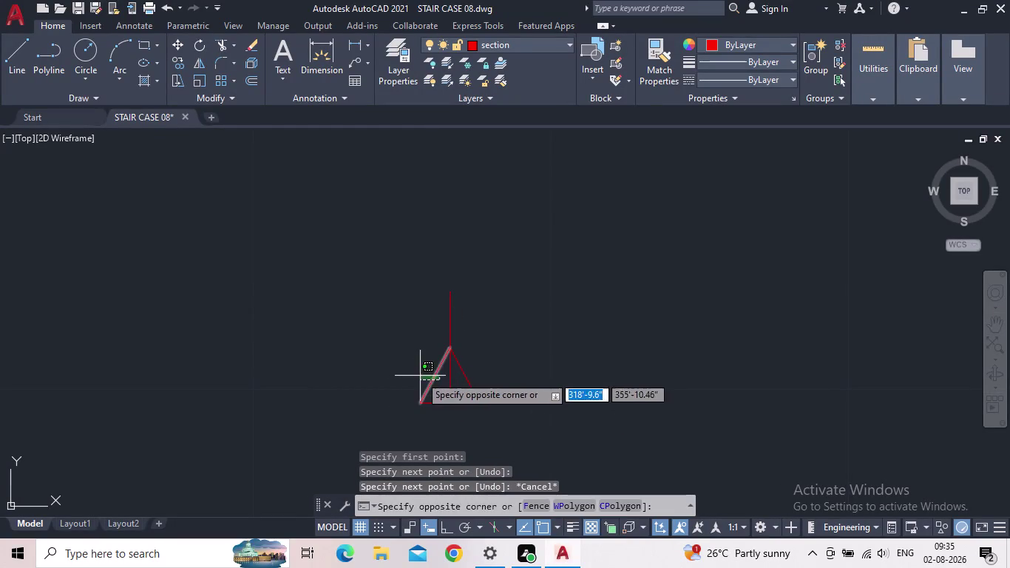
click(420, 376)
key(Delete)
key(space)
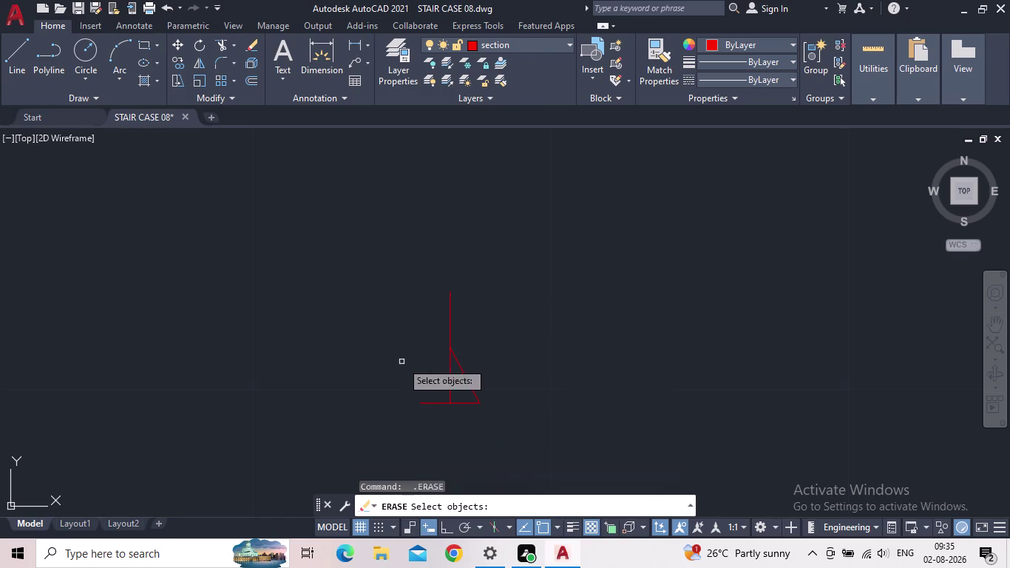
scroll(up, 3)
key(Escape)
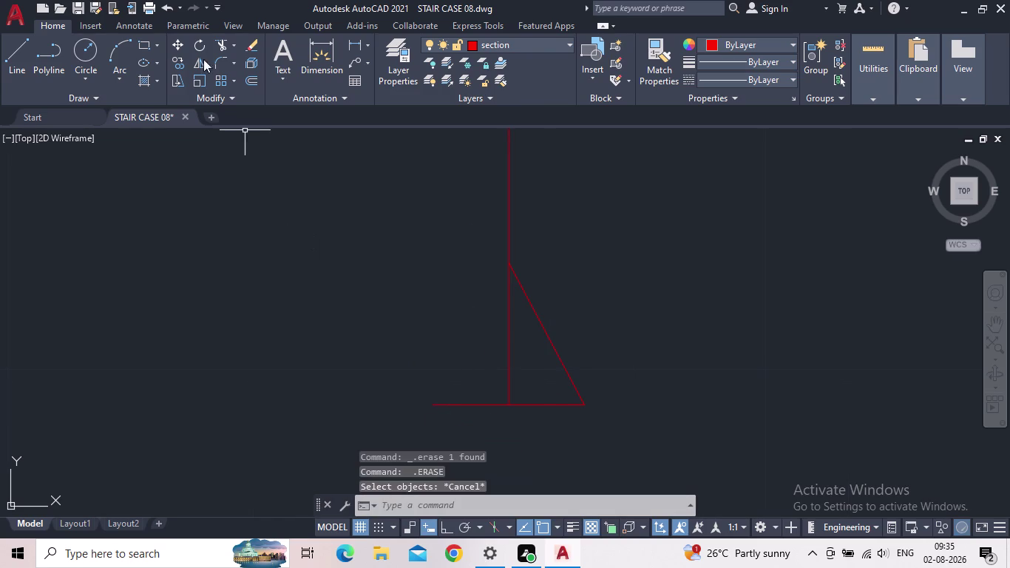
click(26, 61)
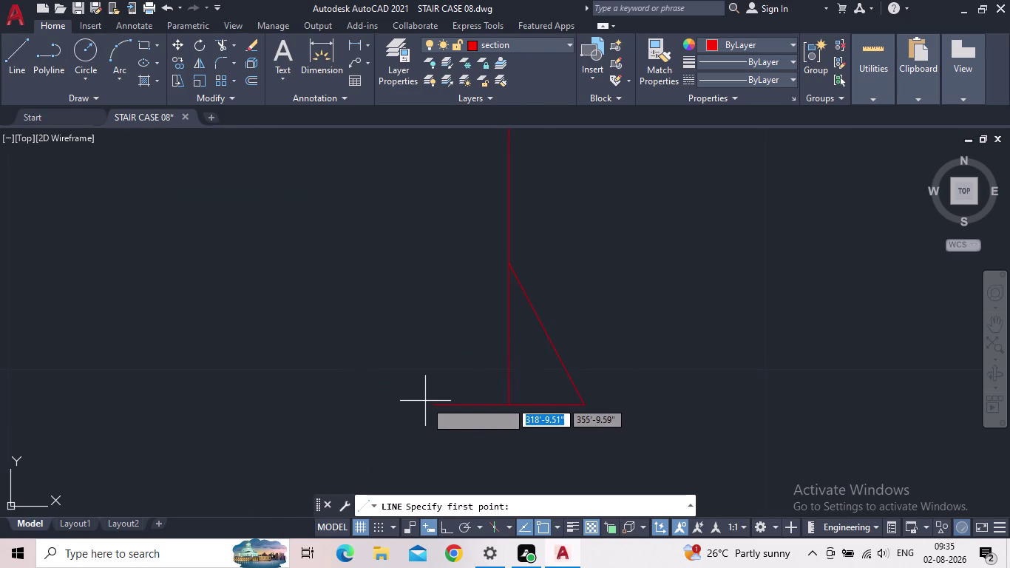
click(430, 403)
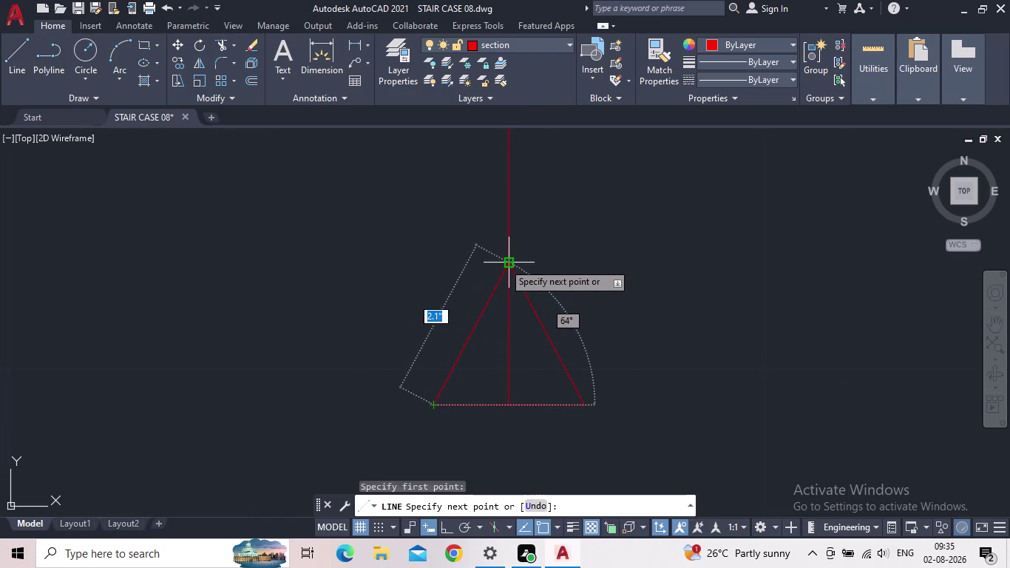
click(505, 262)
key(Escape)
Start trimming the centre line with TR.
key(t)
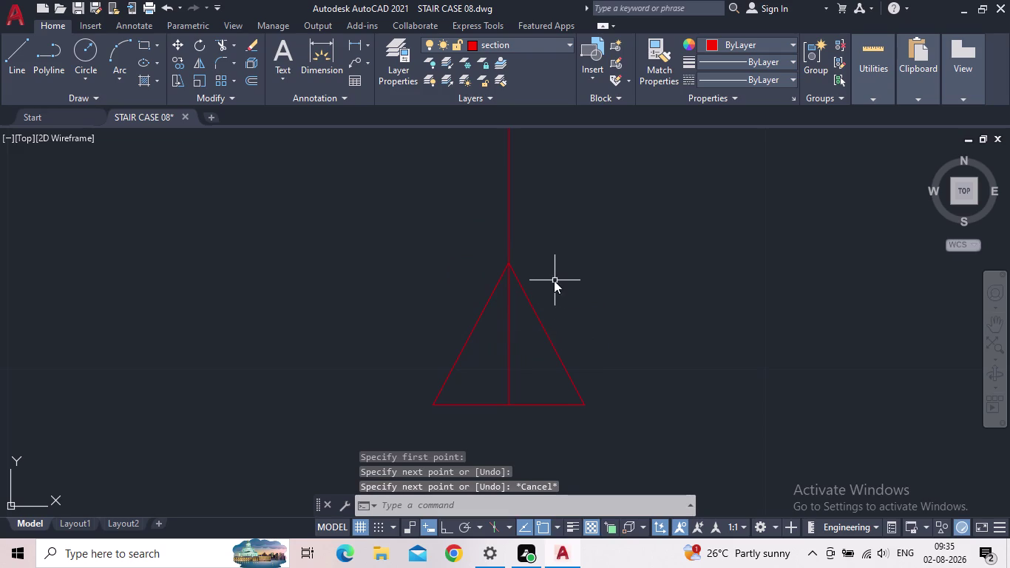
key(r)
key(space)
drag(545, 196, 504, 199)
click(461, 207)
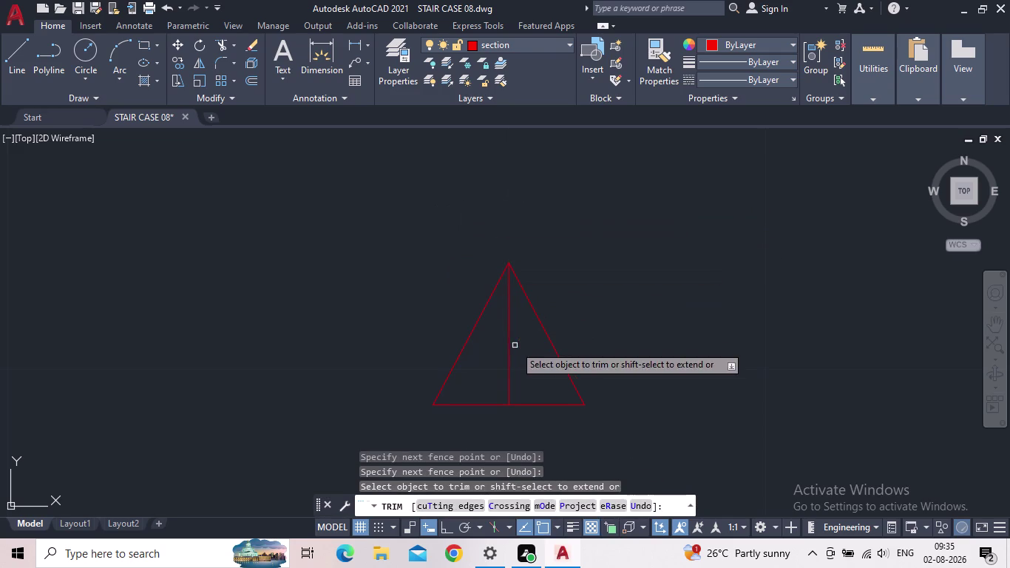
Trim away the centre line inside the arrowhead.
click(515, 346)
click(495, 347)
scroll(down, 3)
key(Escape)
Copy the triangle to two positions further right.
drag(580, 393, 578, 392)
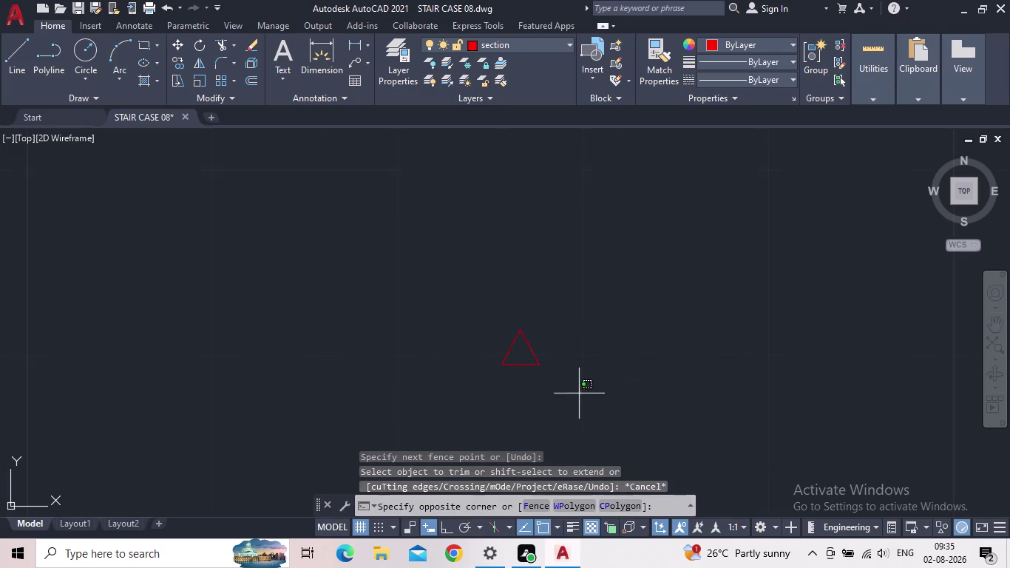
drag(577, 393, 557, 375)
click(443, 285)
scroll(up, 3)
key(c)
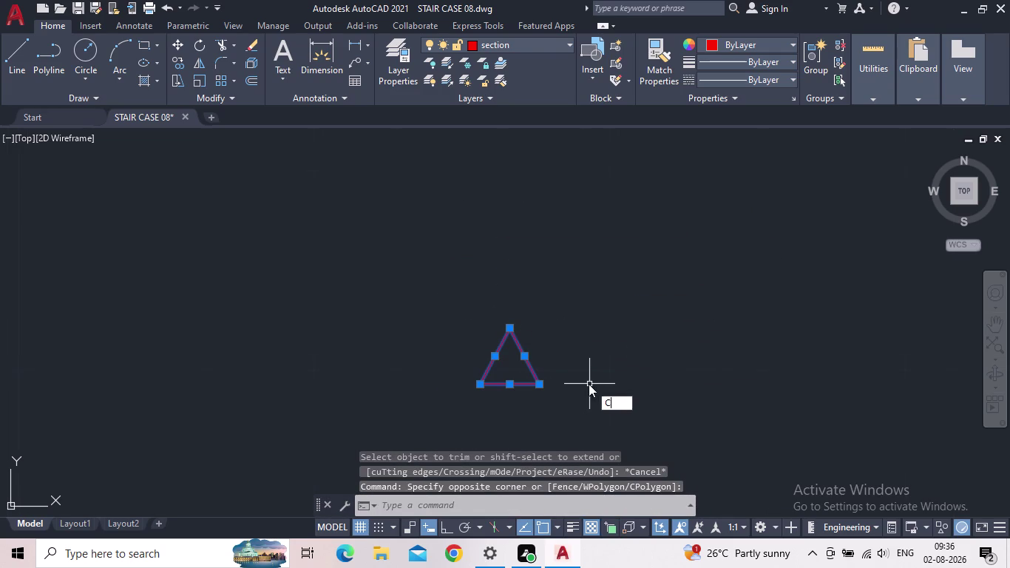
key(o)
key(Return)
click(510, 383)
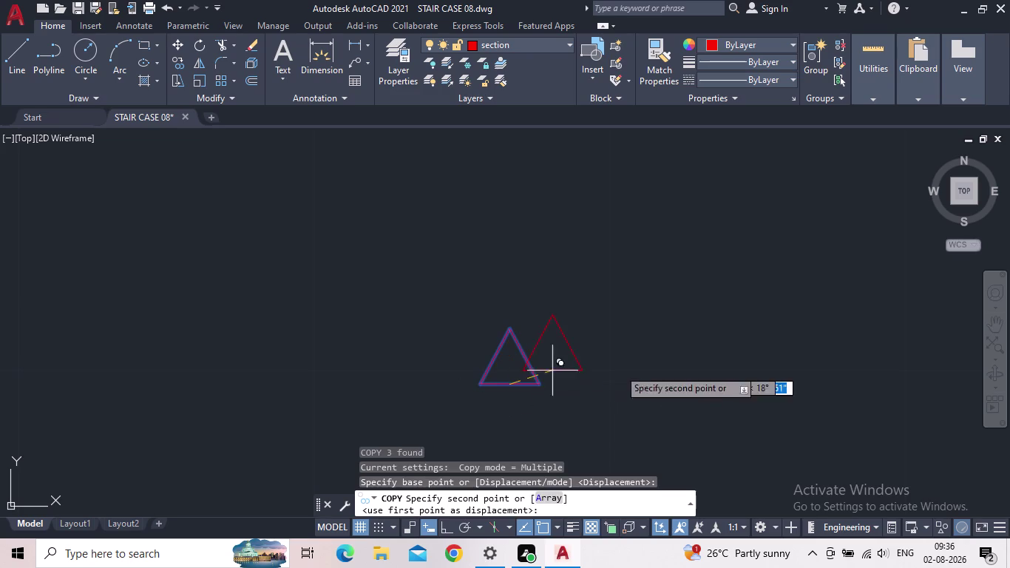
click(724, 379)
scroll(down, 3)
middle_drag(778, 387, 479, 326)
scroll(down, 3)
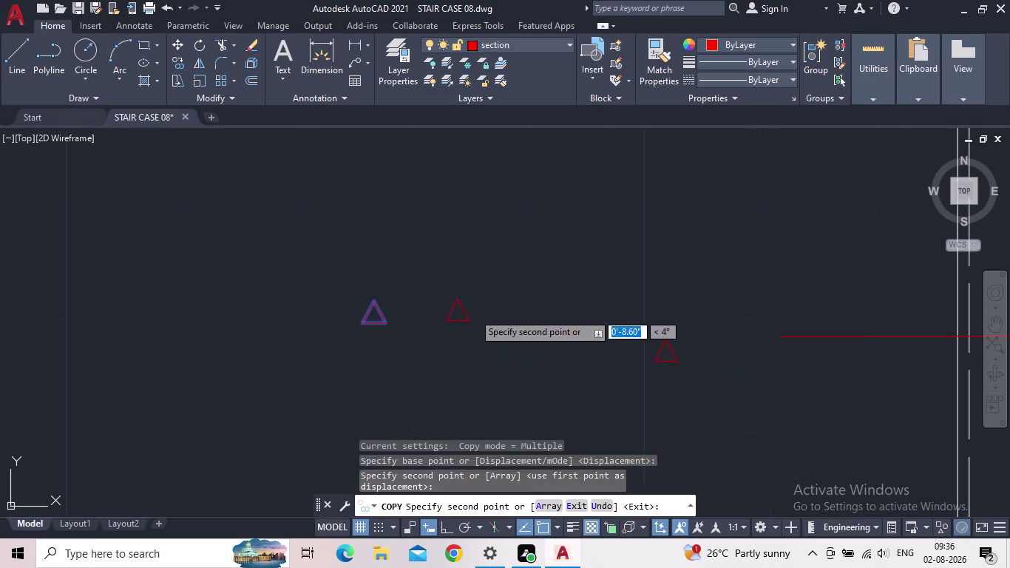
click(582, 323)
key(Escape)
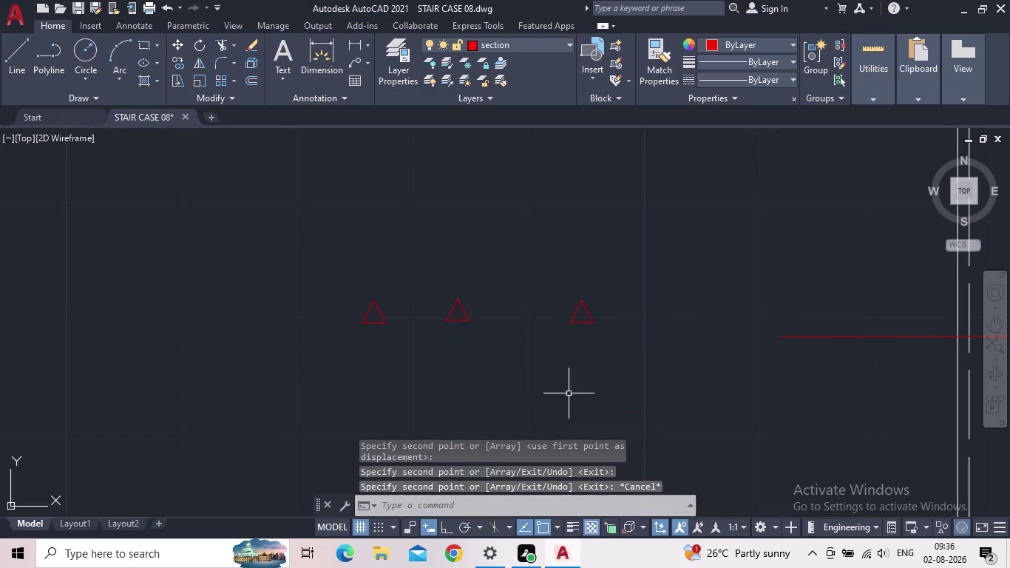
Select the first triangle, turn Ortho back on, and start rotating it.
drag(408, 346, 398, 337)
click(306, 281)
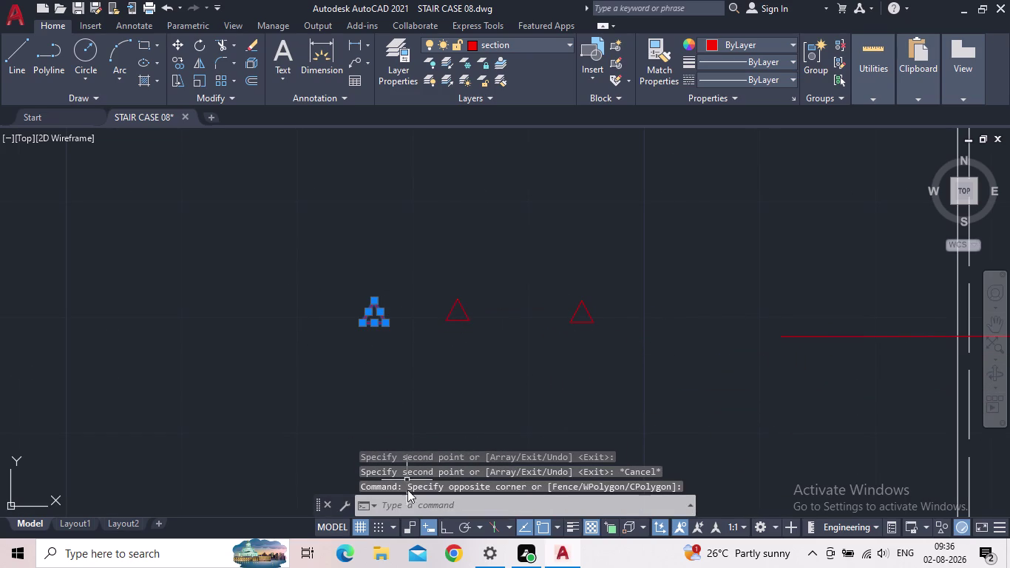
click(452, 528)
key(r)
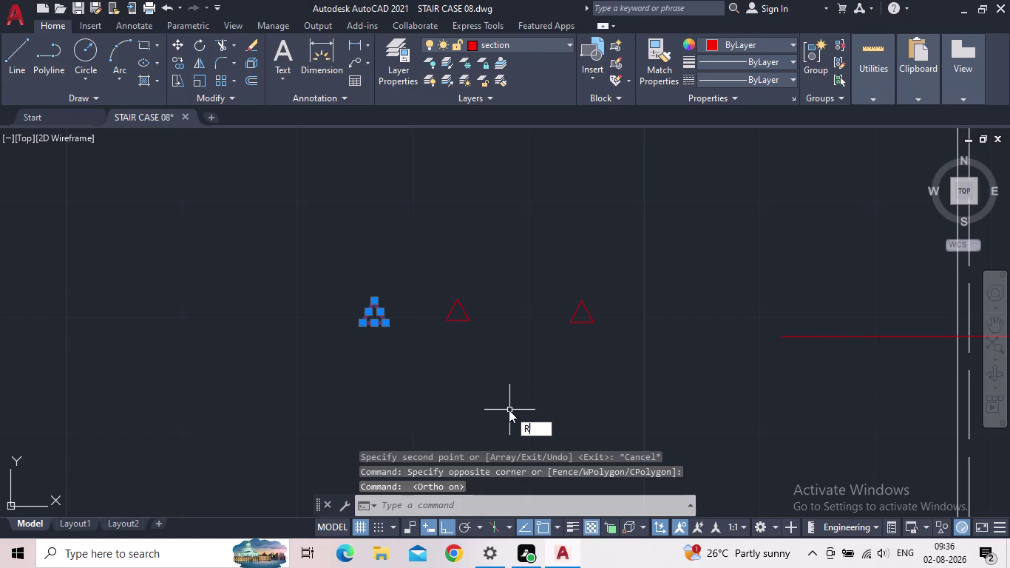
key(o)
key(Return)
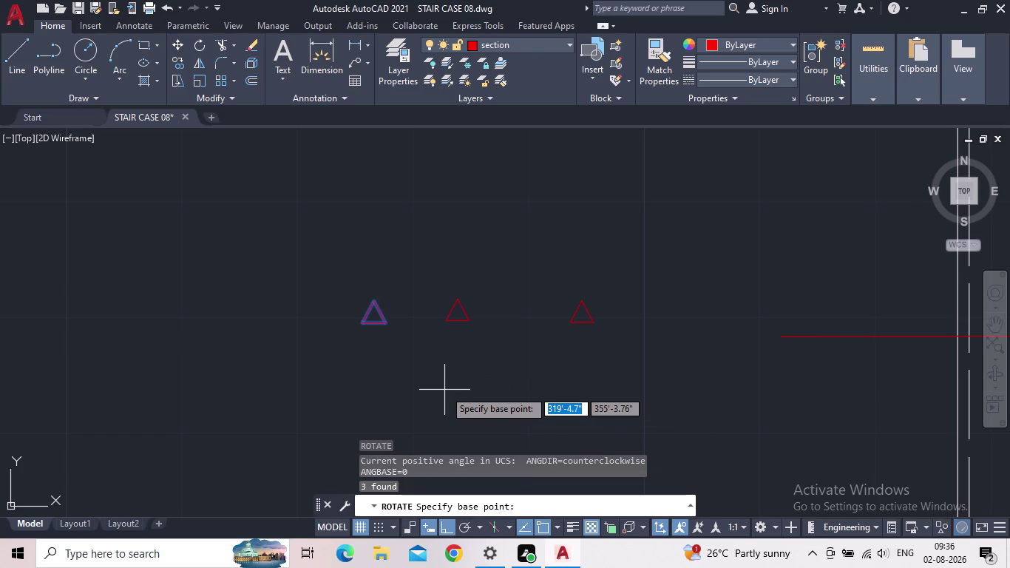